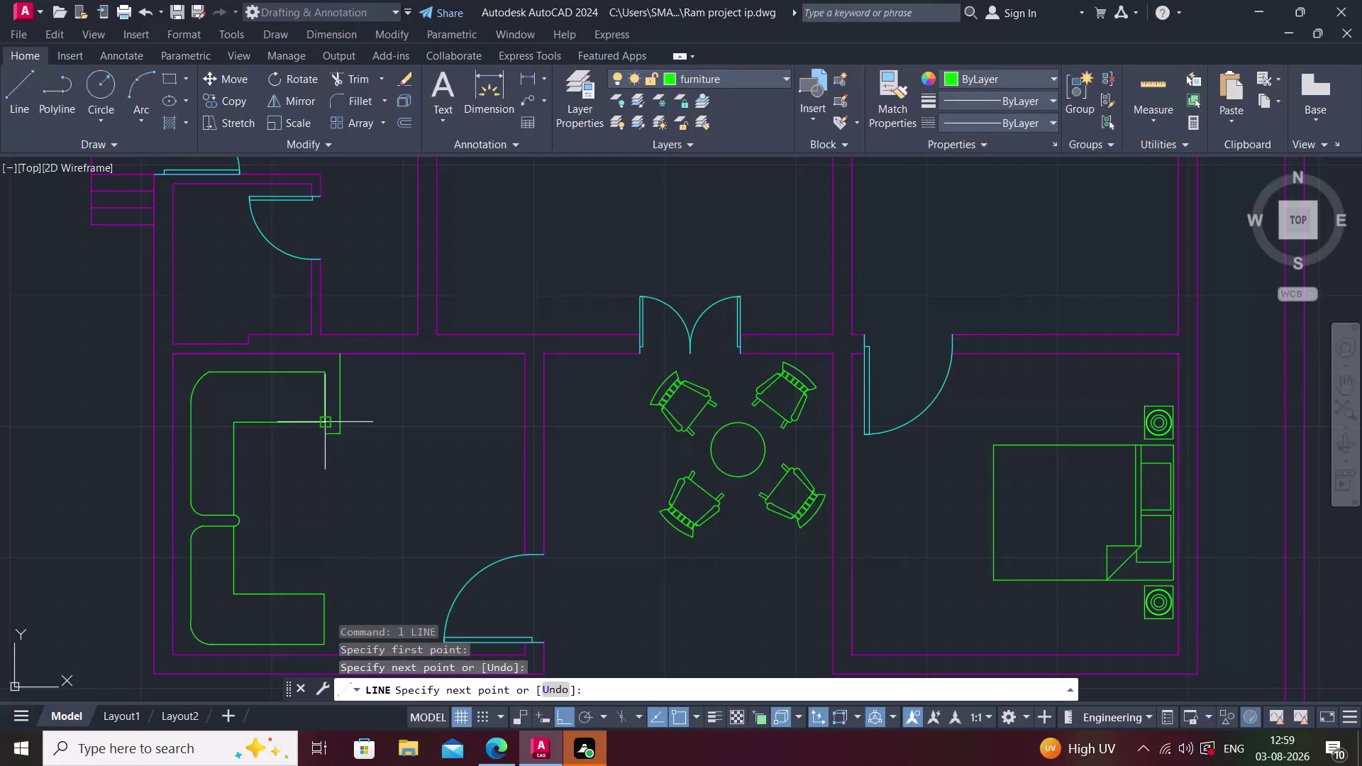
Draw a short line down from the outer end of the sofa's upper arm.
scroll(up, 3)
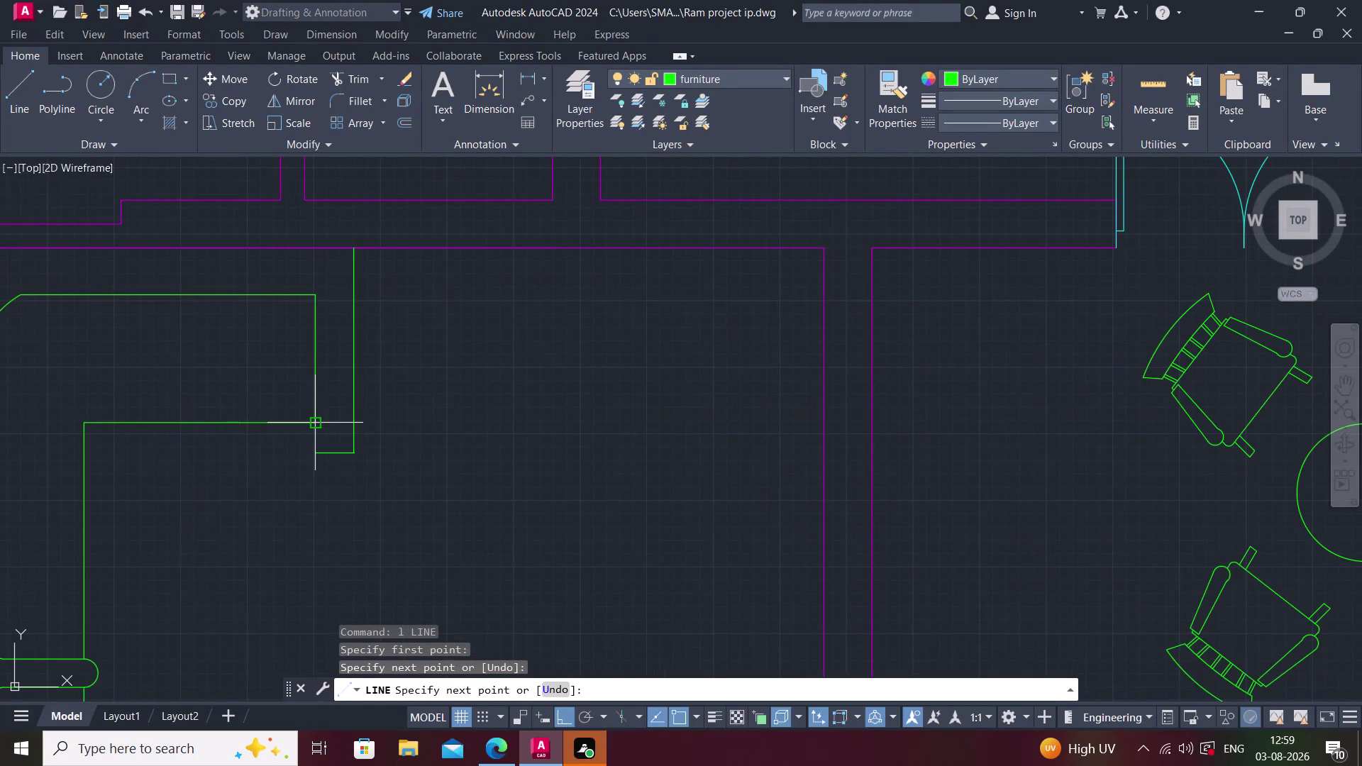
key(Escape)
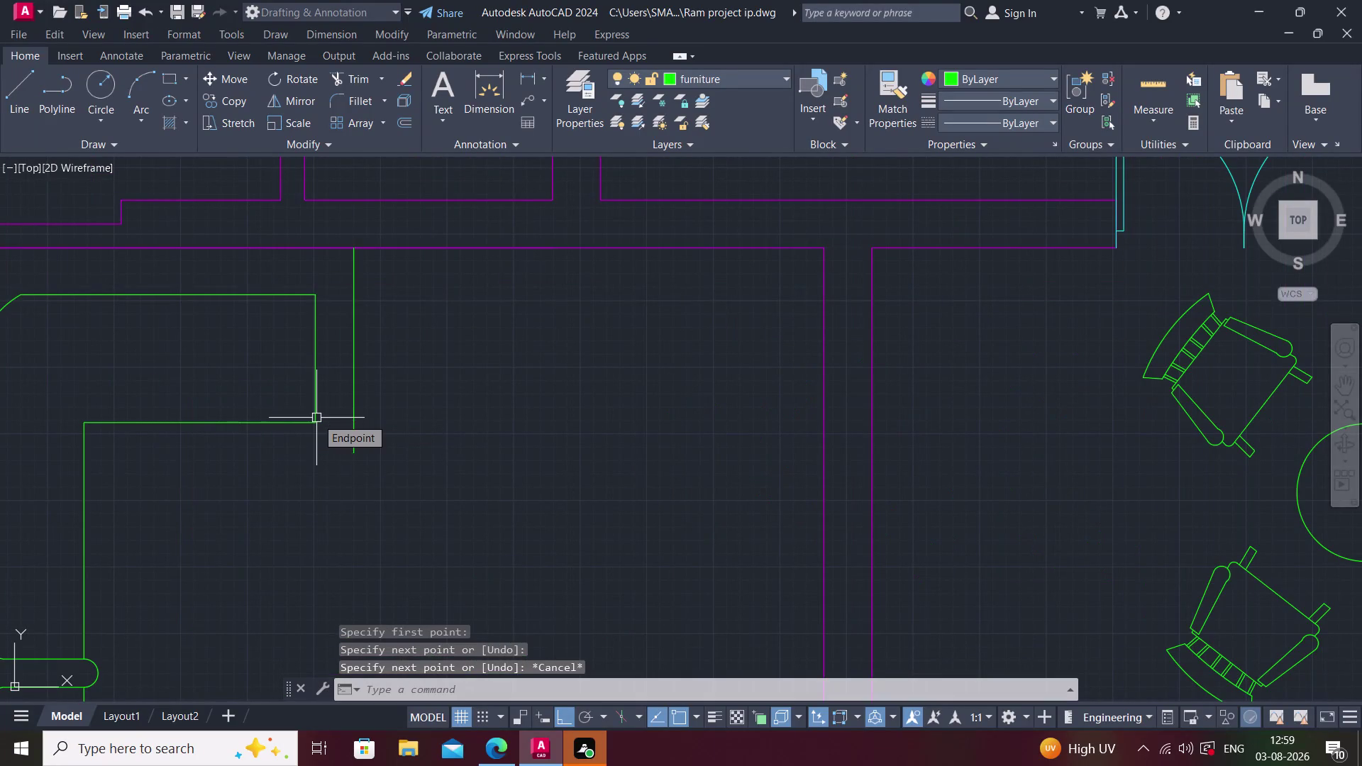
text(l)
key(space)
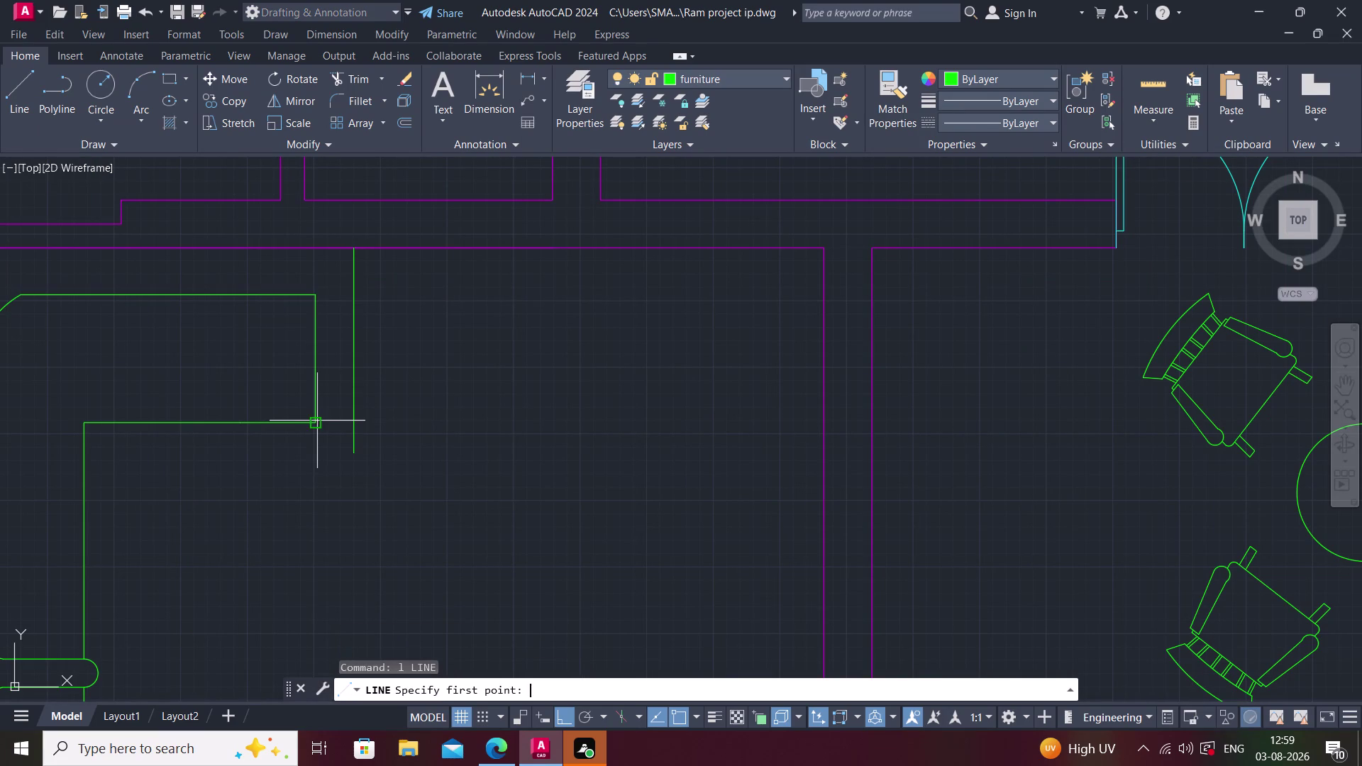
click(317, 421)
key(Escape)
text(l)
key(space)
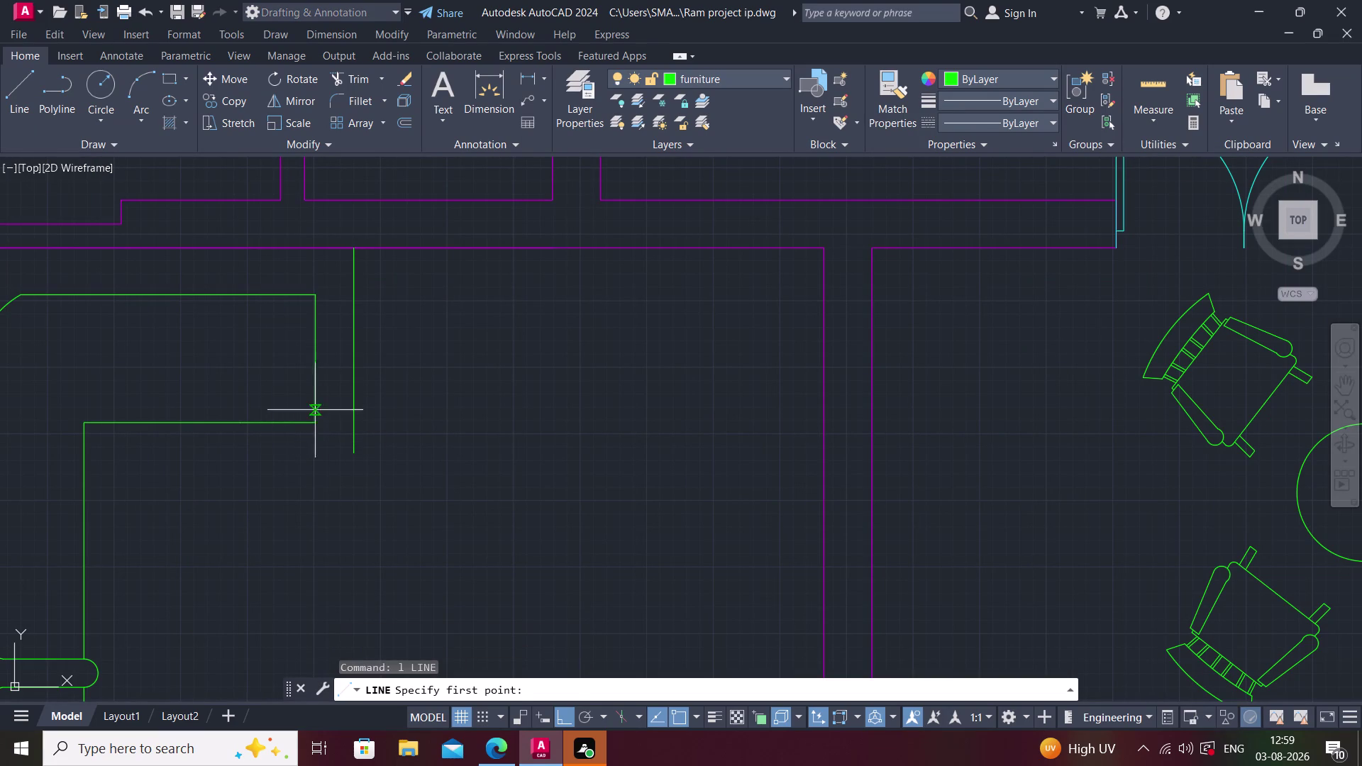
click(314, 422)
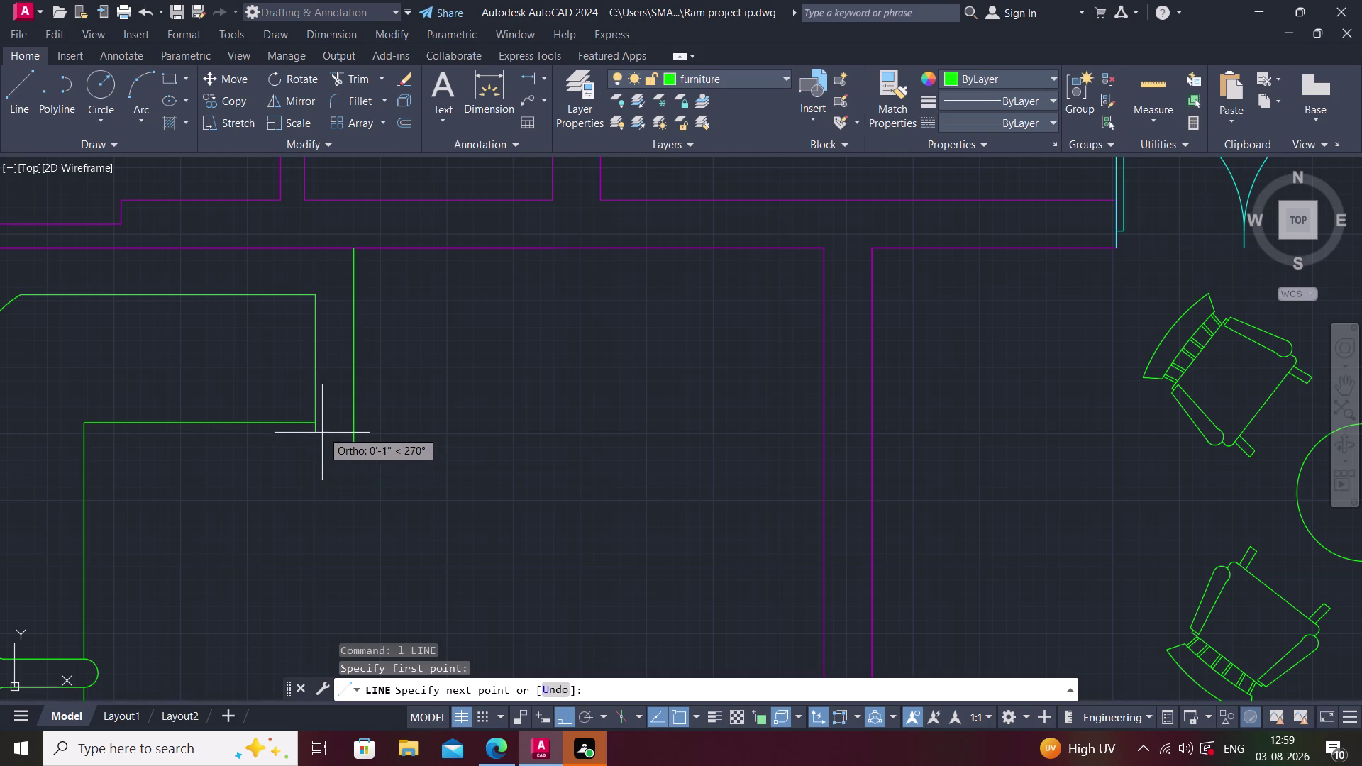
click(317, 444)
key(Escape)
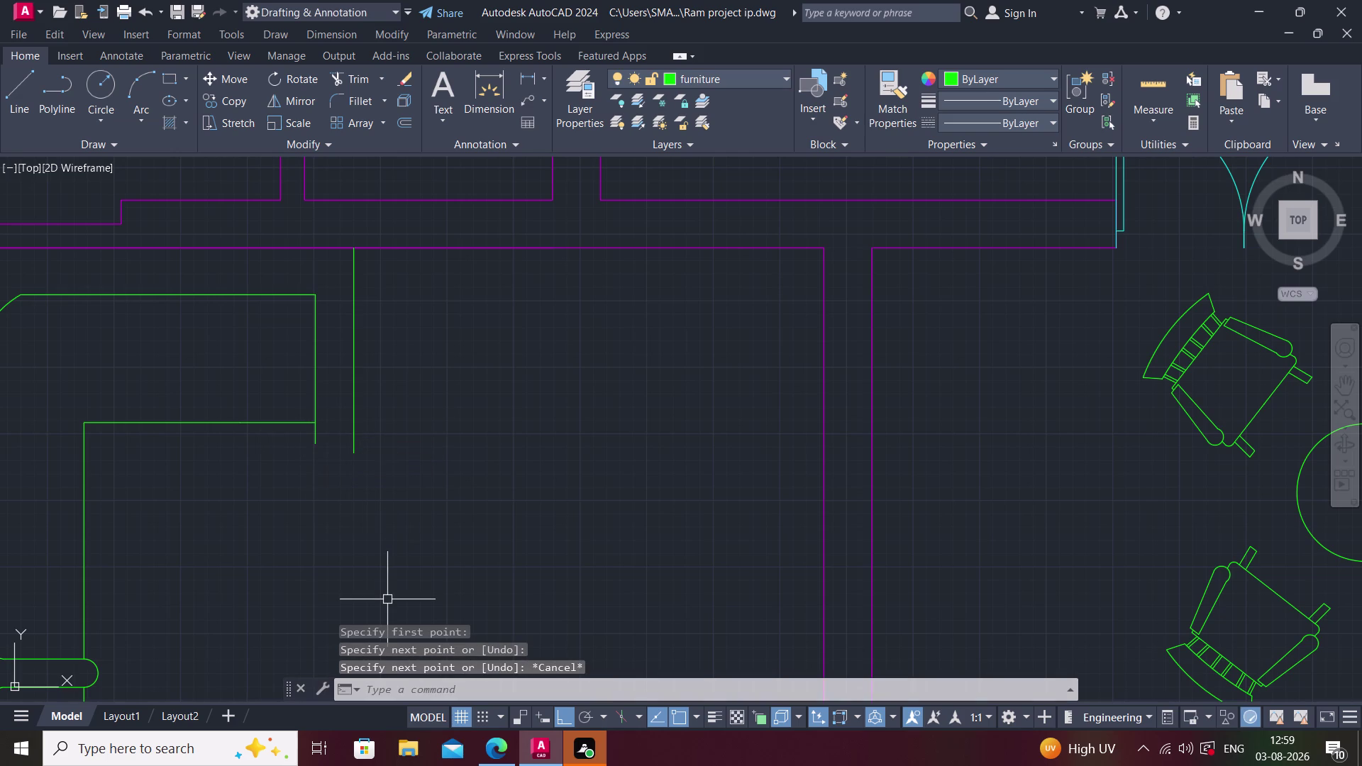
Fillet the inner and outer arm lines to cap the upper arm end with an arc.
text(f)
key(space)
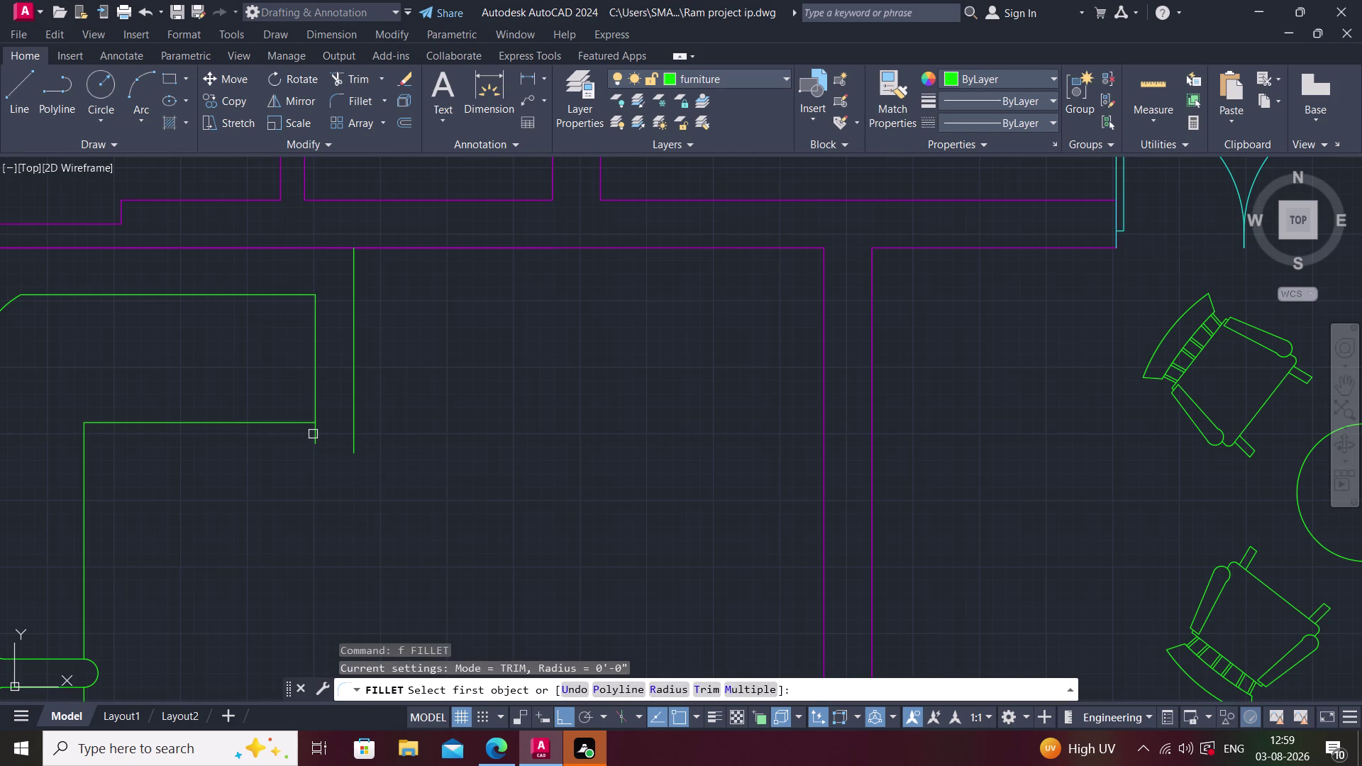
click(313, 434)
click(355, 430)
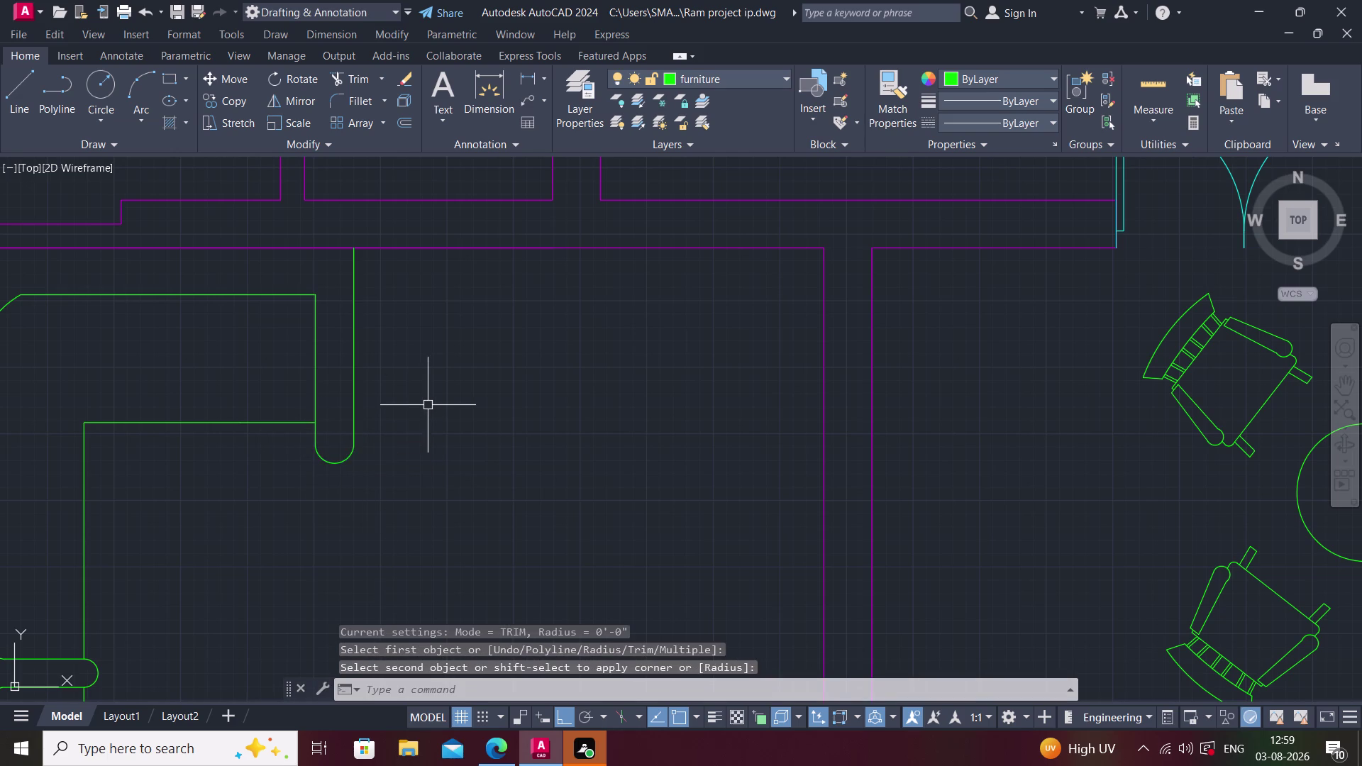
key(Escape)
Pan along the sofa and begin a new line near its top edge.
middle_drag(392, 398, 417, 449)
text(l)
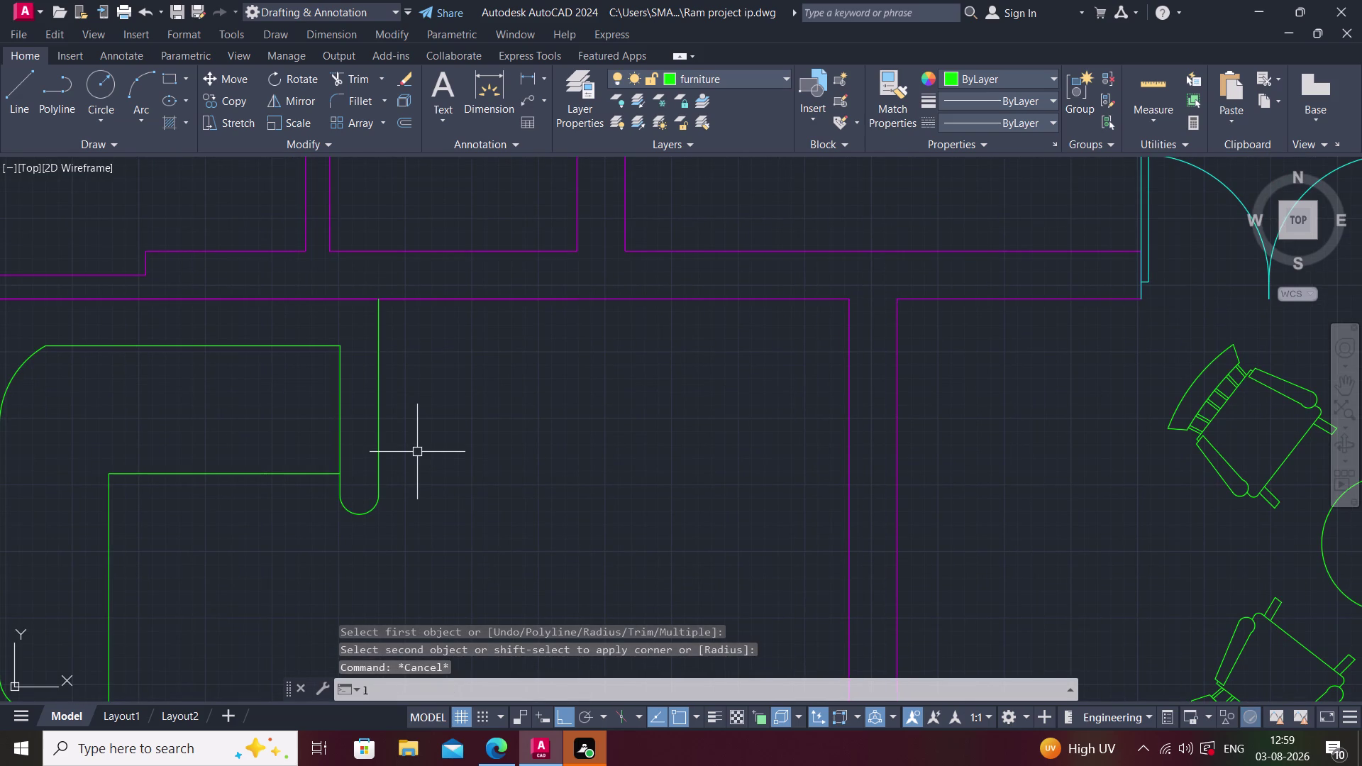
key(space)
middle_drag(391, 414, 445, 466)
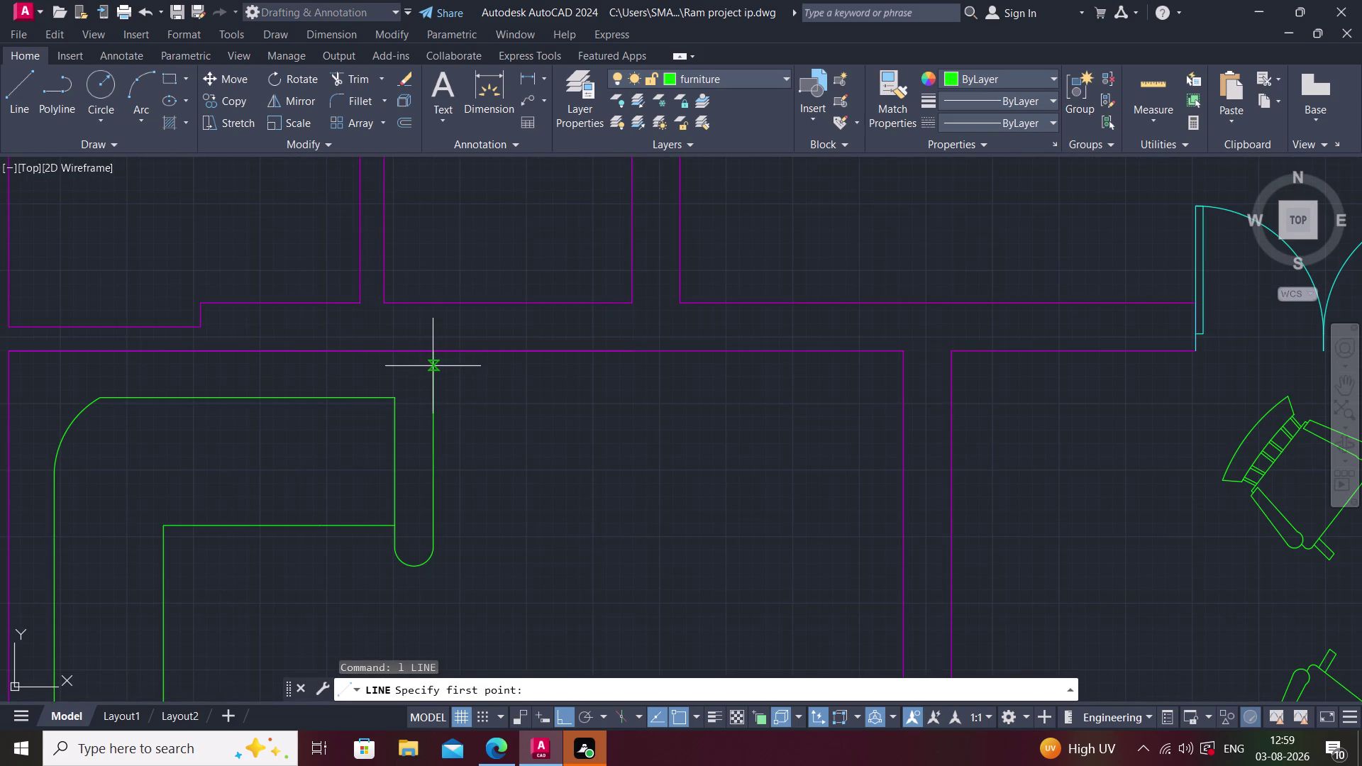
Outline the sofa's lower section with orthogonal lines running left, down, right and up.
click(435, 361)
scroll(down, 3)
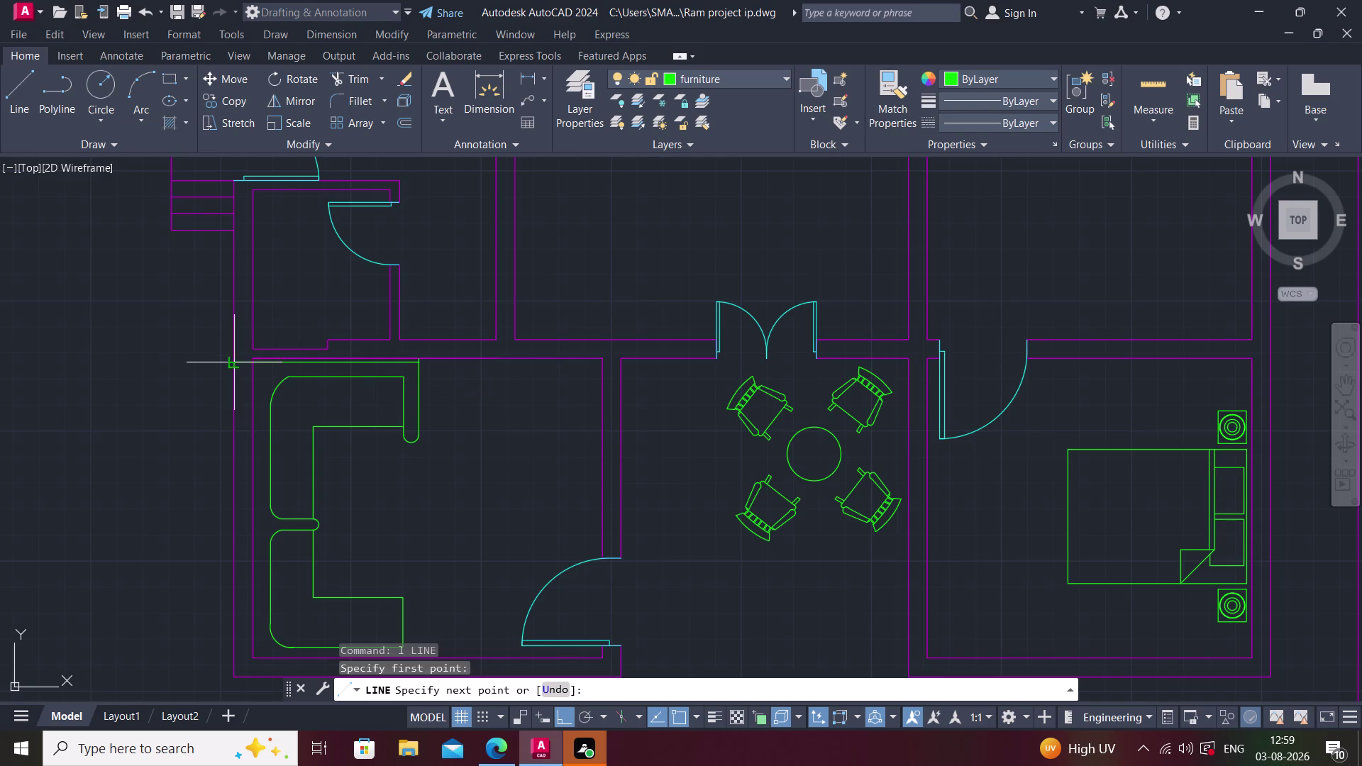
scroll(up, 3)
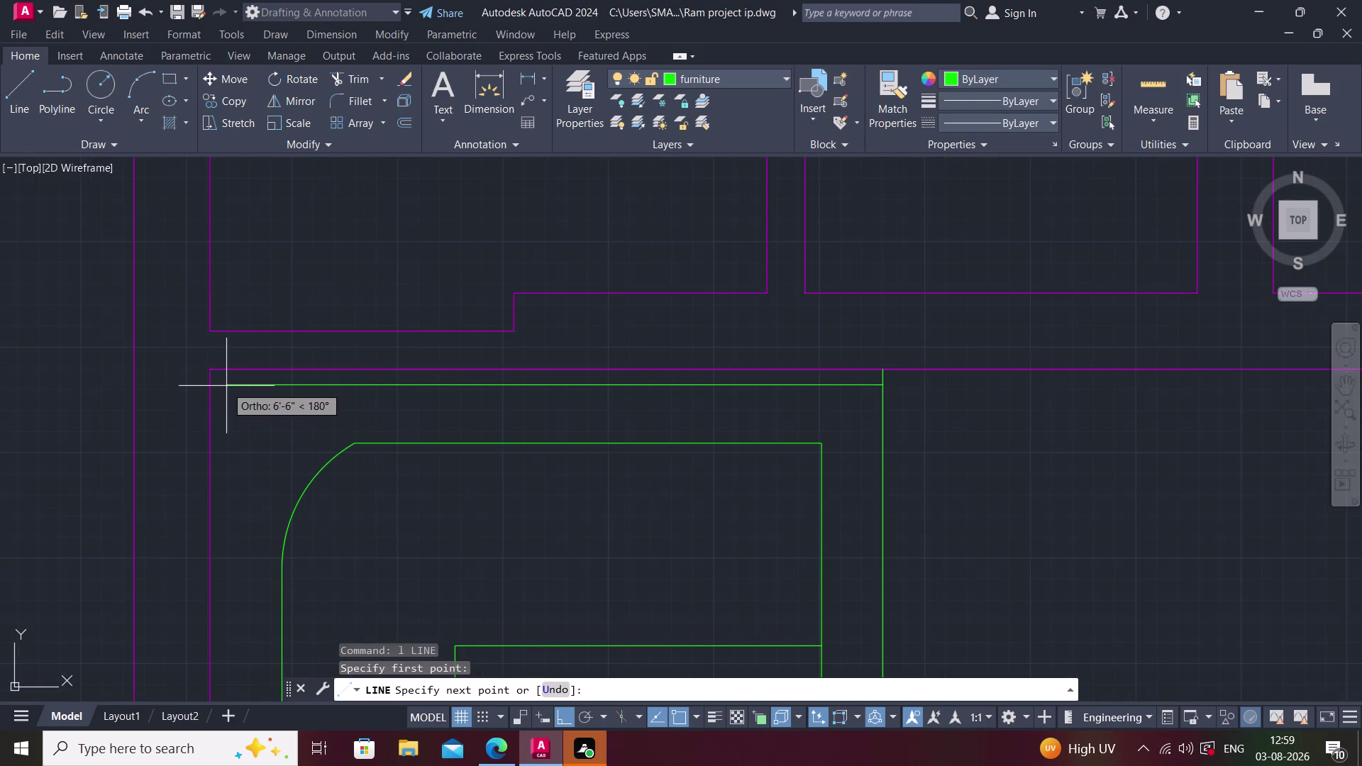
click(221, 385)
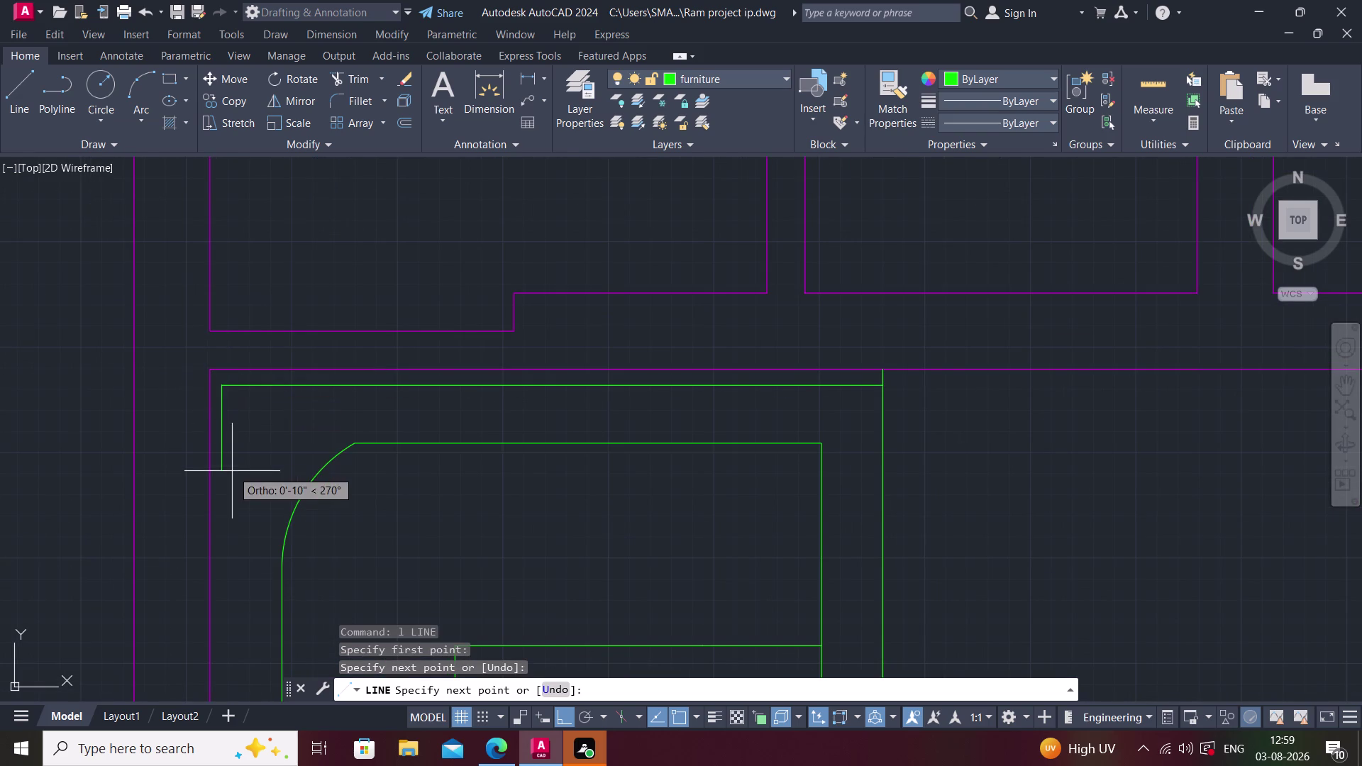
scroll(down, 3)
middle_drag(248, 592, 271, 239)
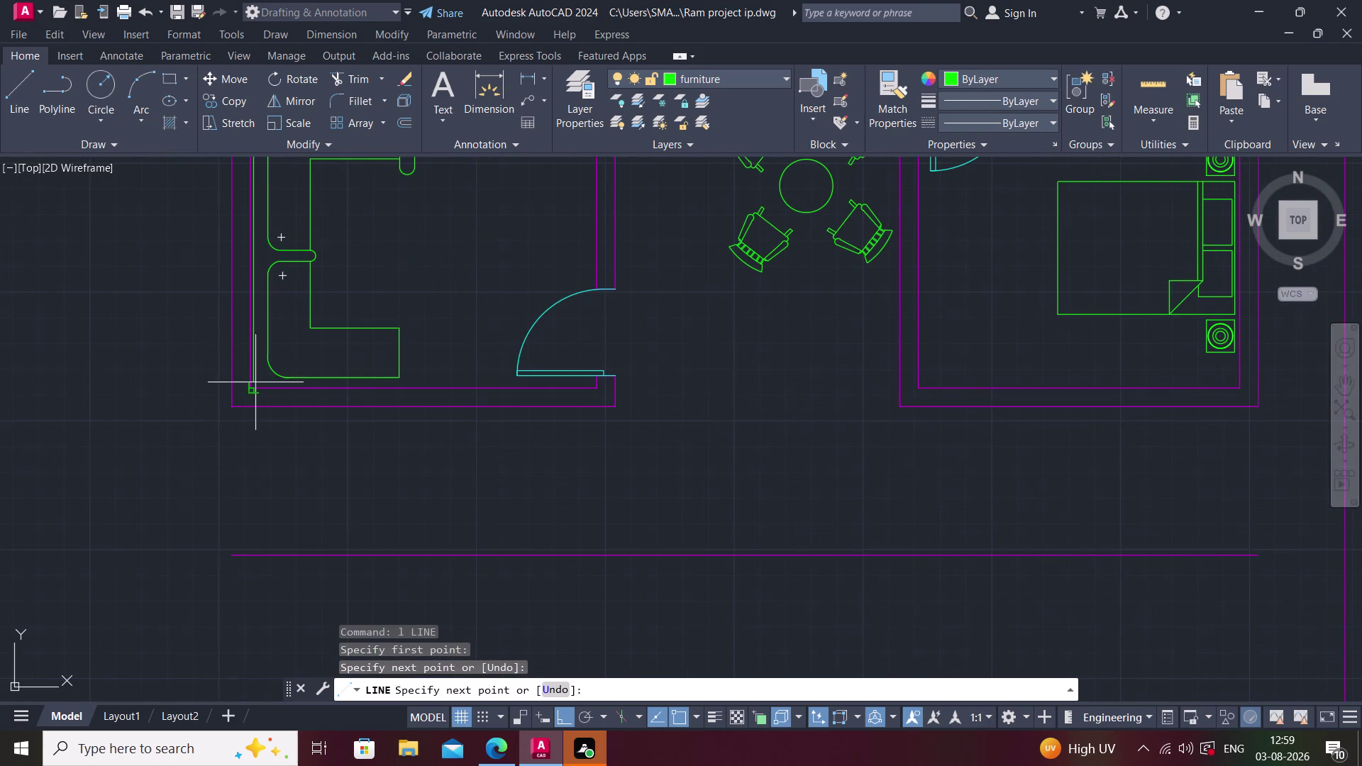
scroll(up, 3)
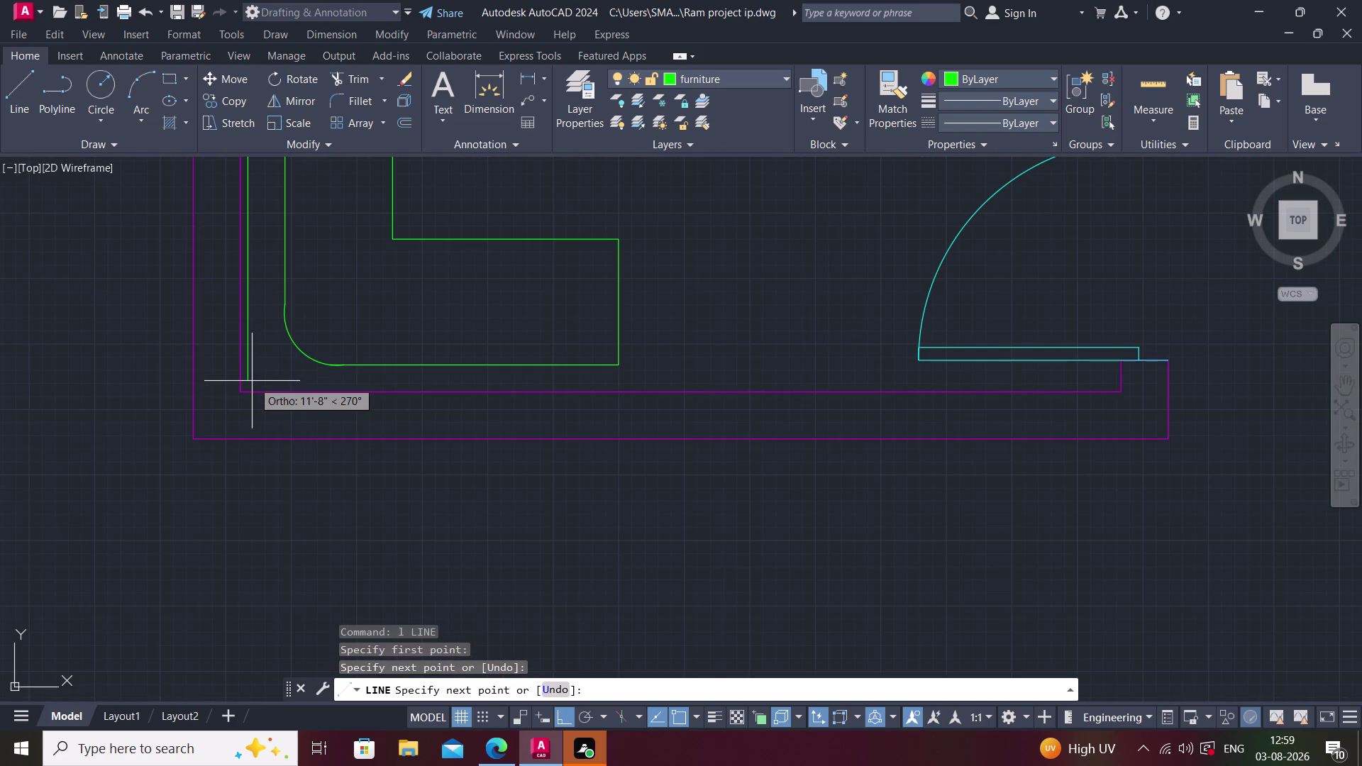
click(252, 381)
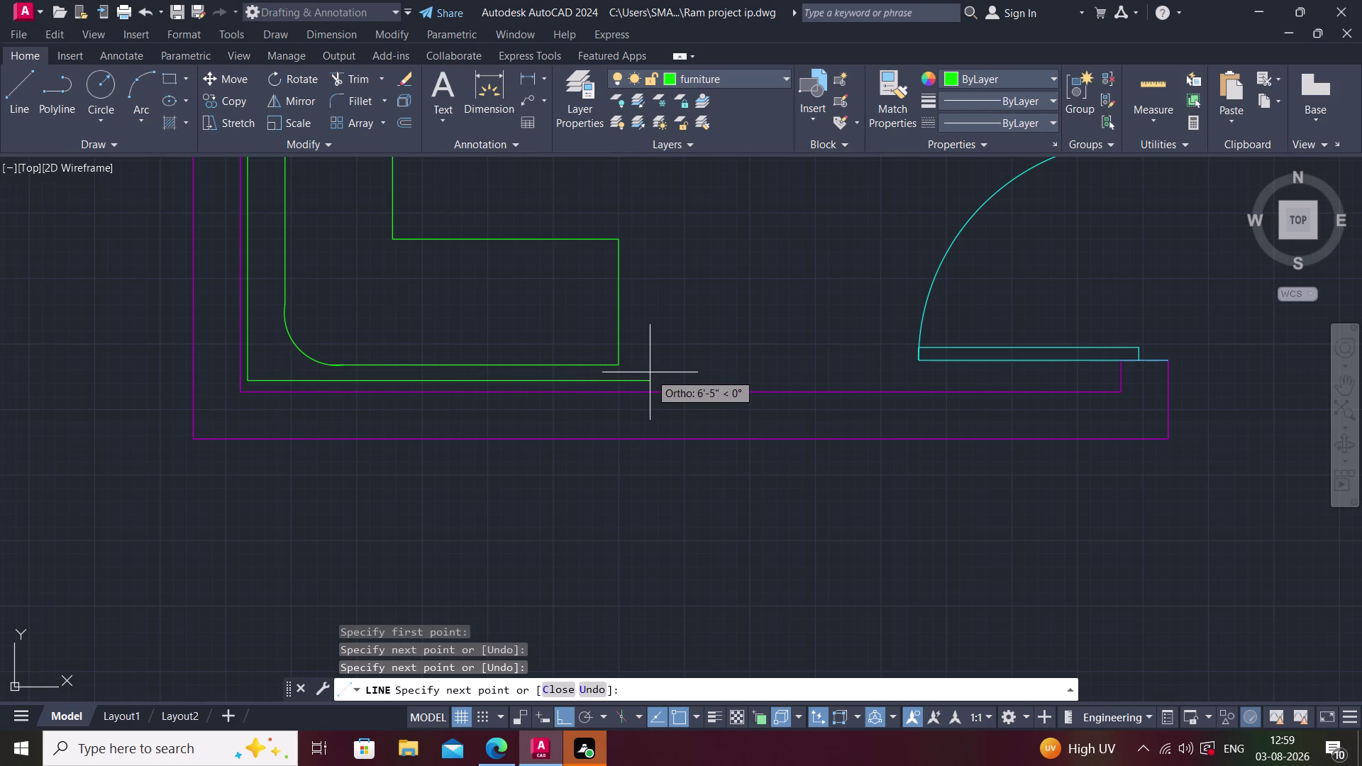
click(647, 376)
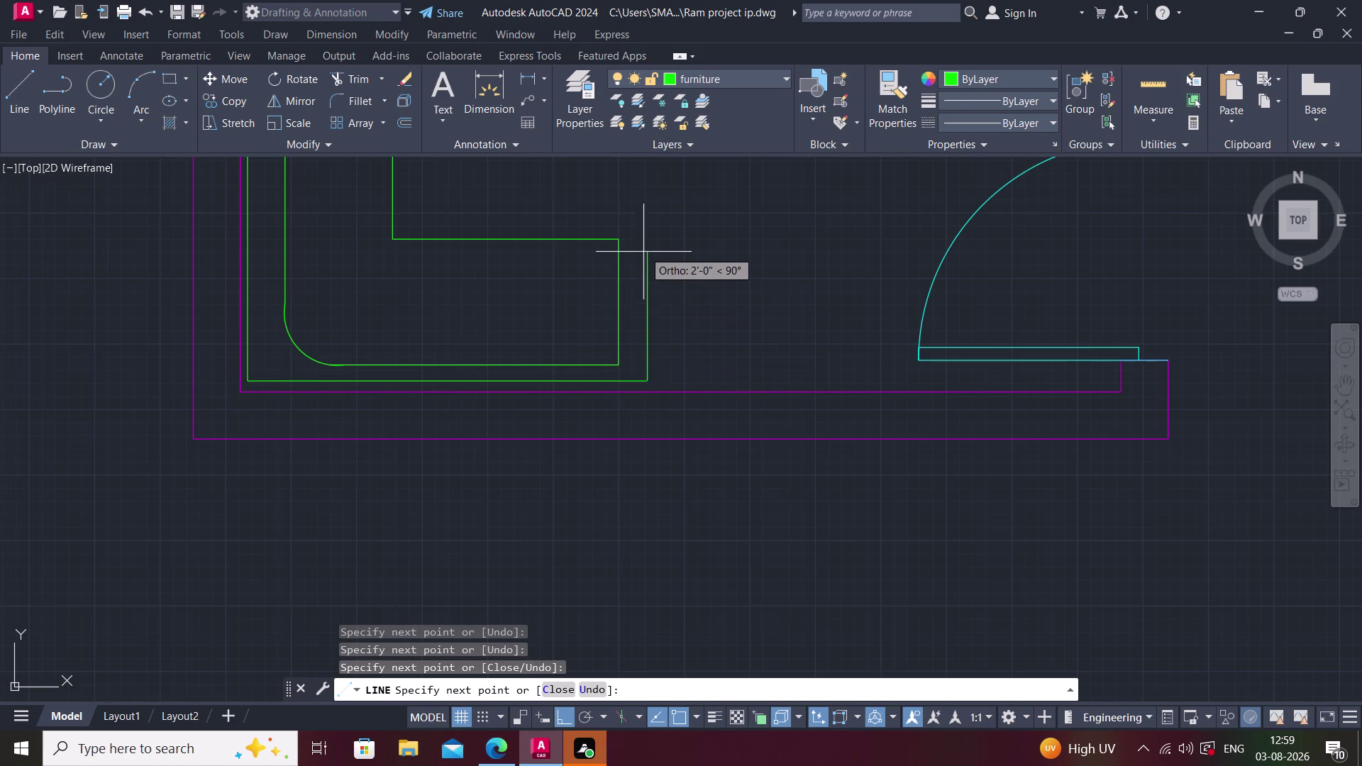
click(644, 228)
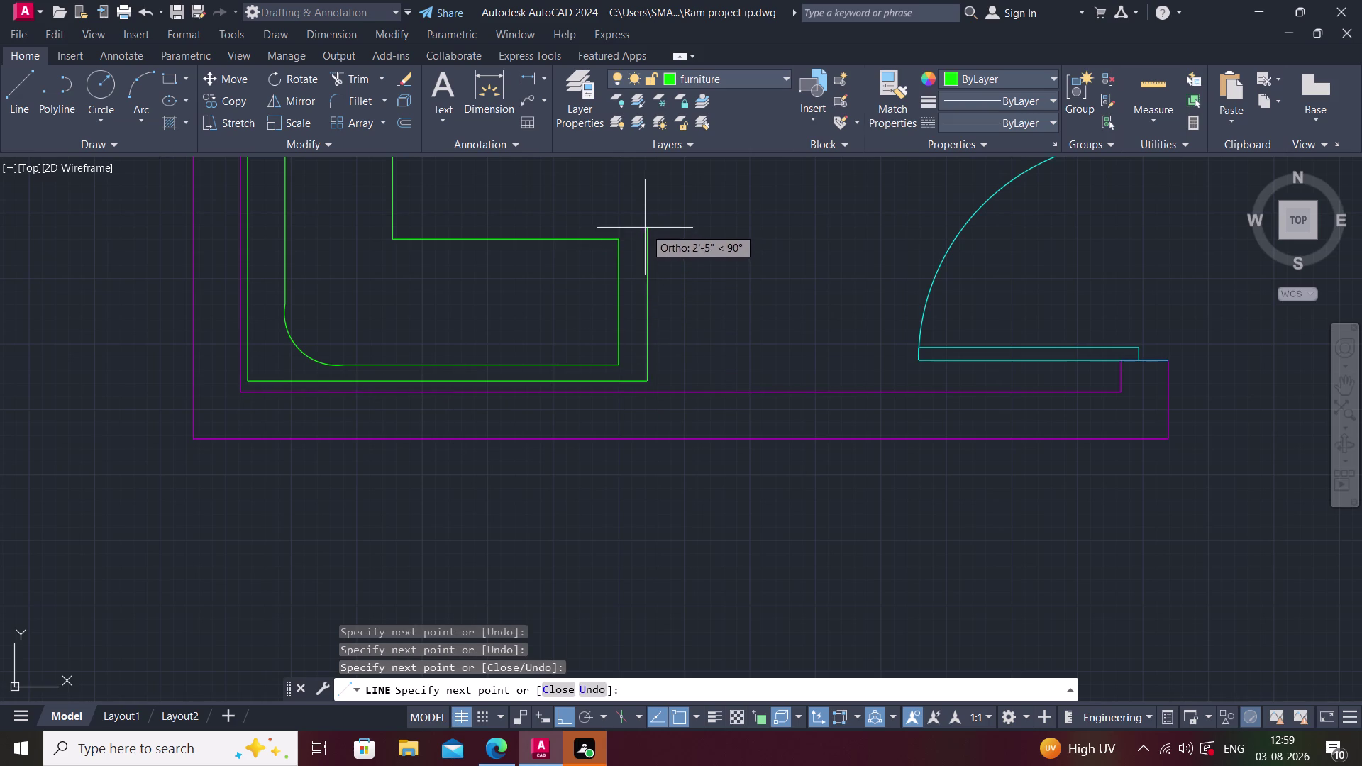
key(Escape)
Attempt a short line at the arm's inner corner, then cancel it.
key(l)
key(space)
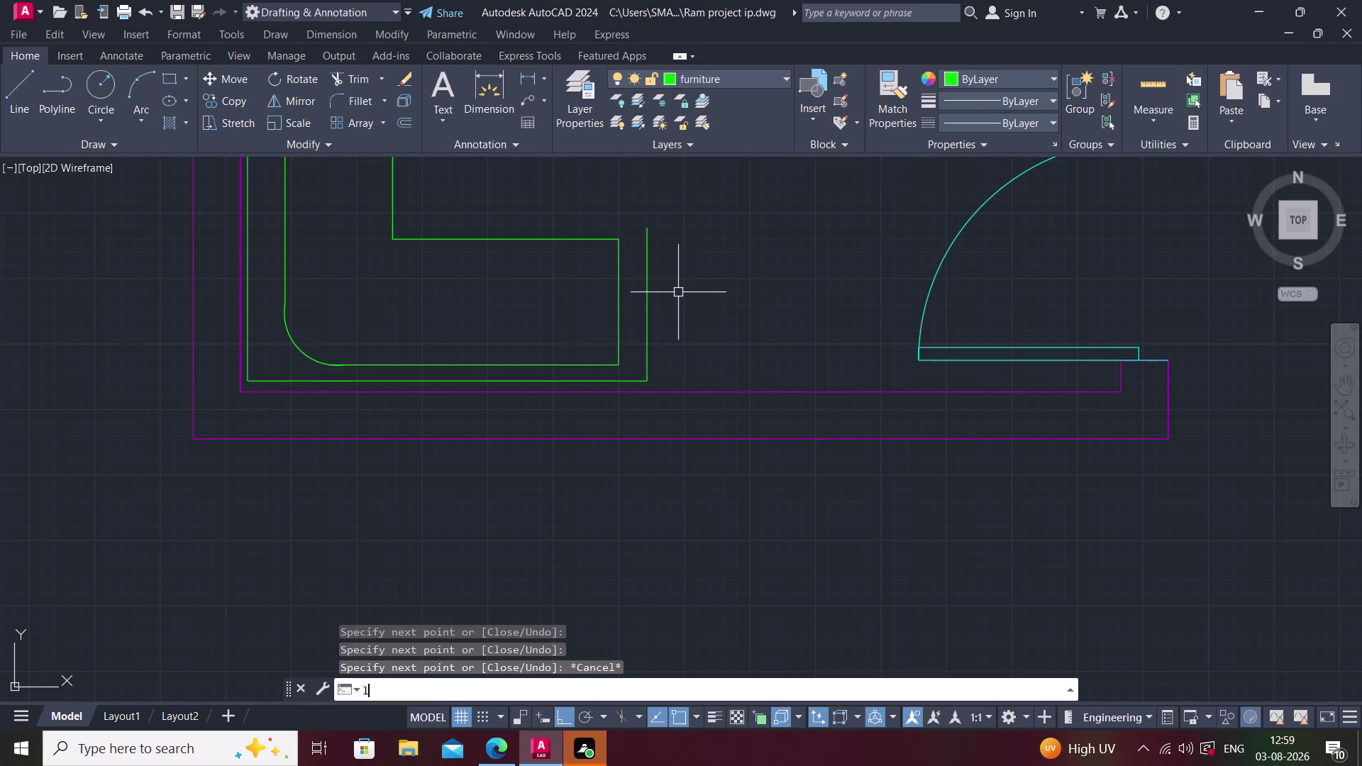
click(619, 240)
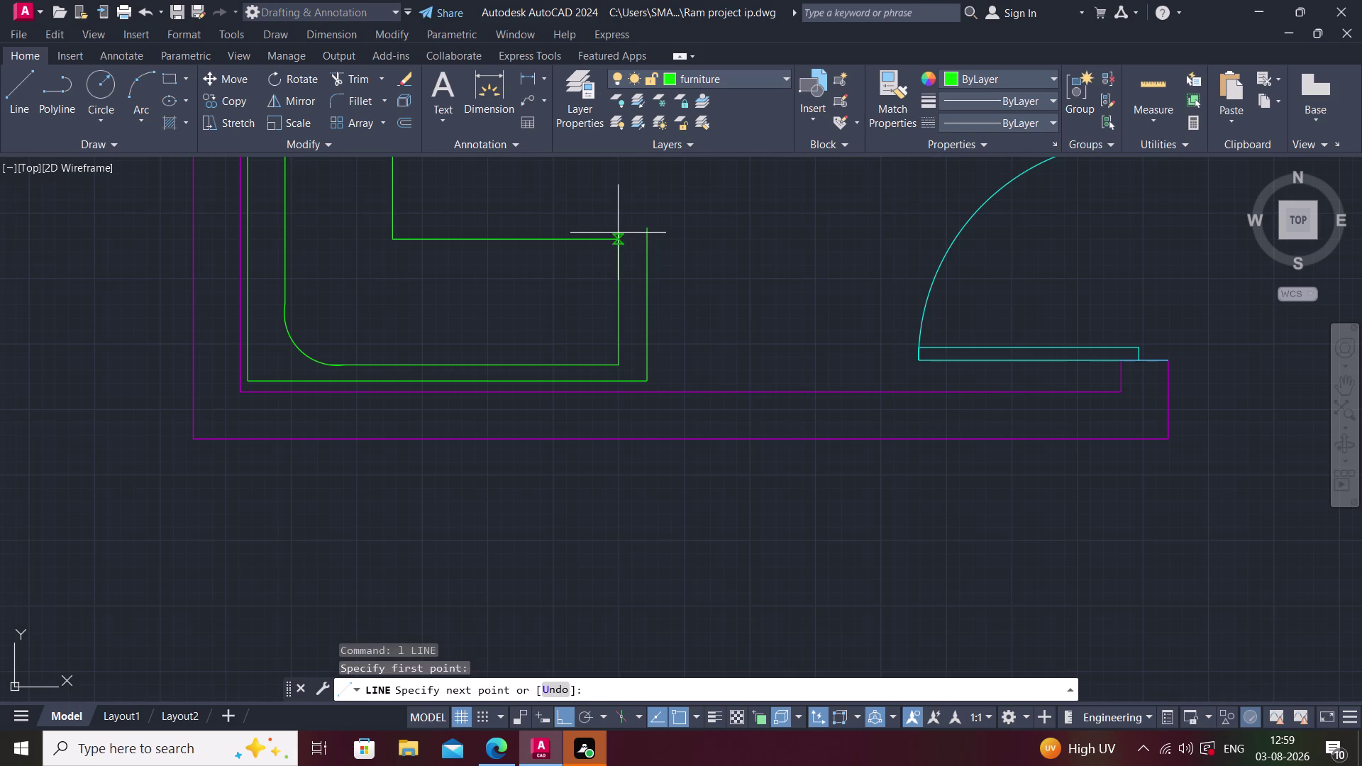
click(618, 232)
key(Escape)
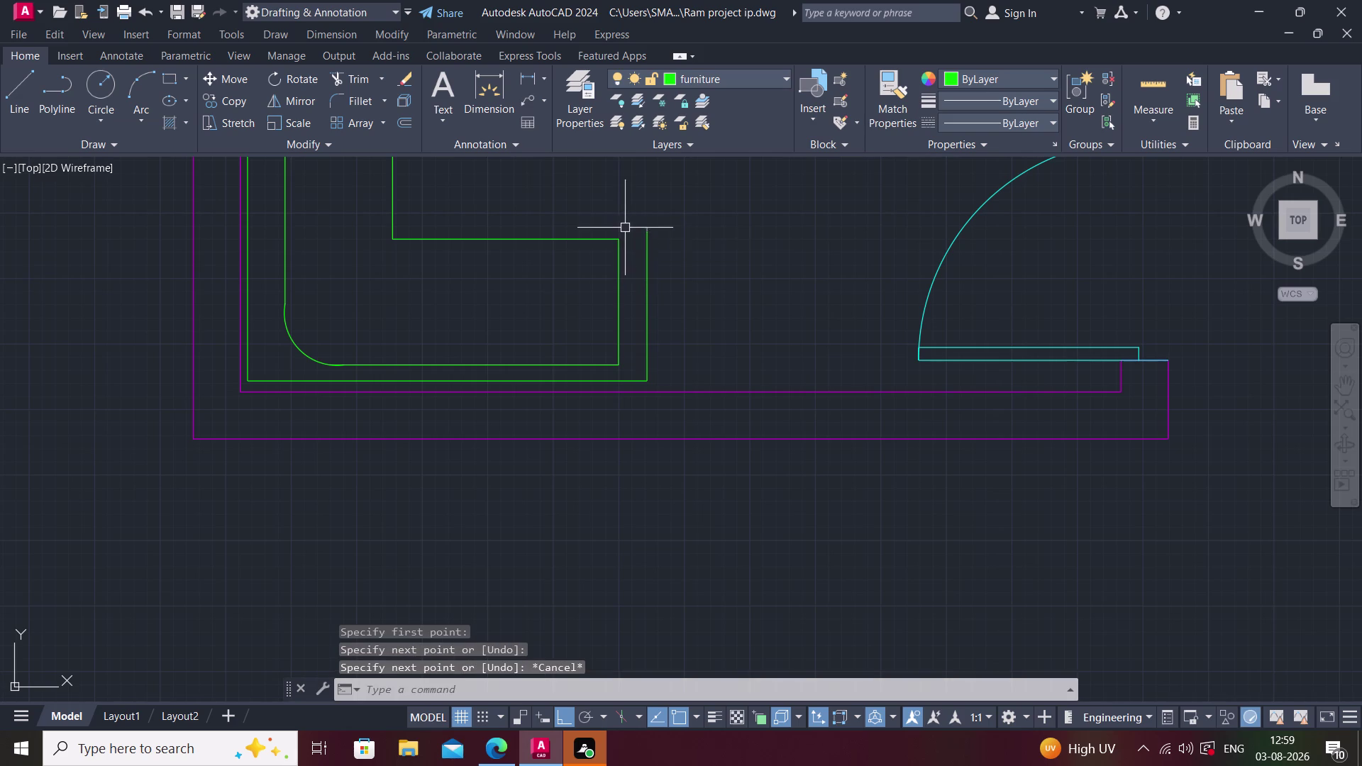
scroll(up, 3)
Draw a short line up from the corner of the sofa's lower arm.
text(l)
key(space)
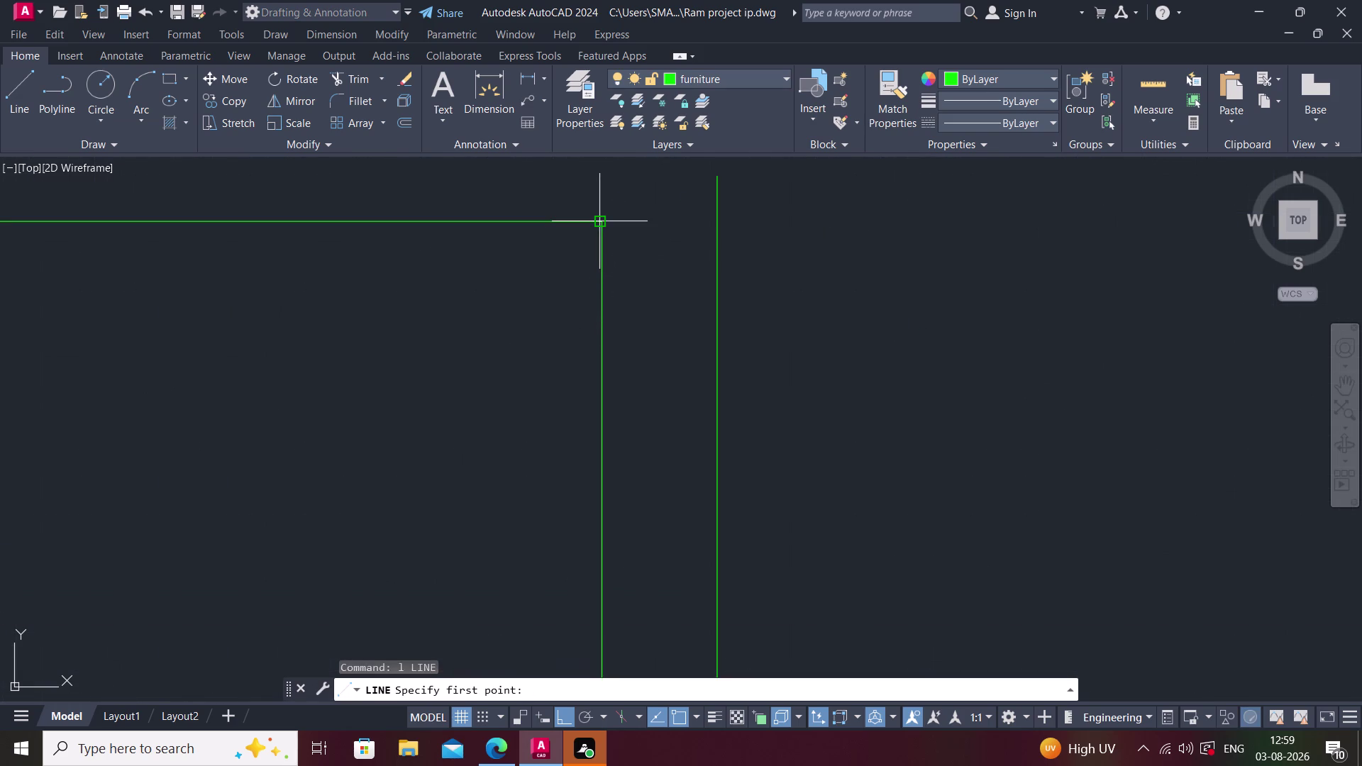
scroll(up, 3)
middle_drag(585, 220, 530, 527)
click(522, 502)
click(528, 442)
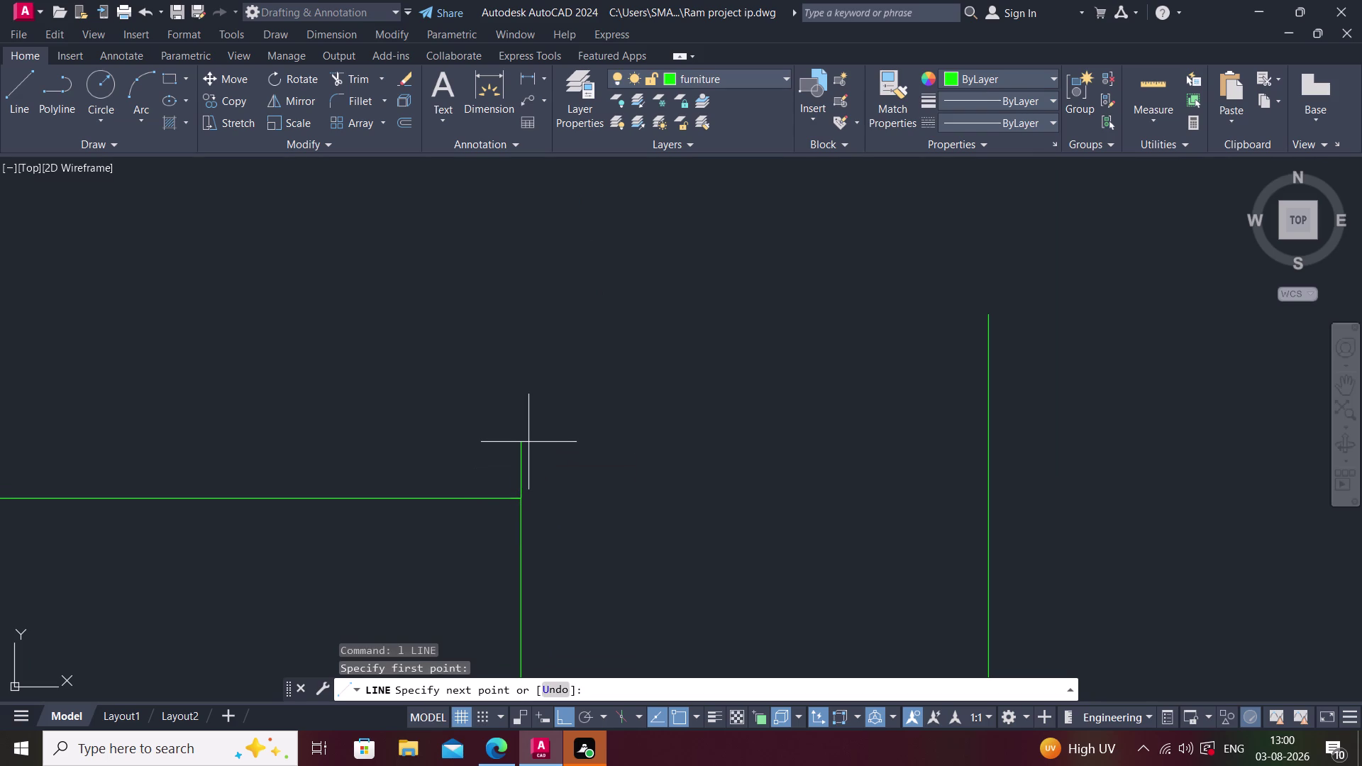
key(Escape)
Fillet the lower arm's inner and outer edges into a rounded end cap.
text(f)
key(space)
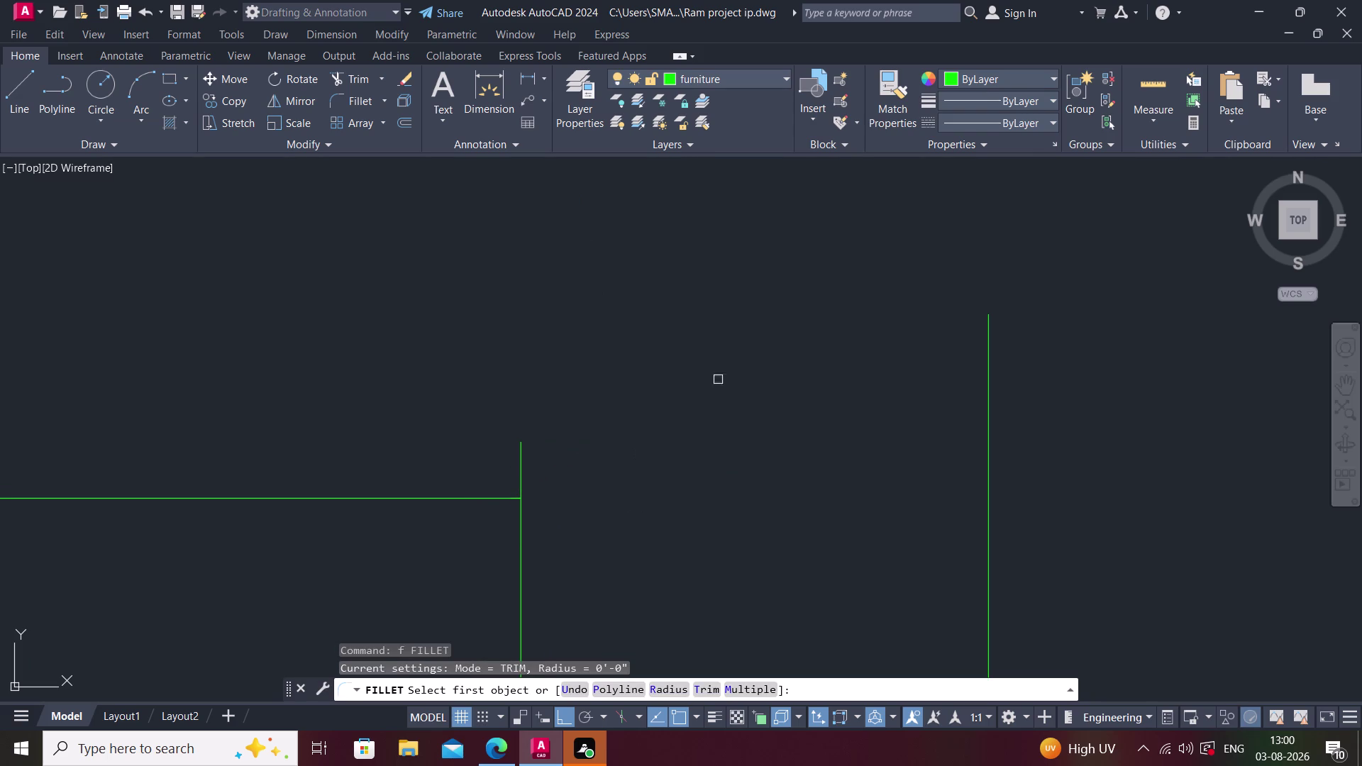
click(519, 468)
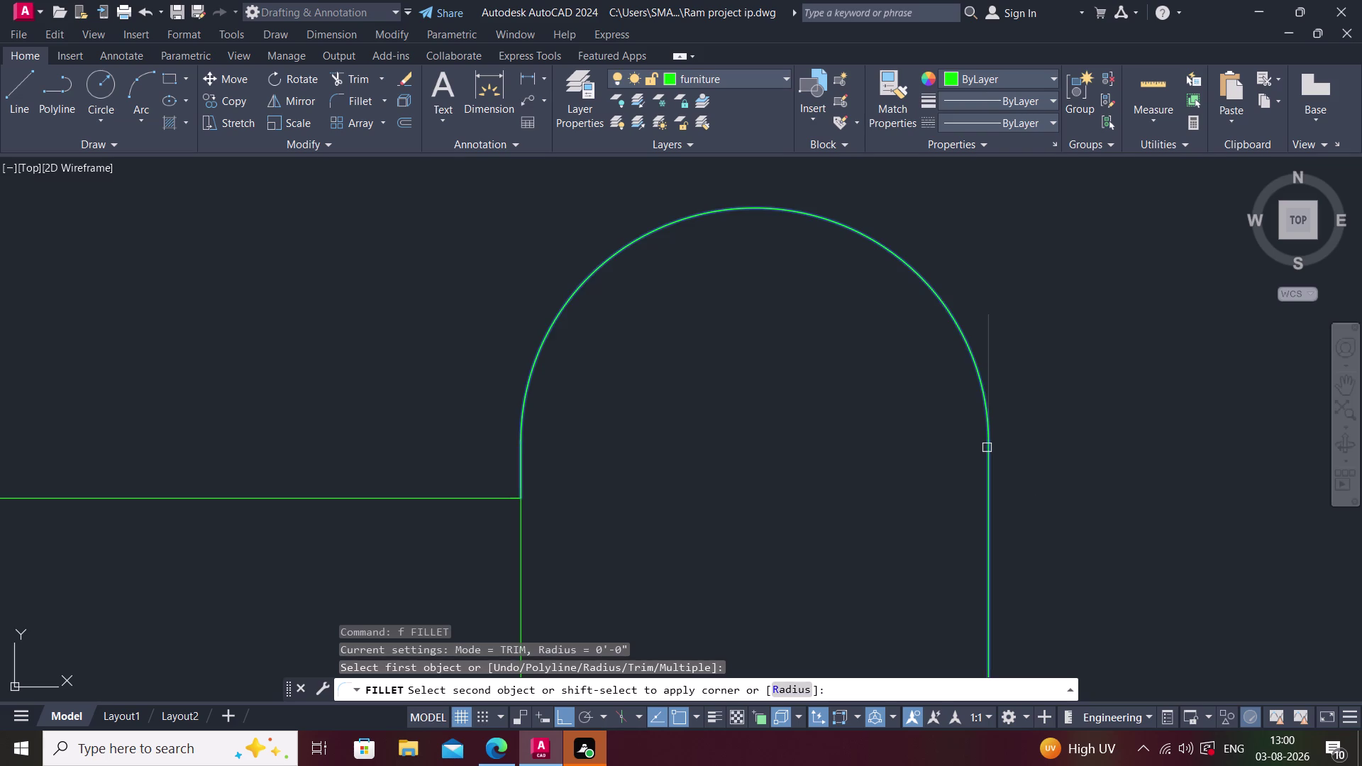
click(986, 447)
scroll(down, 3)
middle_drag(770, 458, 640, 532)
scroll(down, 3)
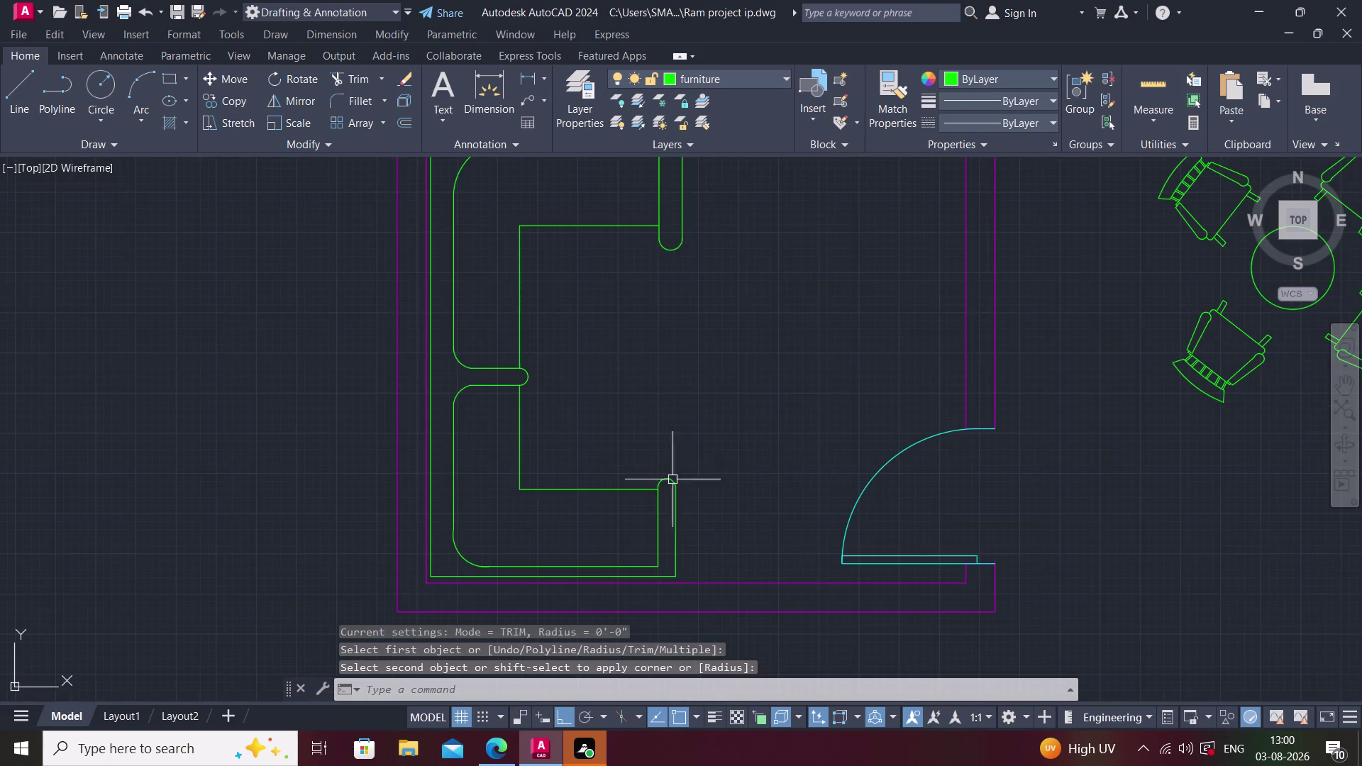
middle_drag(688, 462, 654, 476)
key(Escape)
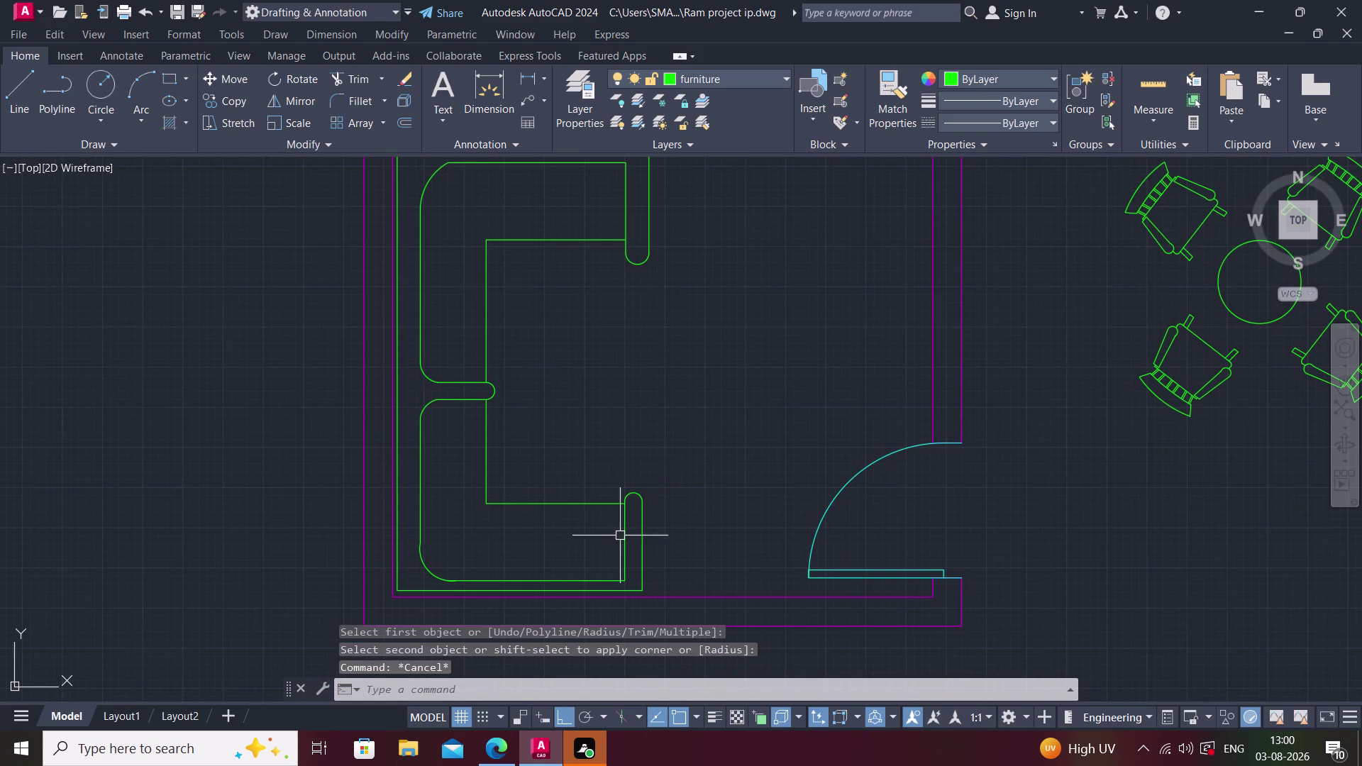
scroll(up, 3)
middle_click(622, 532)
Delete the selected arm end and draw a line up from the arm's inner corner.
click(640, 437)
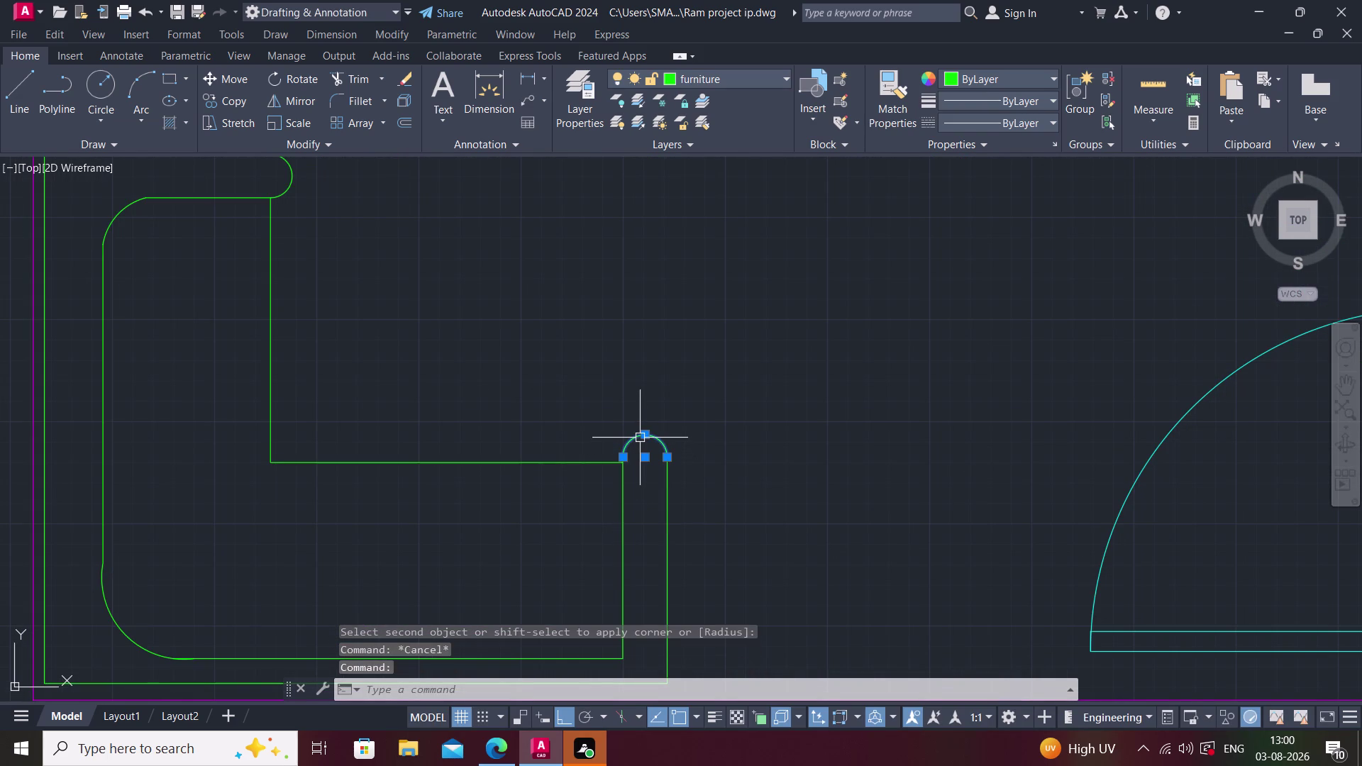
key(Delete)
scroll(up, 3)
text(l)
key(space)
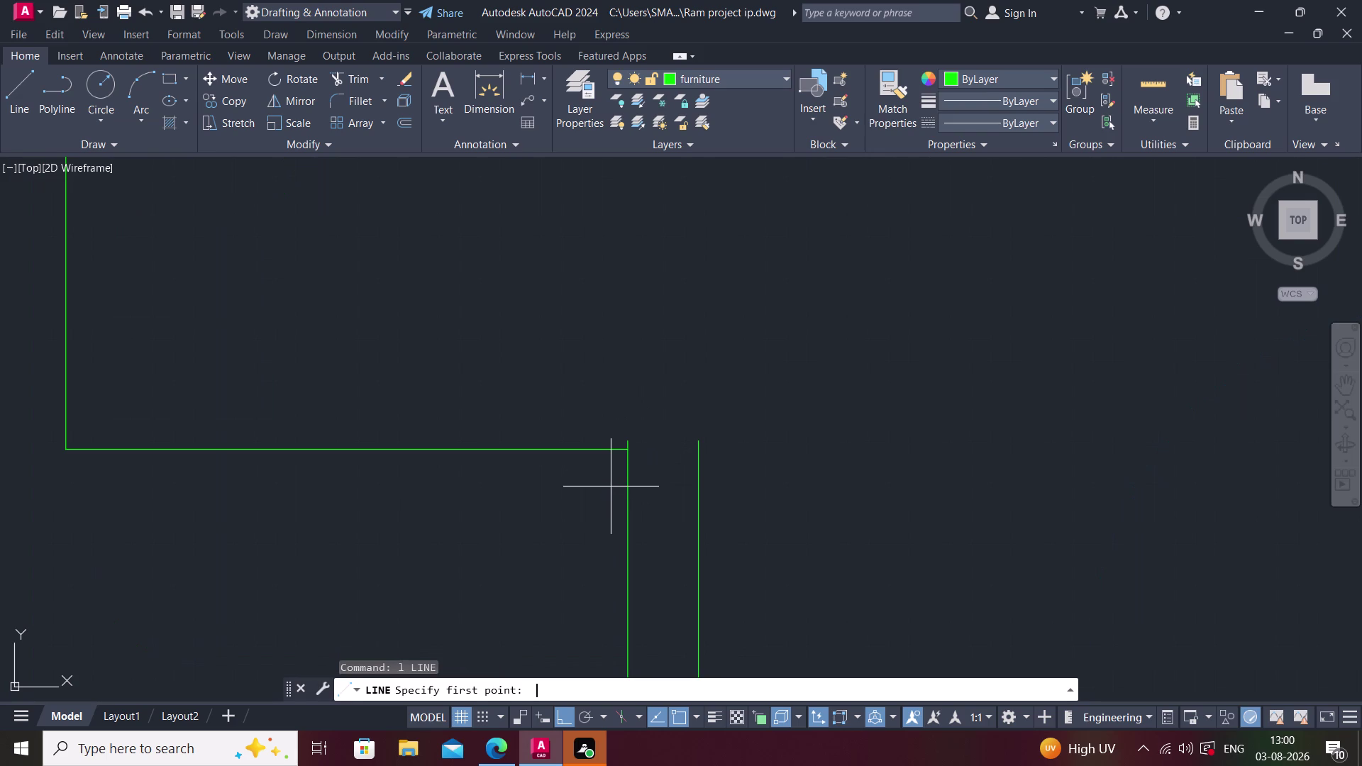
scroll(up, 3)
click(623, 439)
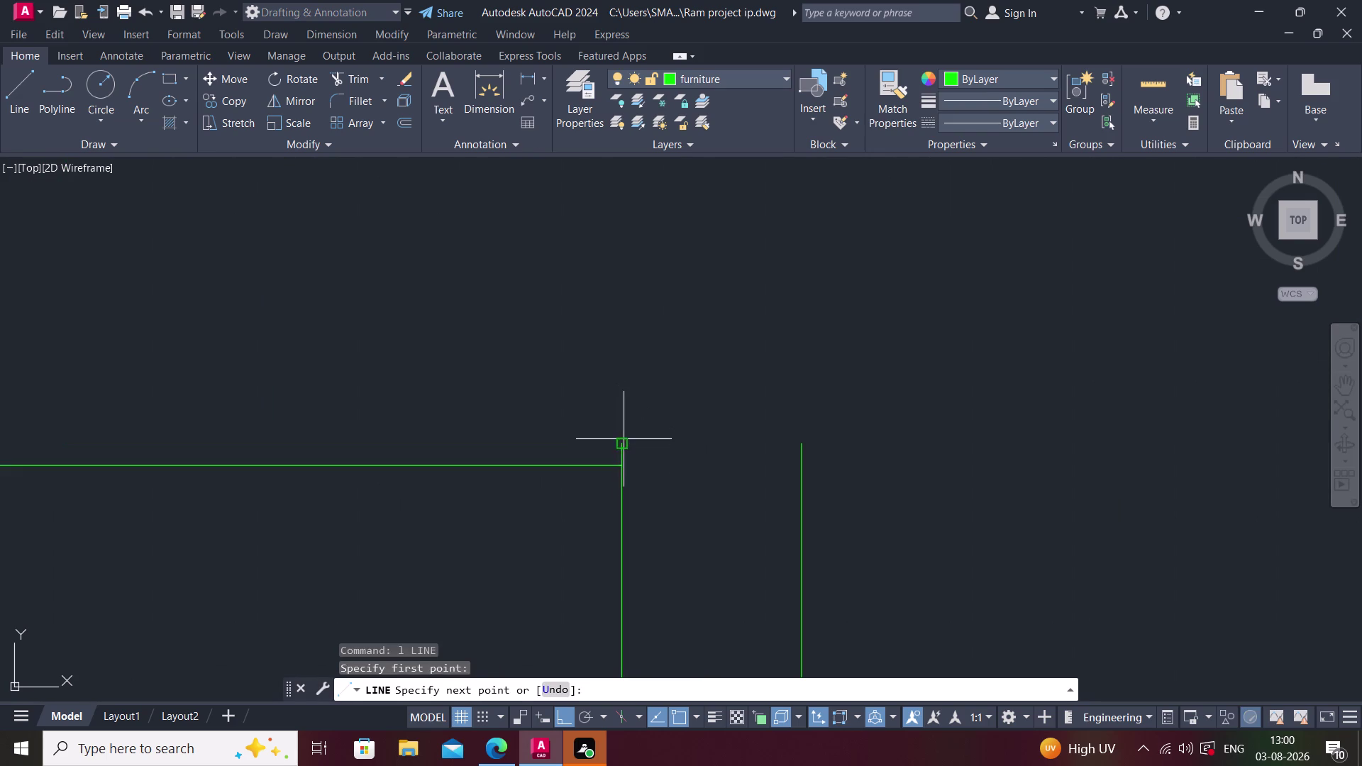
click(625, 406)
key(Escape)
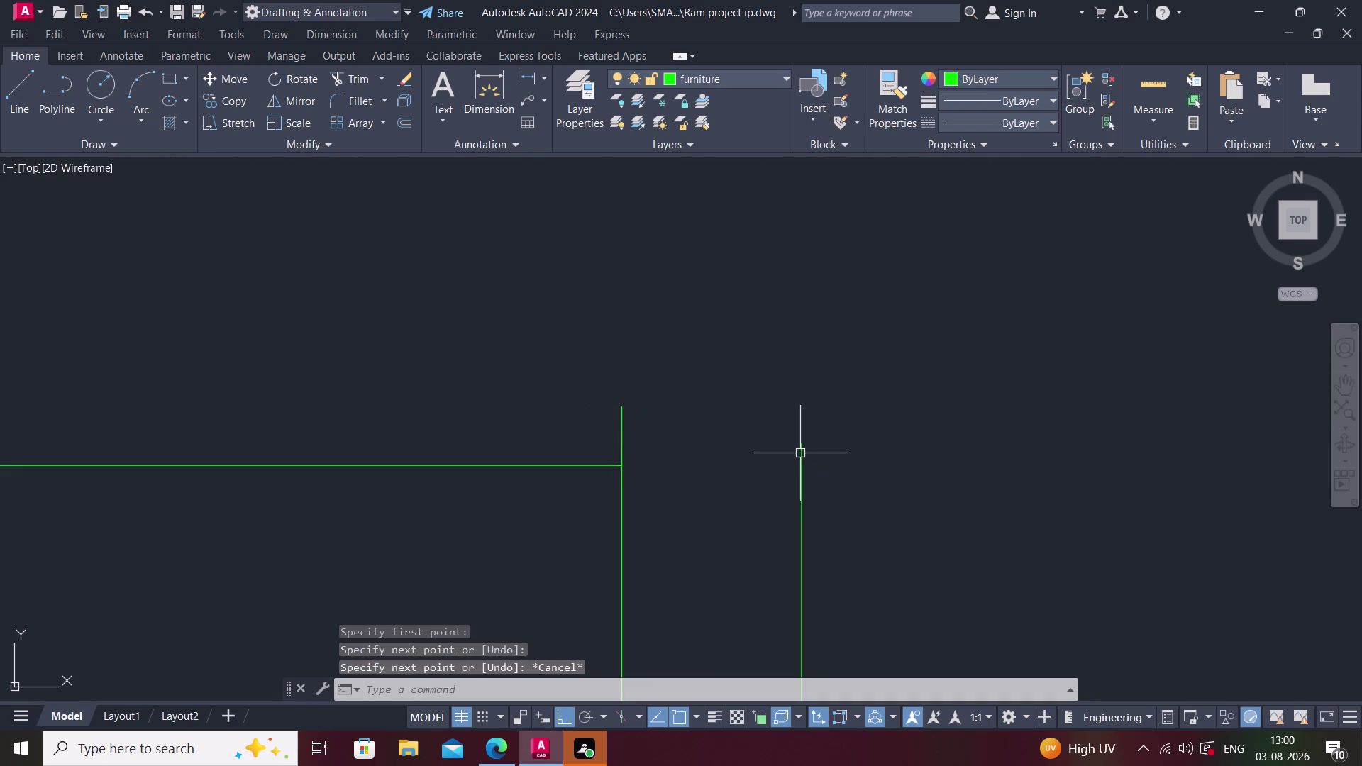
Grip-stretch the vertical sofa edge upward, then try a corner fillet and cancel it.
click(802, 461)
click(800, 445)
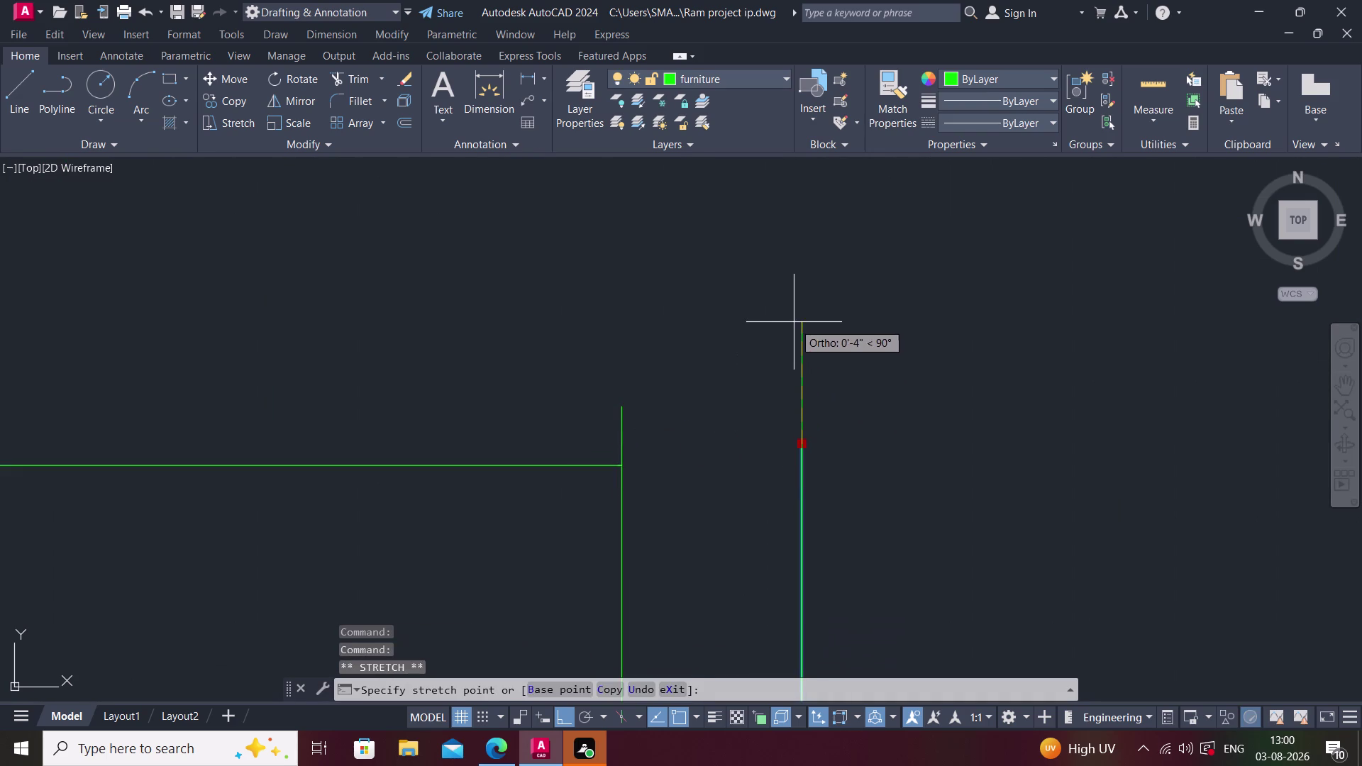
click(794, 322)
key(Escape)
text(f)
key(space)
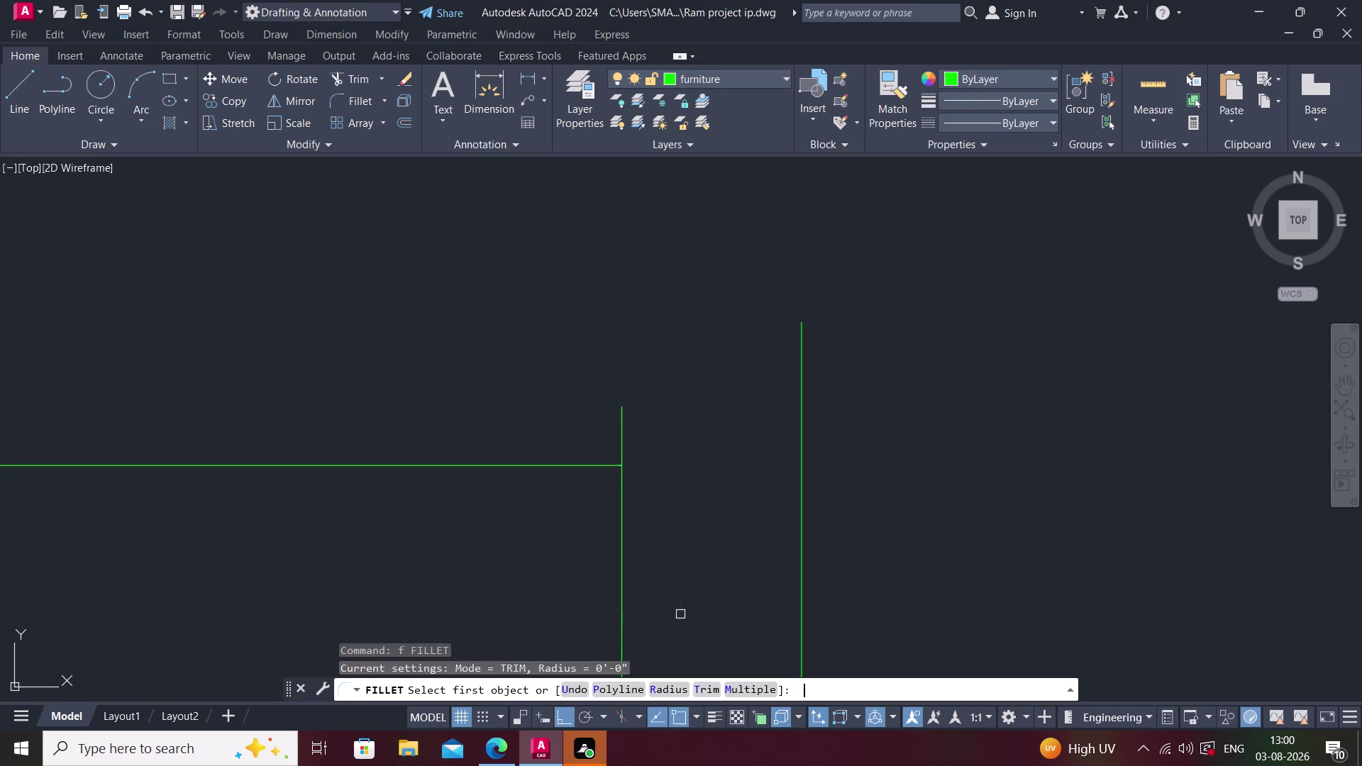
click(621, 411)
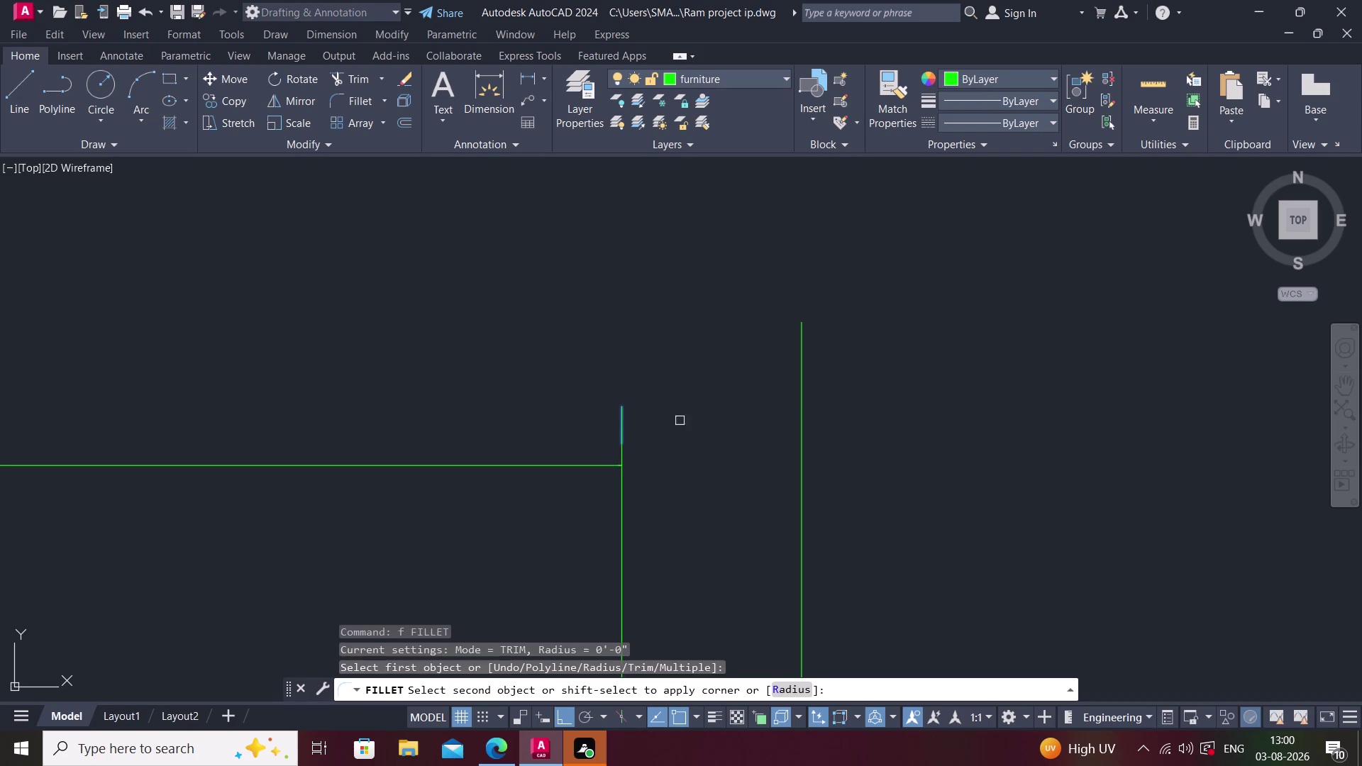
click(801, 392)
key(Escape)
Erase the stray short lines at the sofa arm.
scroll(down, 3)
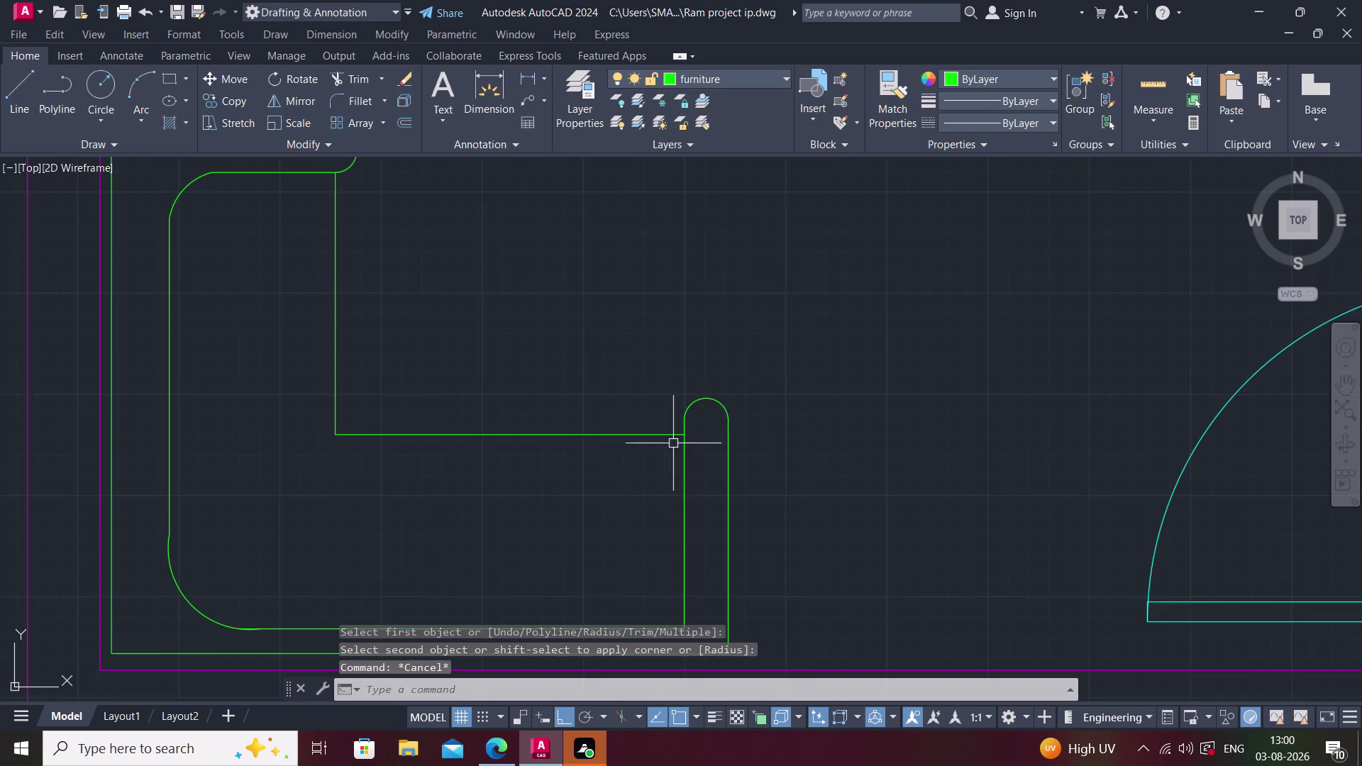
middle_drag(684, 451, 531, 536)
scroll(down, 3)
scroll(down, 3)
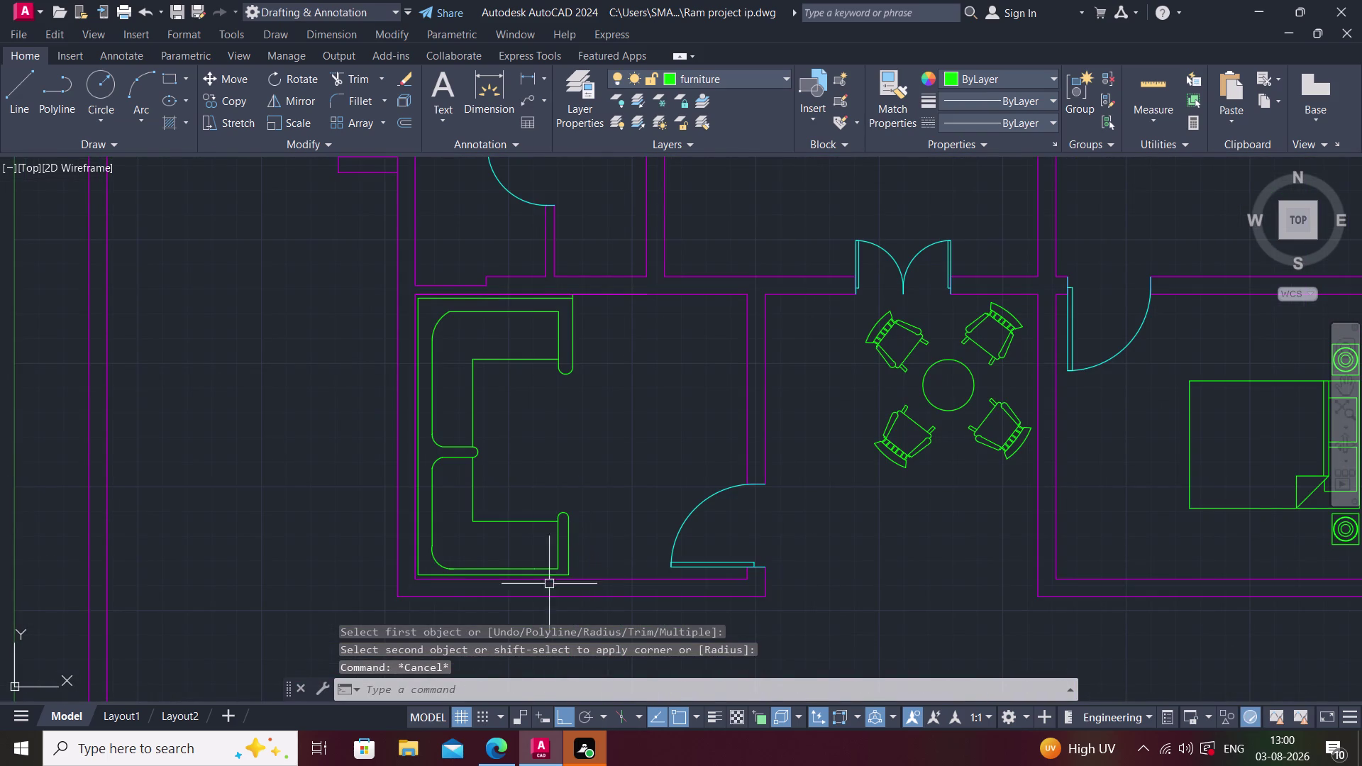
scroll(up, 3)
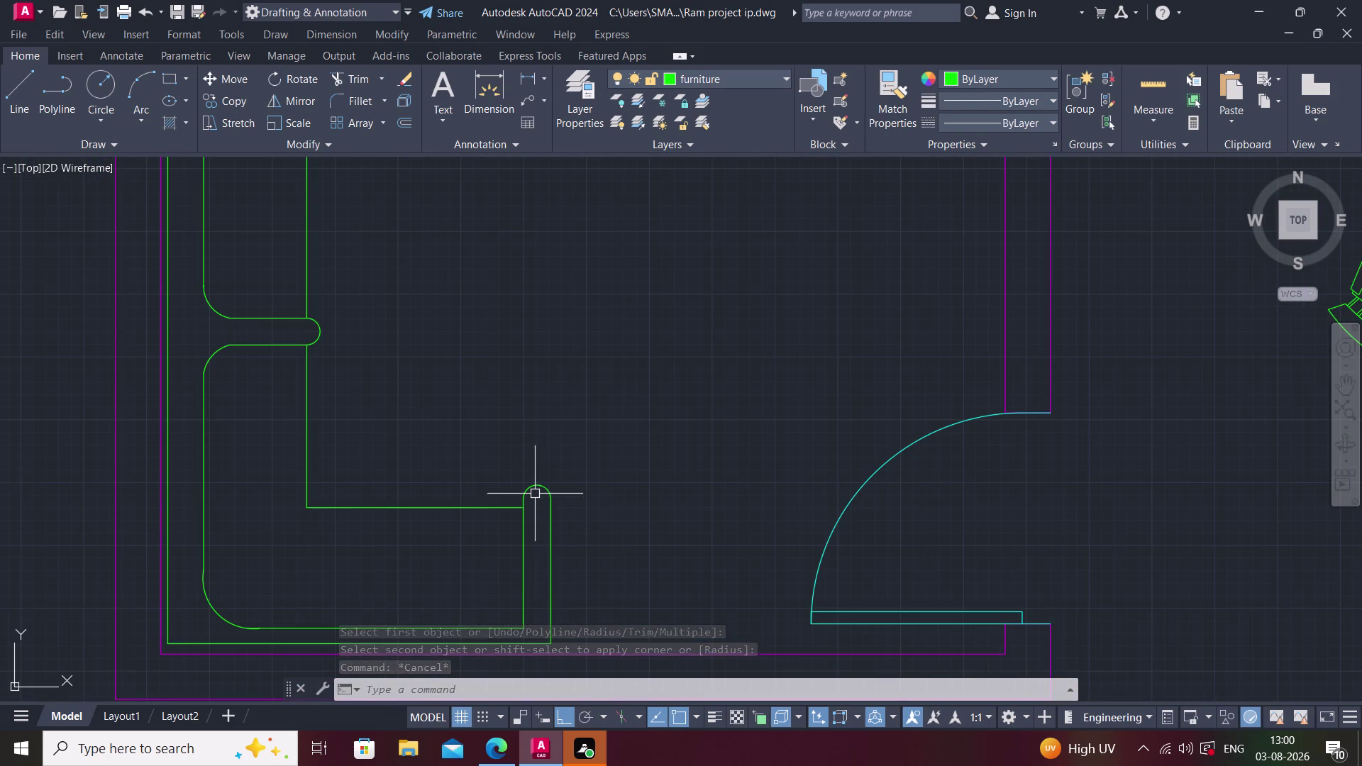
click(531, 489)
key(Delete)
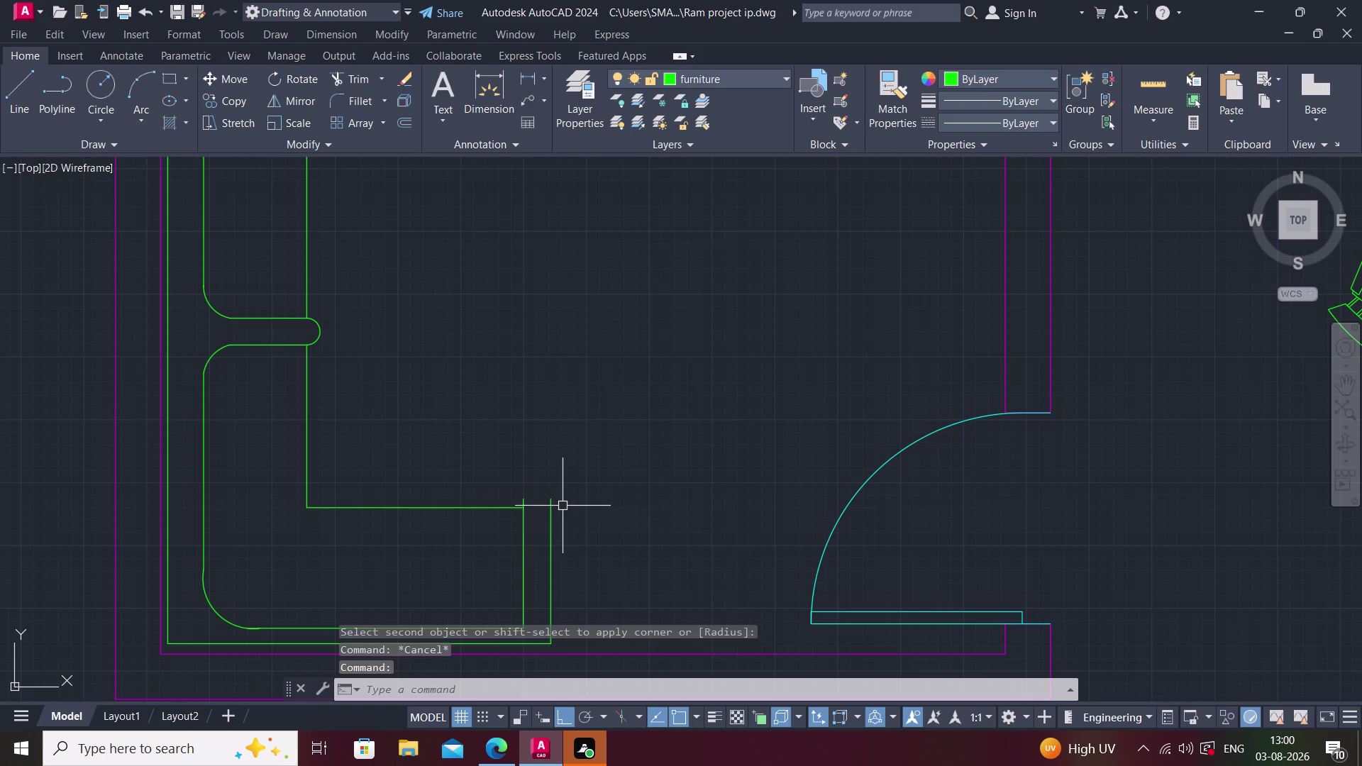
scroll(up, 3)
click(462, 496)
key(Delete)
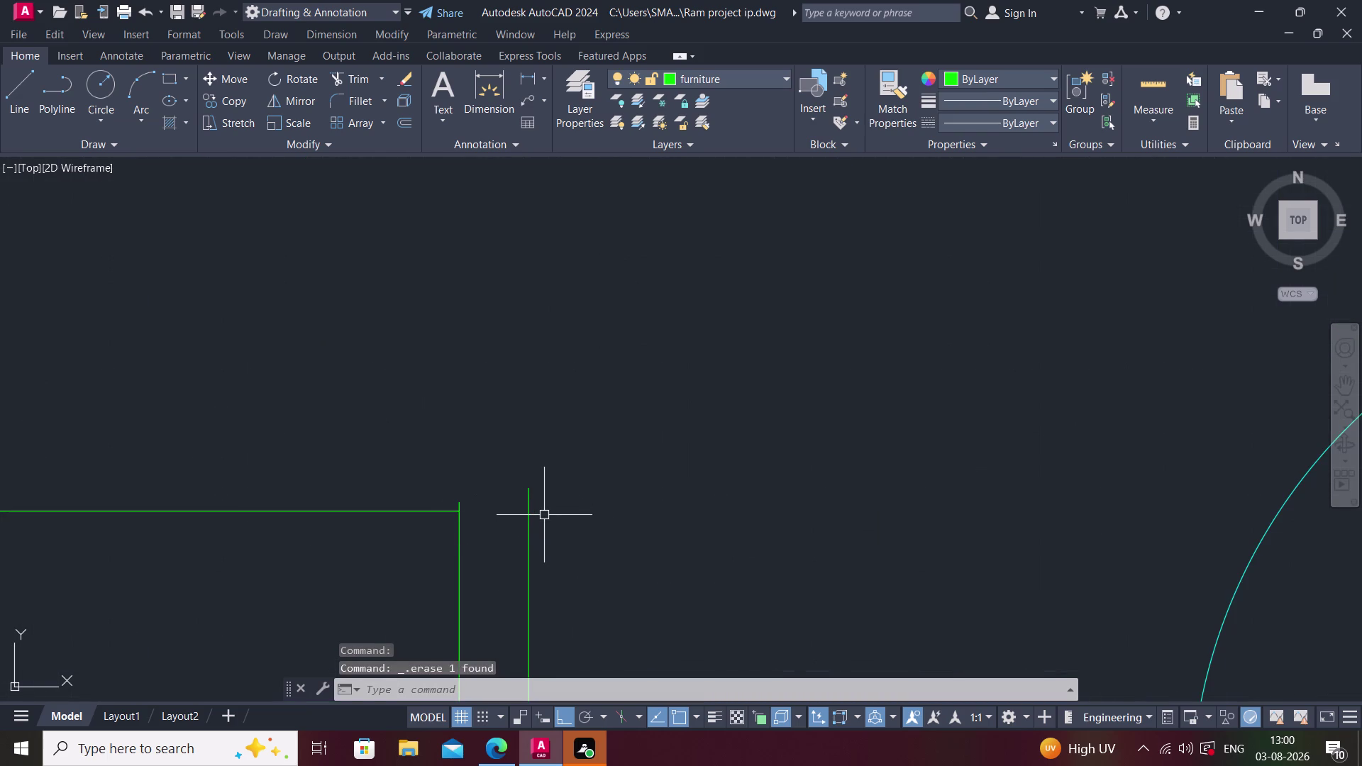
Grip-stretch the left and right vertical edge lines upward.
scroll(up, 3)
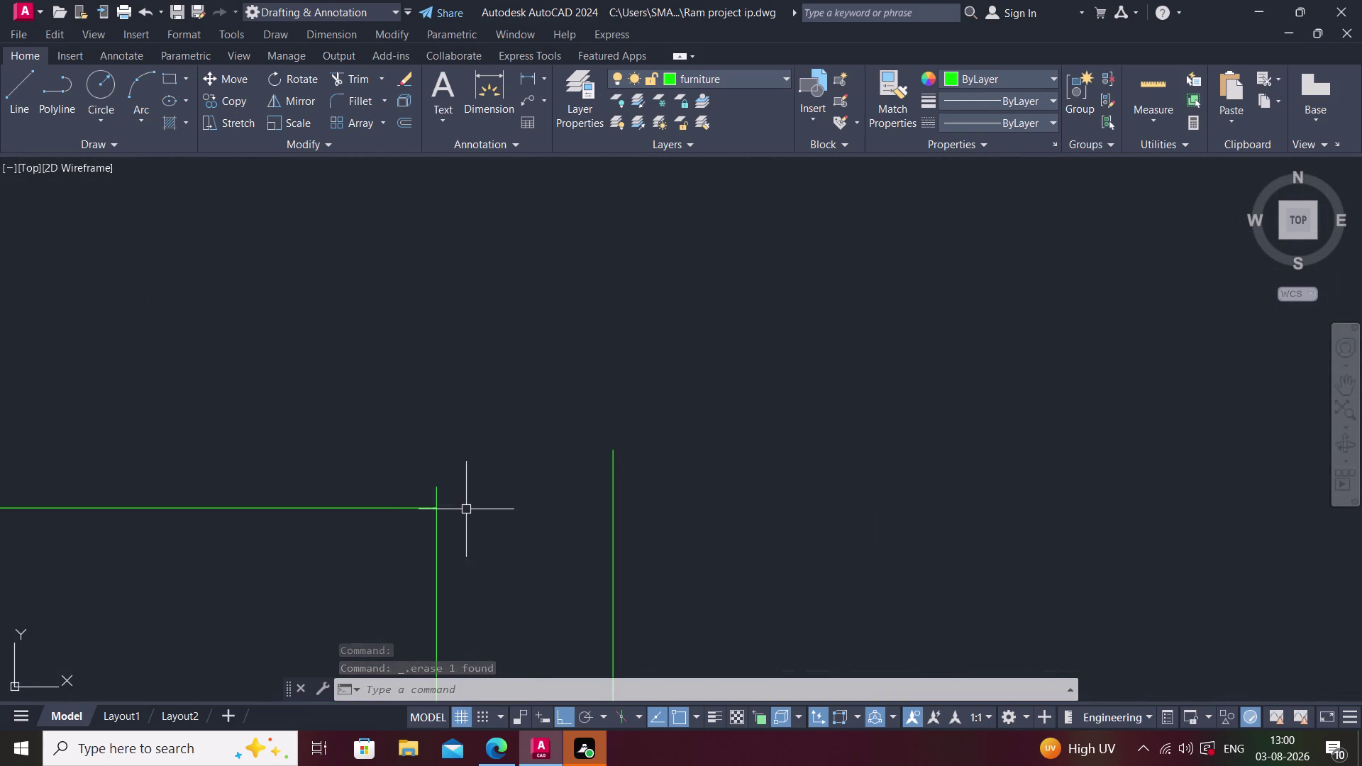
click(435, 499)
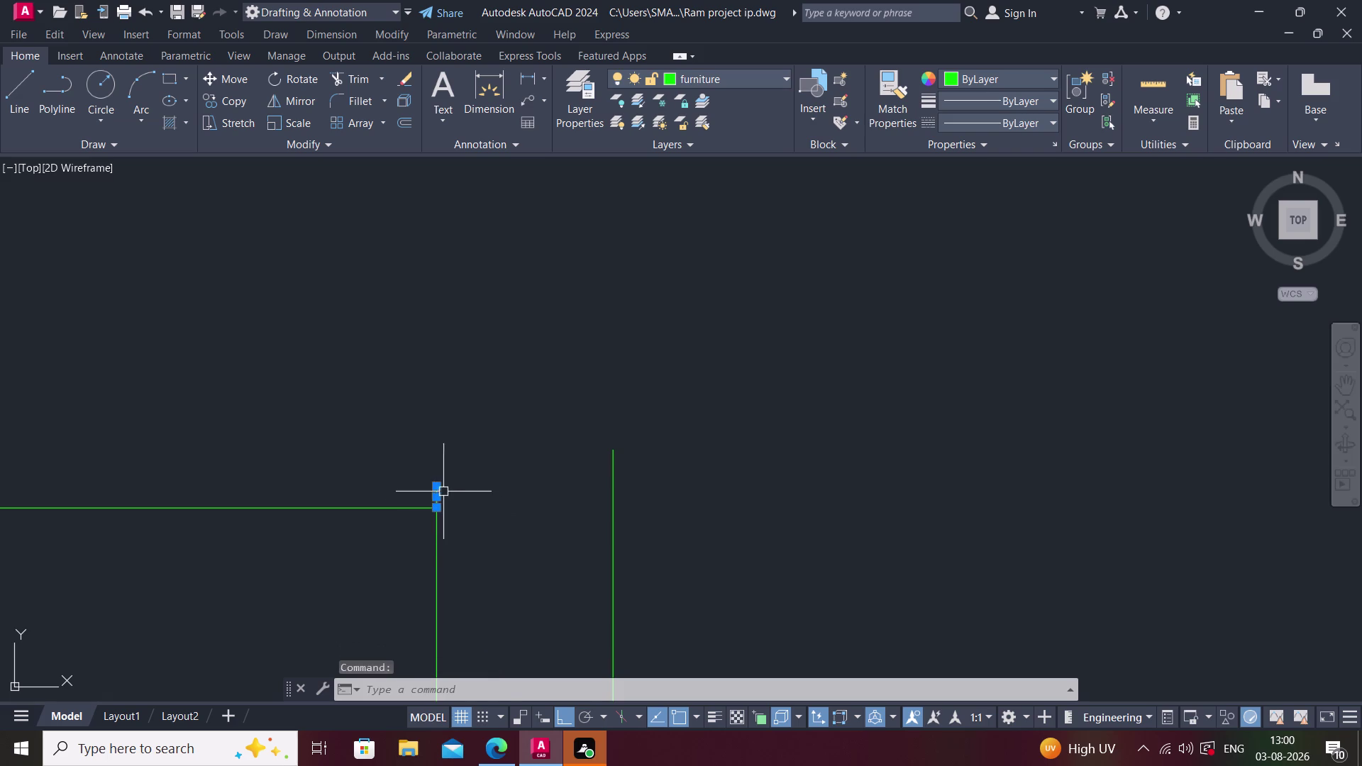
click(438, 487)
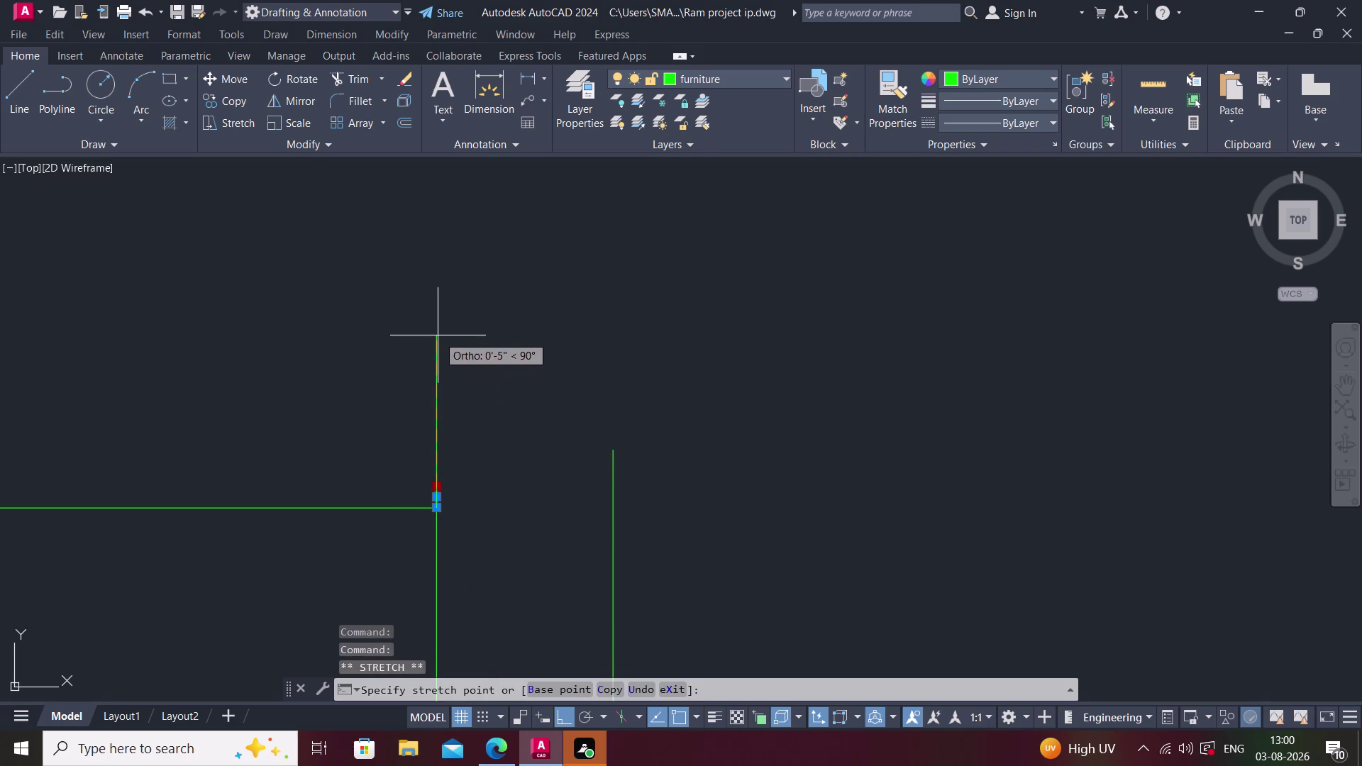
click(436, 311)
key(Escape)
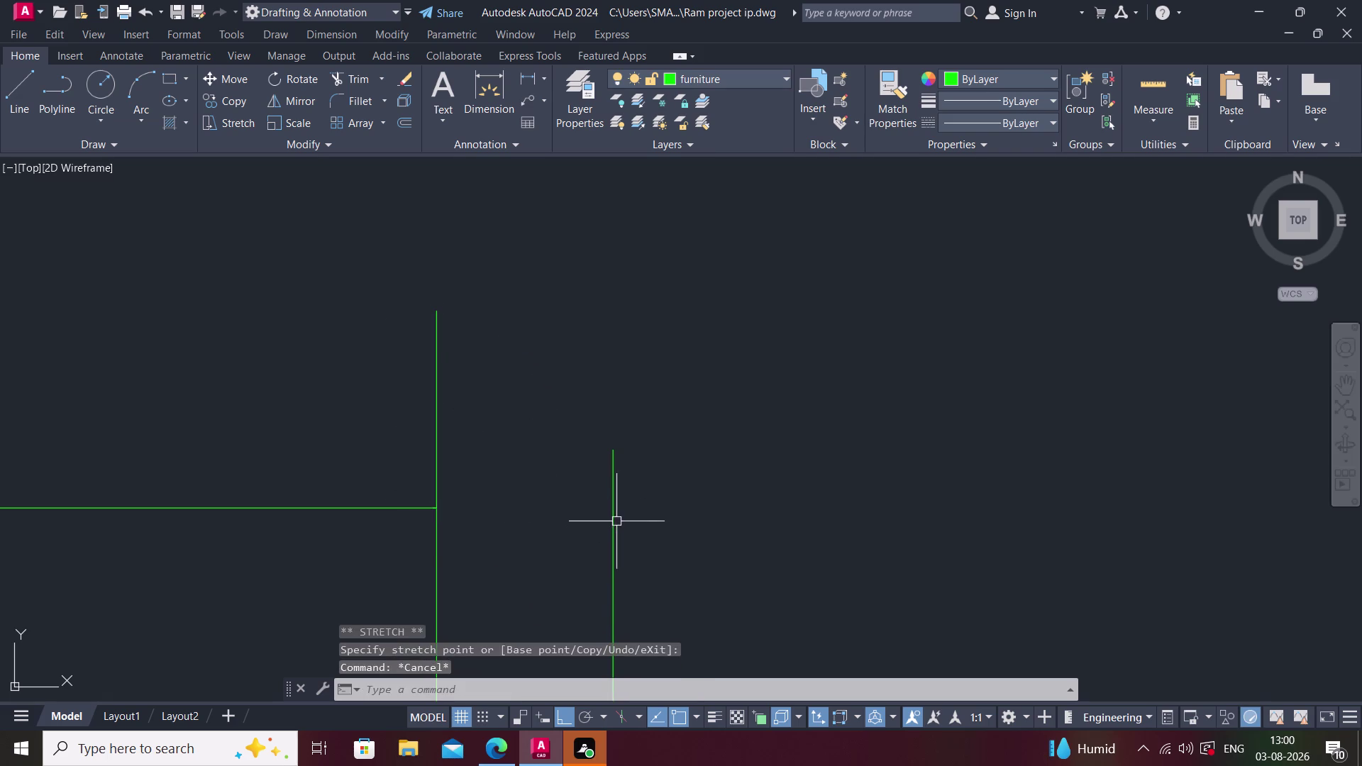
click(617, 518)
click(615, 447)
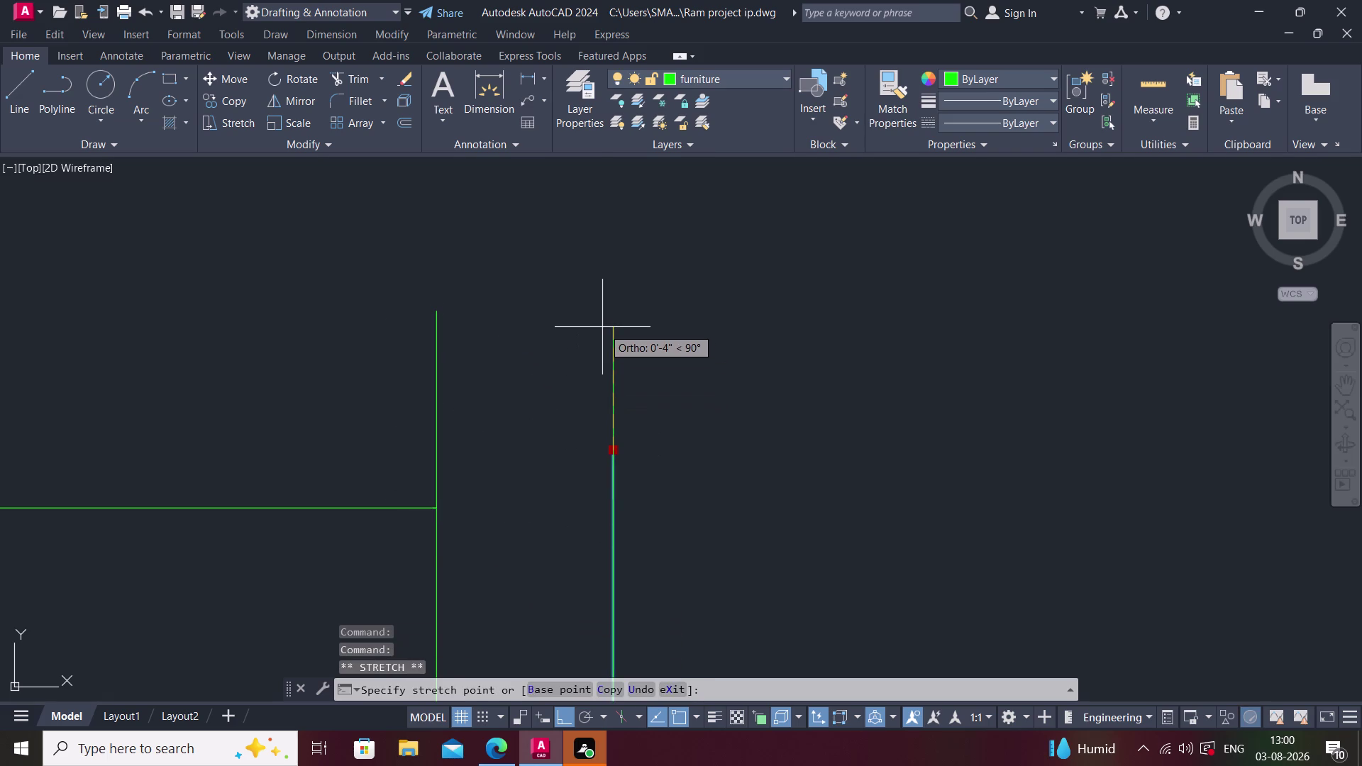
click(600, 324)
key(Escape)
Fillet the left and right lines with radius 0 into a closed corner.
middle_drag(628, 437, 580, 485)
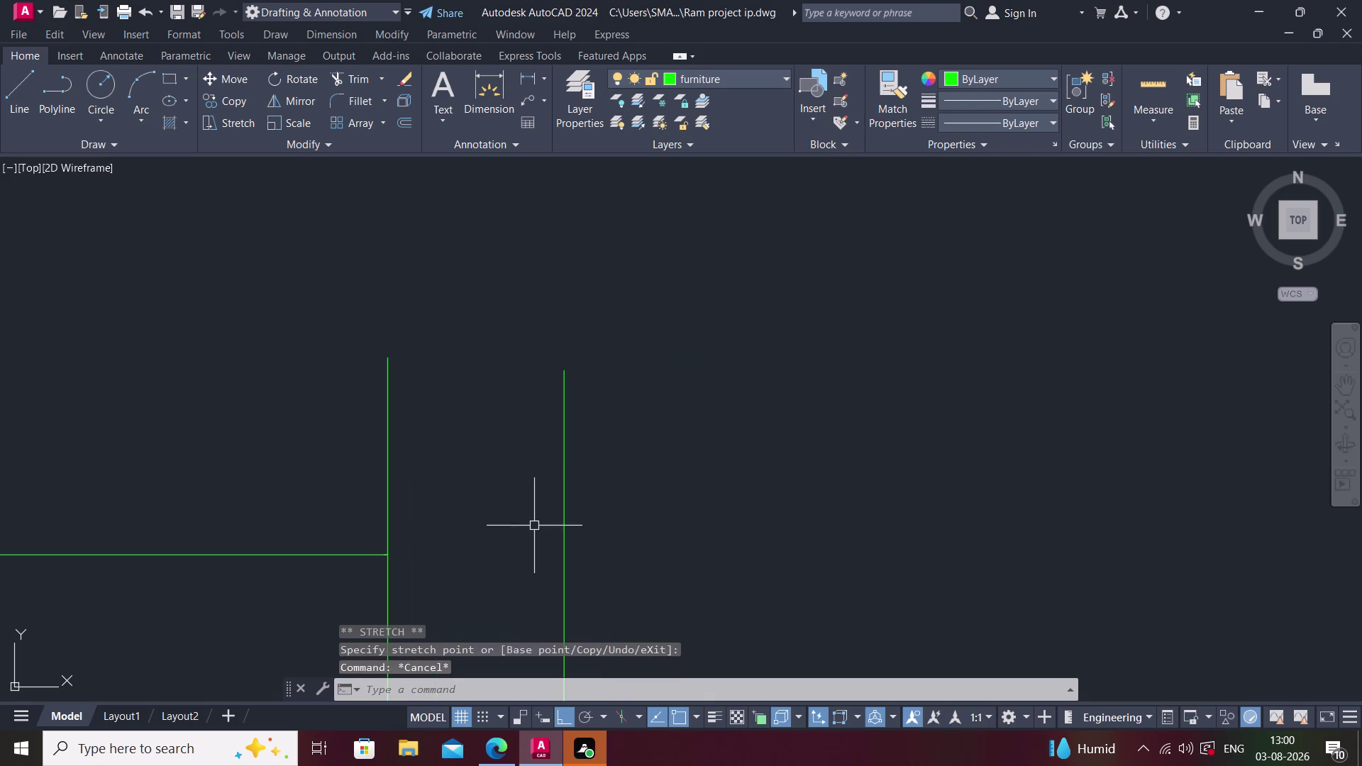
key(f)
click(461, 505)
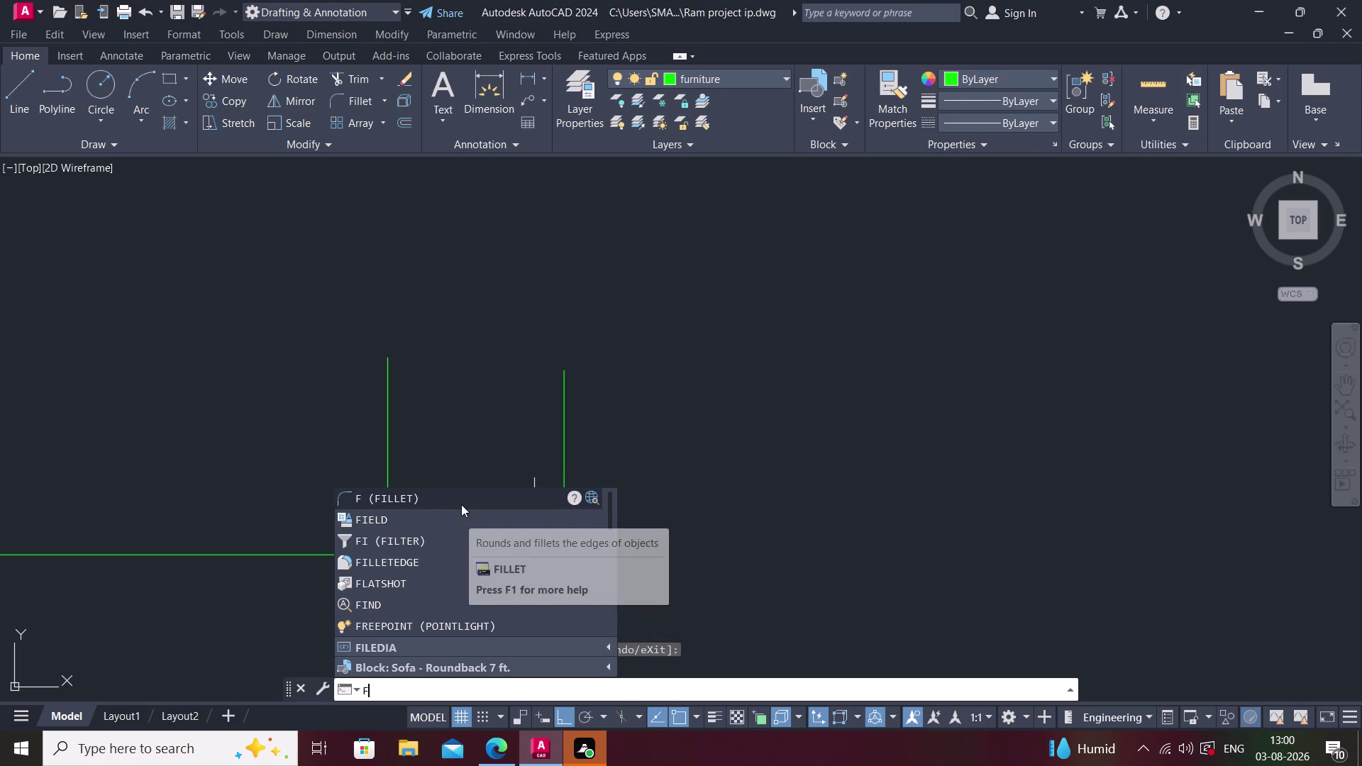
click(390, 402)
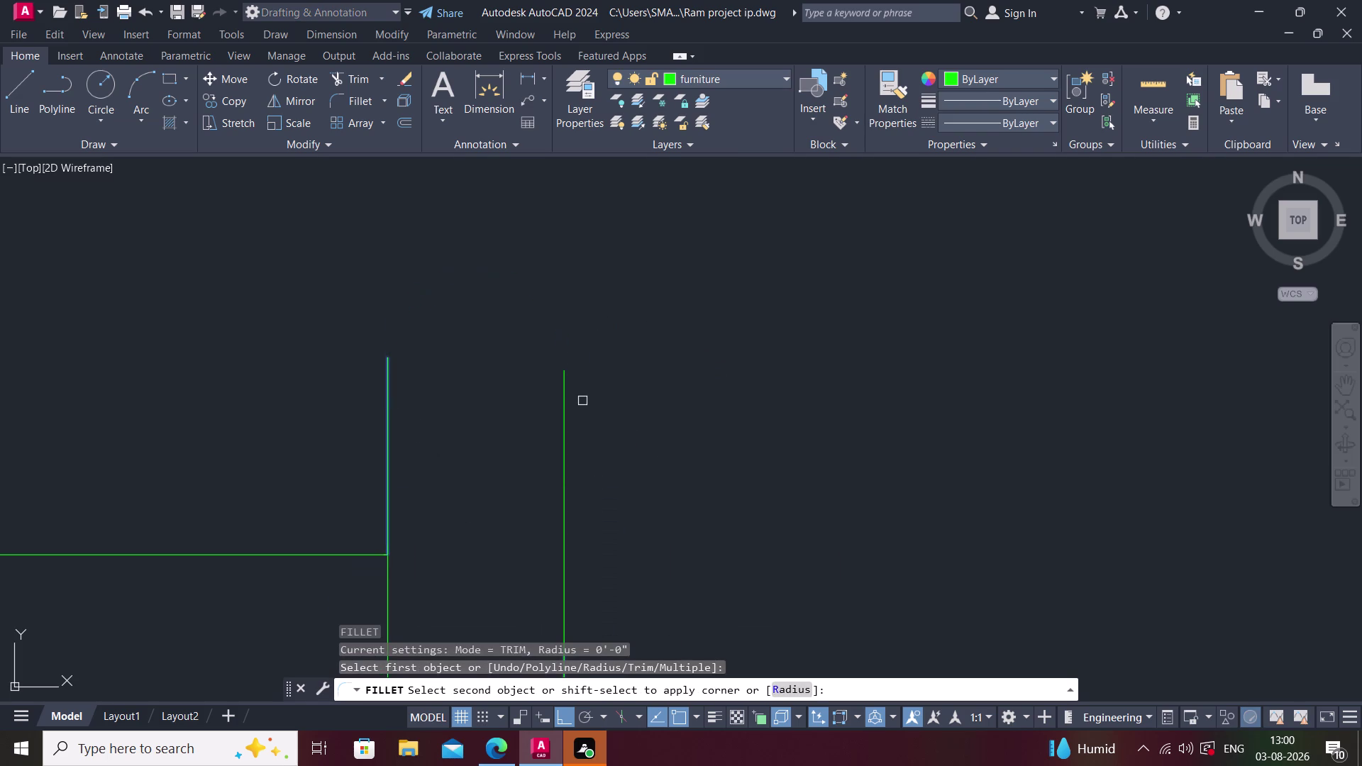
click(568, 394)
middle_drag(611, 381, 604, 451)
key(Escape)
scroll(down, 3)
middle_drag(533, 493, 481, 529)
scroll(down, 3)
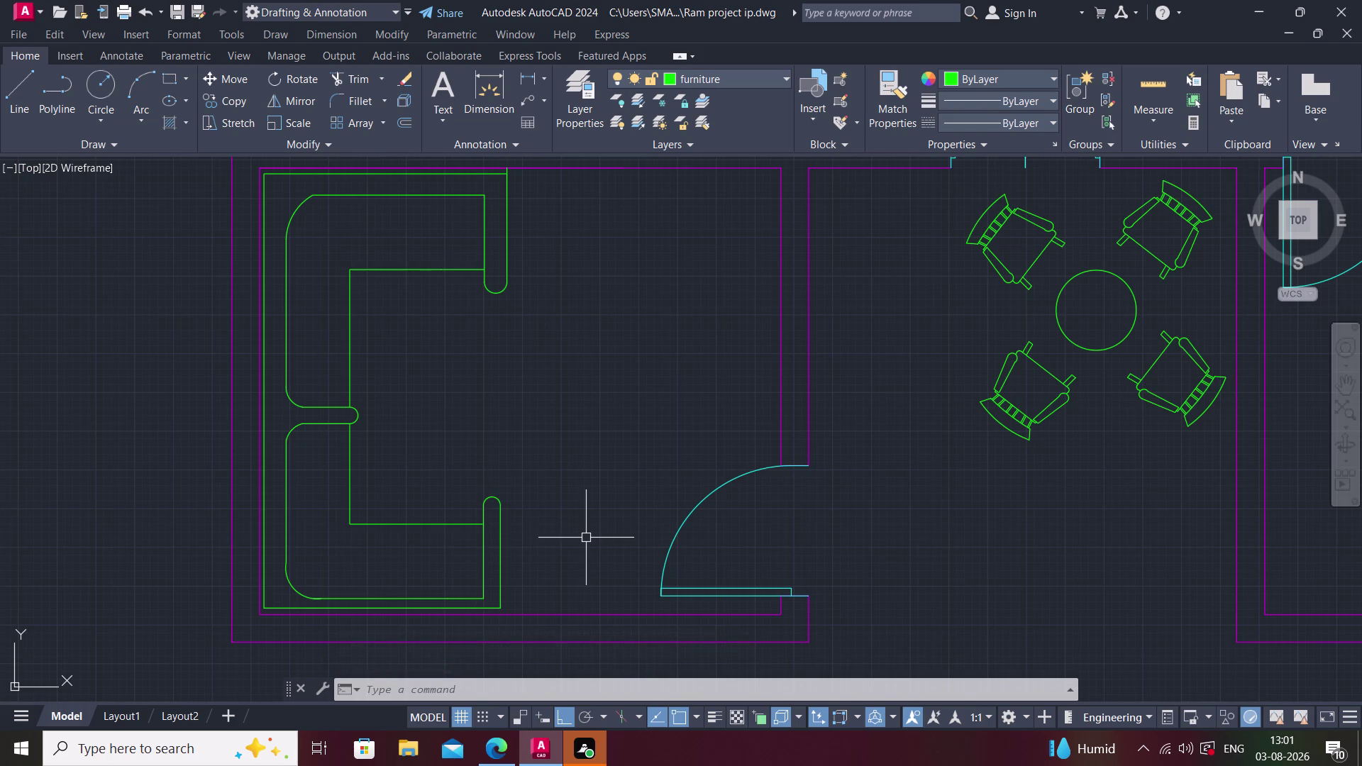
Trim the line end overshooting the sofa's upper corner.
scroll(down, 3)
middle_drag(573, 481, 515, 522)
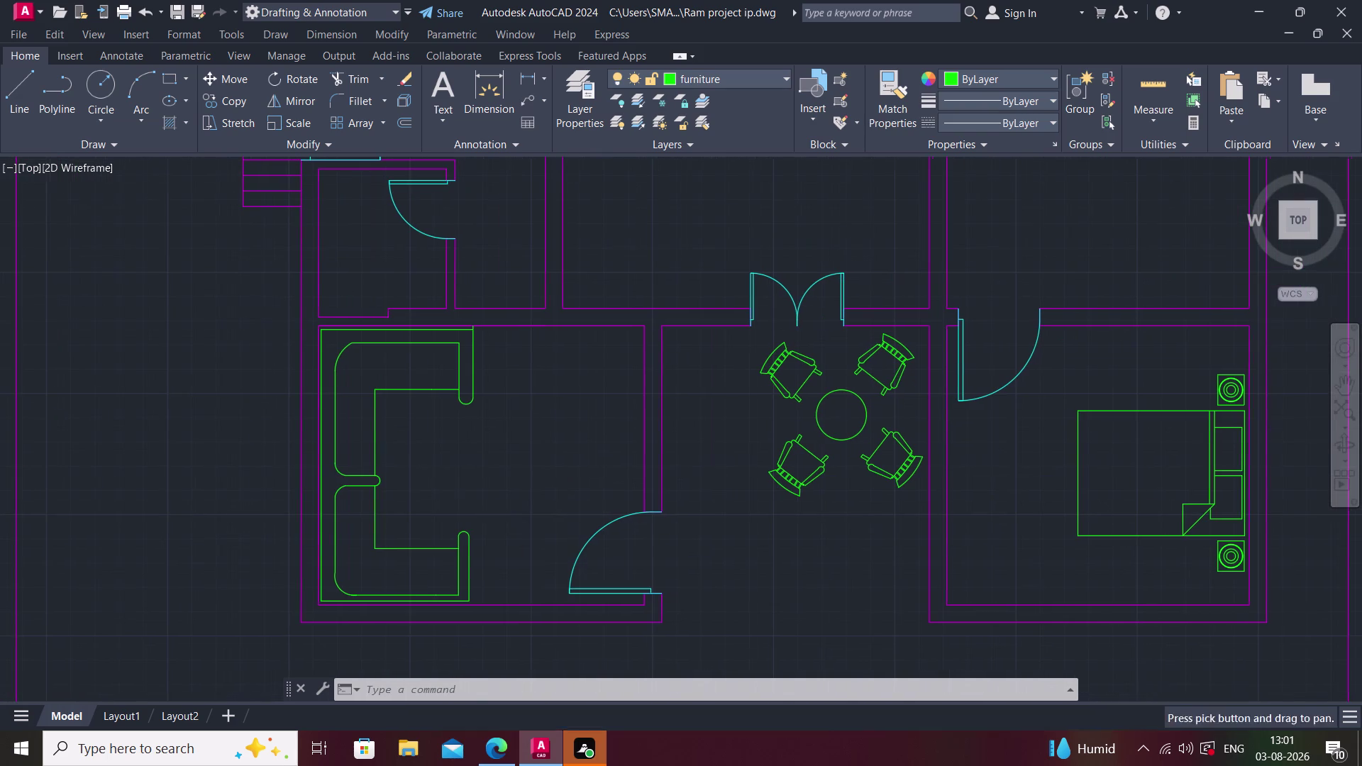
scroll(up, 3)
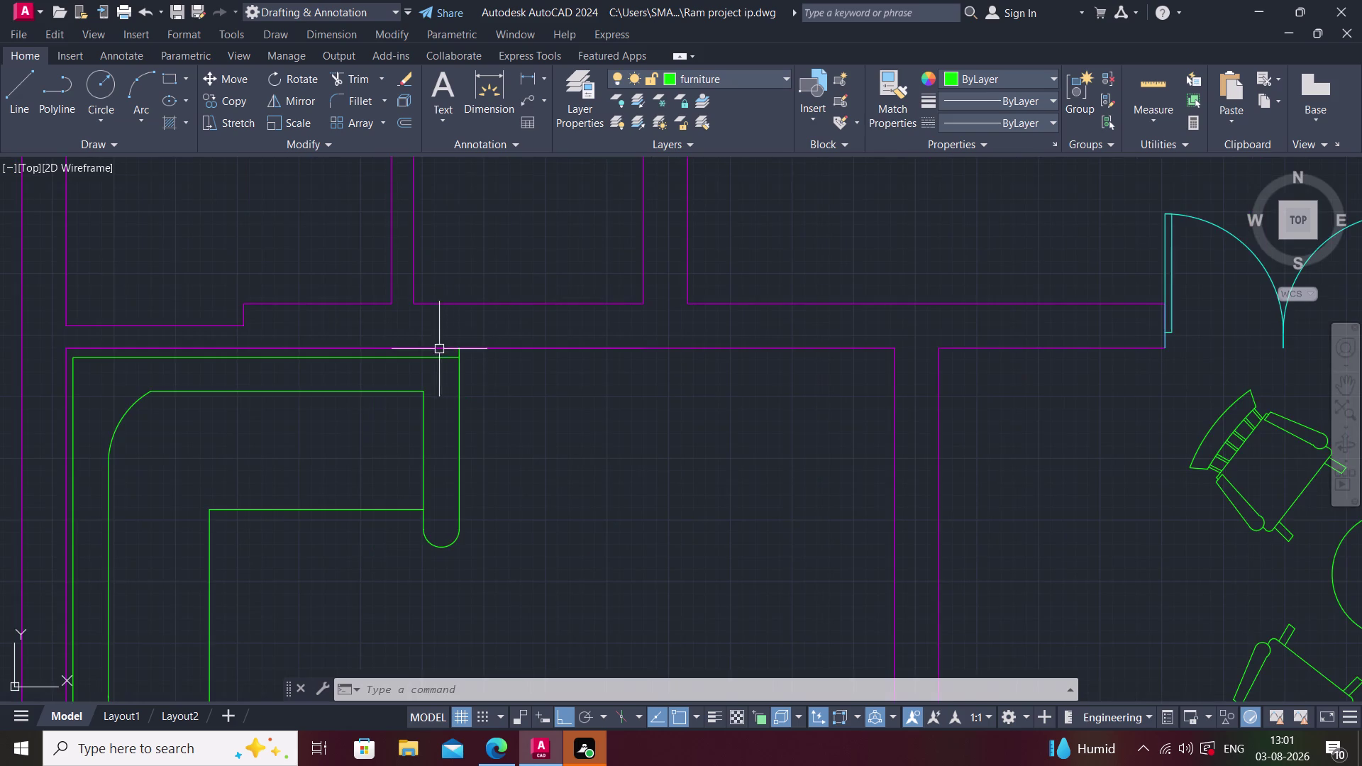
scroll(up, 3)
key(t)
text(r)
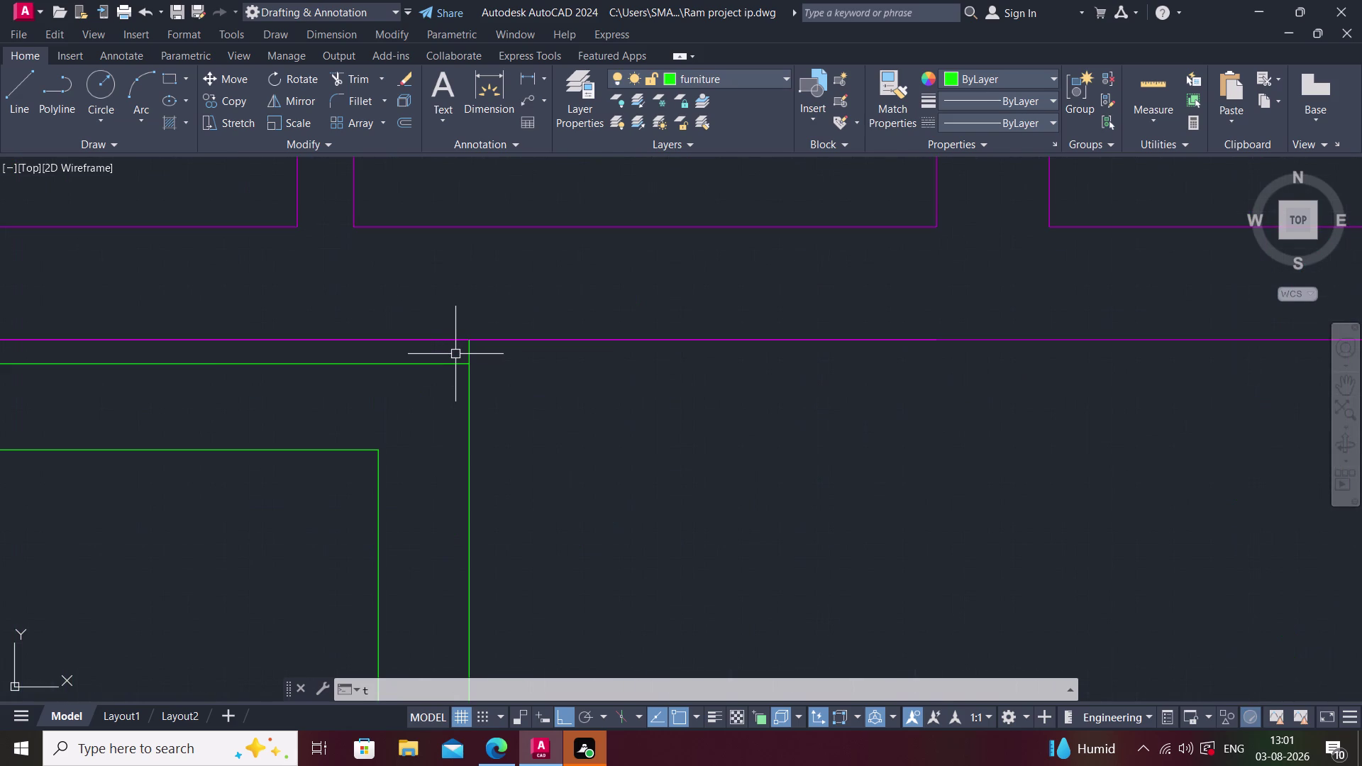
key(space)
scroll(up, 3)
click(483, 348)
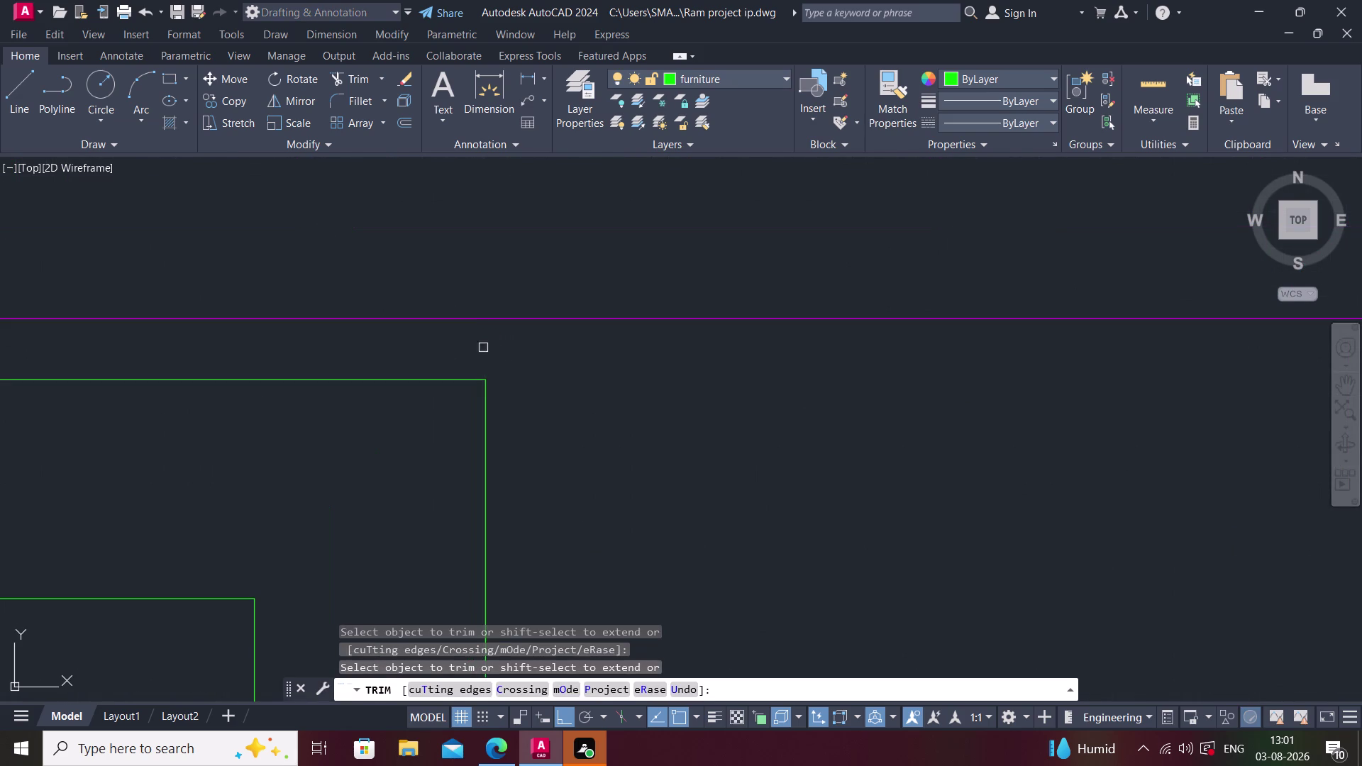
Pan out over the room, clear the mistyped command and end the trim.
scroll(down, 3)
middle_drag(557, 386, 534, 396)
scroll(down, 3)
scroll(down, 3)
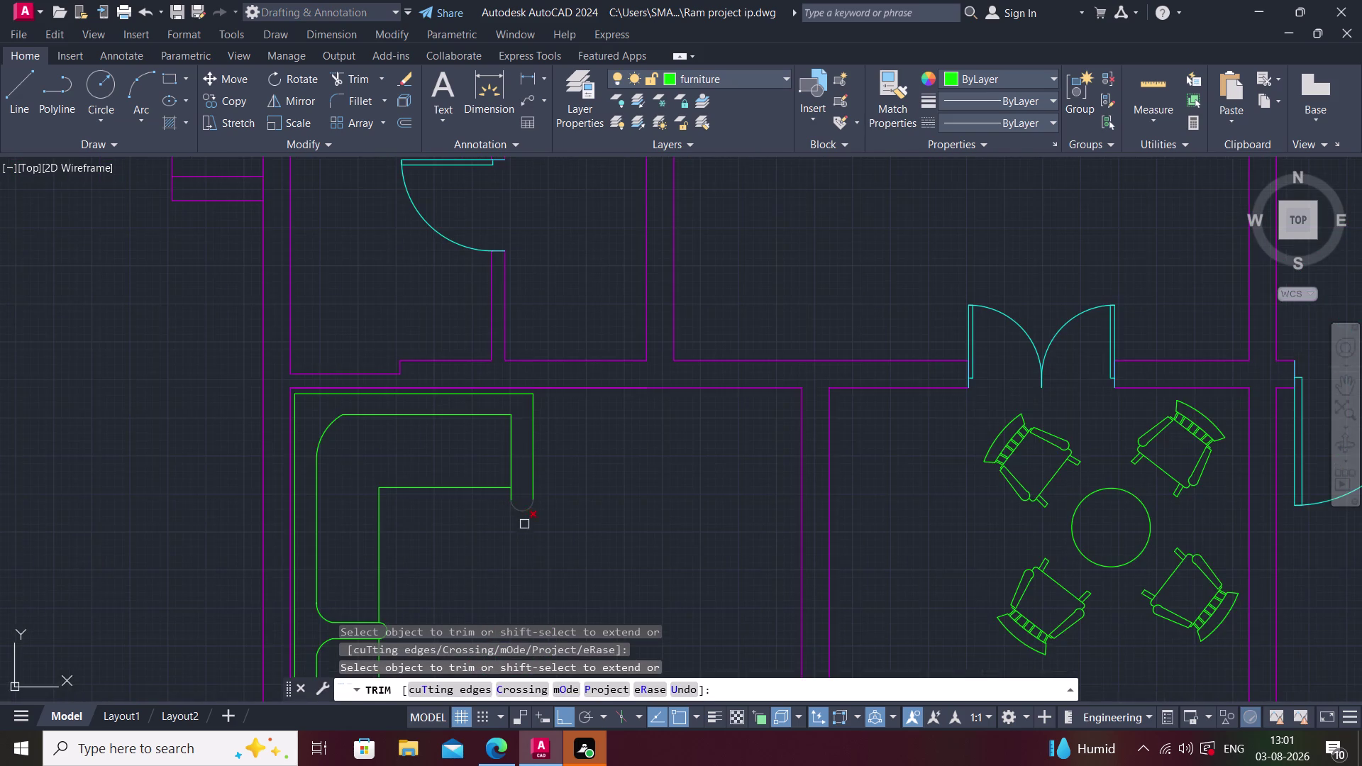
middle_drag(525, 524, 472, 407)
scroll(down, 3)
middle_drag(468, 504, 341, 502)
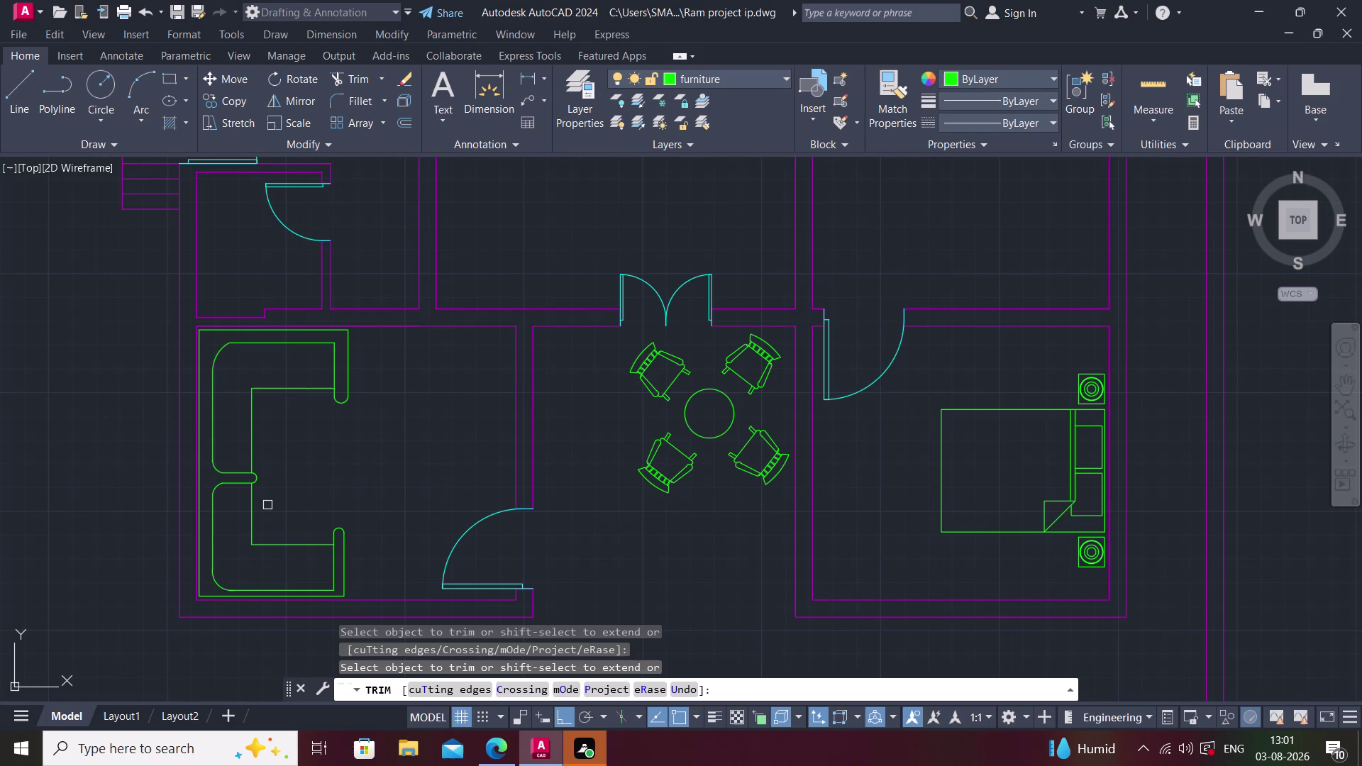
text(po)
text(l)
key(Escape)
key(Escape)
key(Escape)
key(Escape)
key(Escape)
key(Escape)
key(Escape)
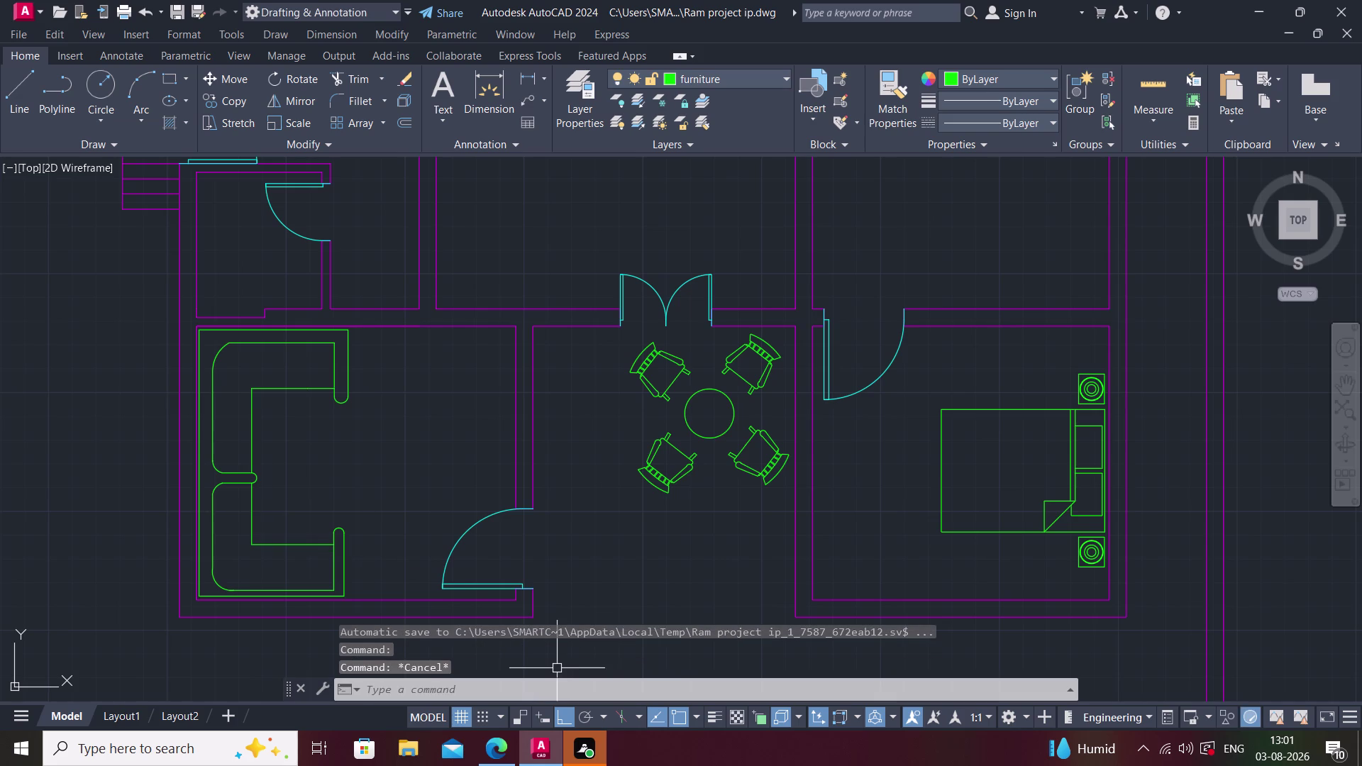
Draw a 4-sided circumscribed polygon, about 4 inches in radius, on the sofa's upper corner seat.
key(p)
text(ol)
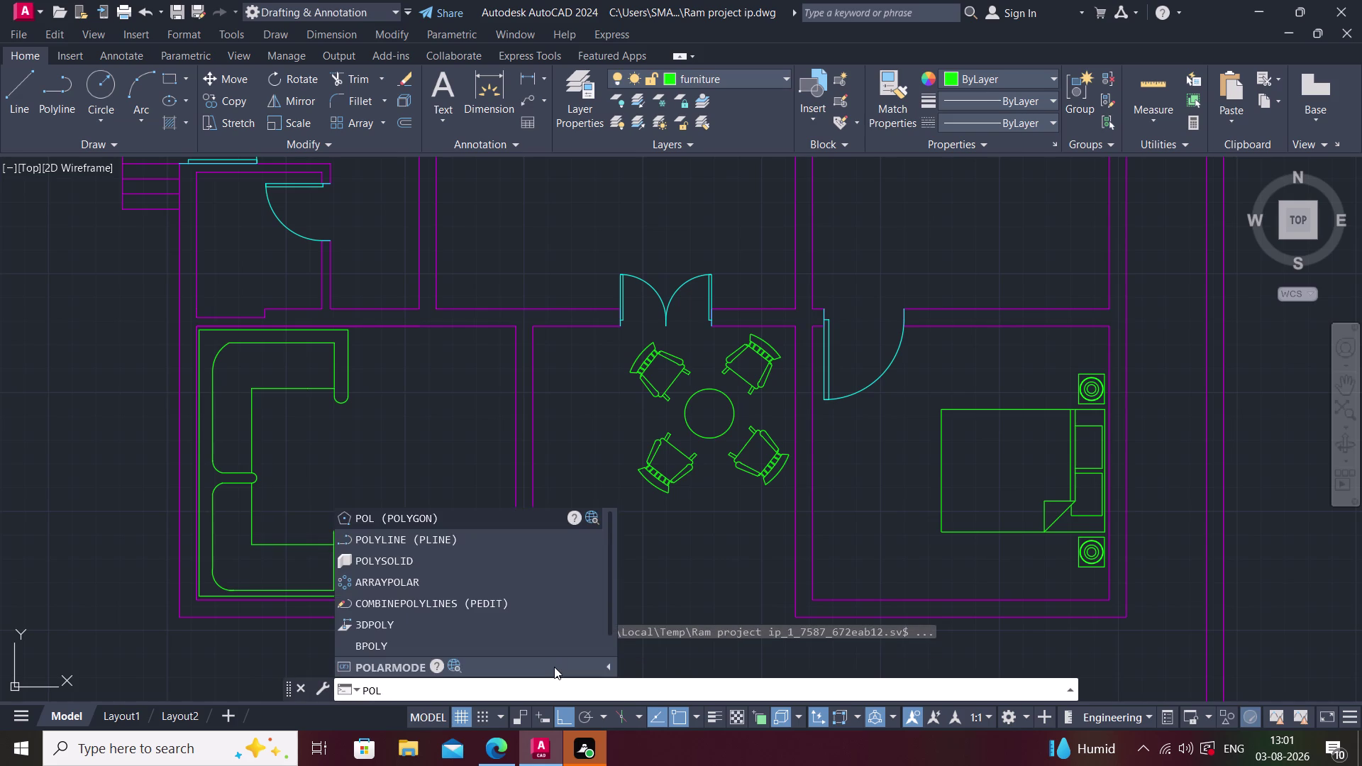
key(space)
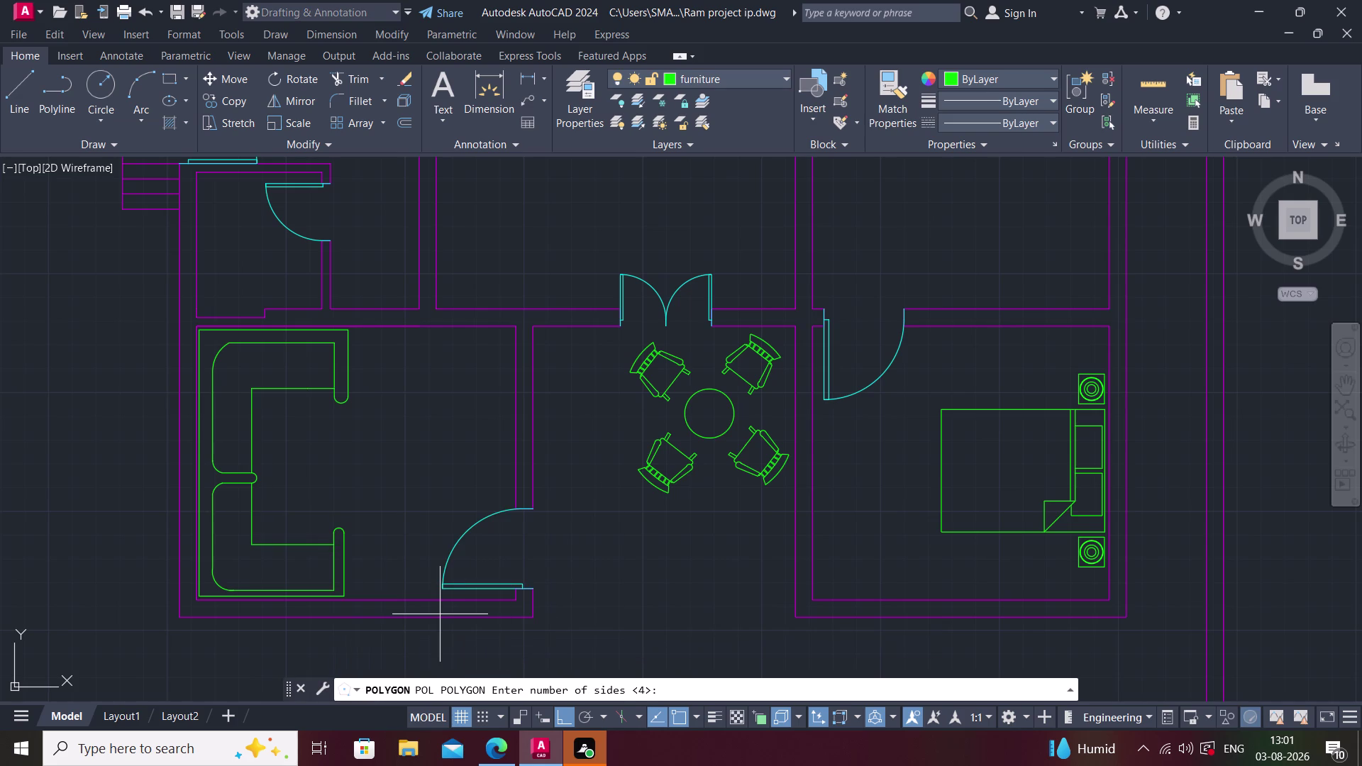
key(Return)
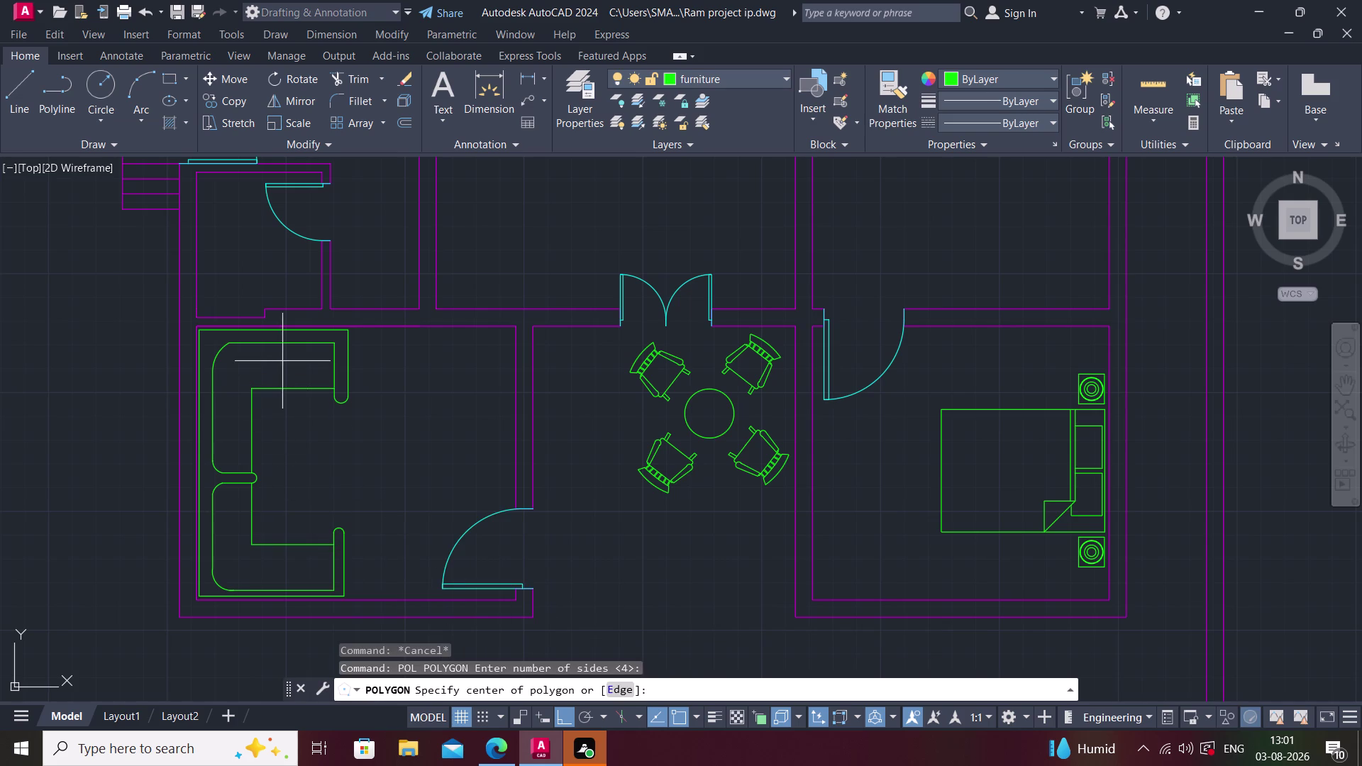
click(283, 361)
click(282, 365)
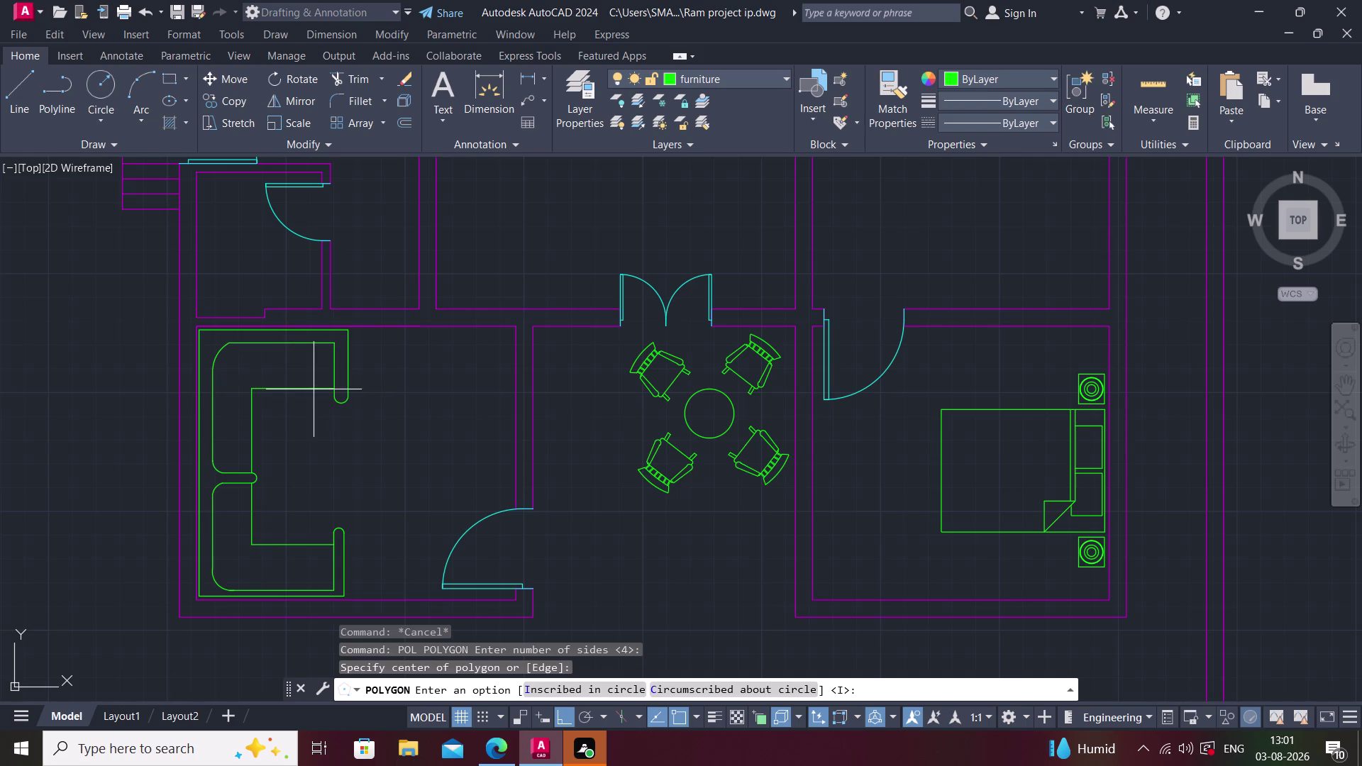
click(667, 693)
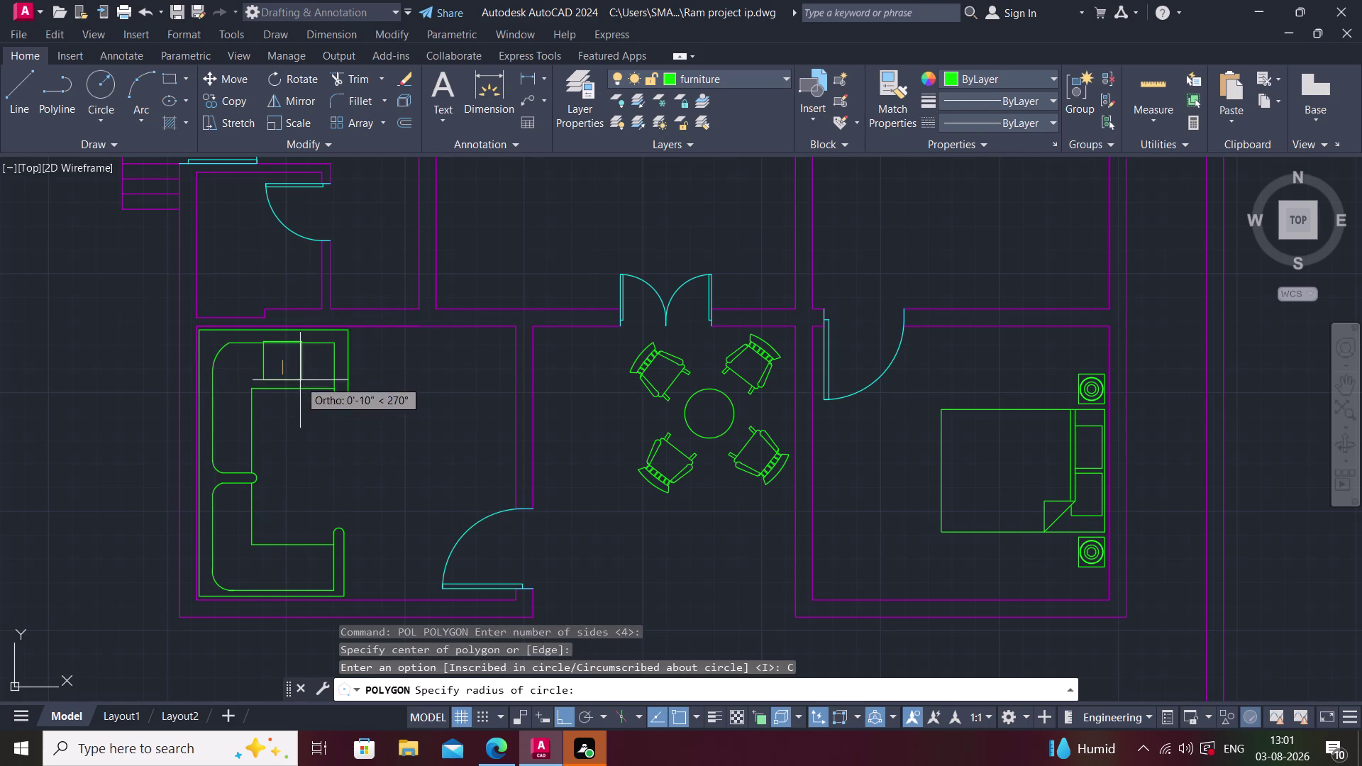
scroll(up, 3)
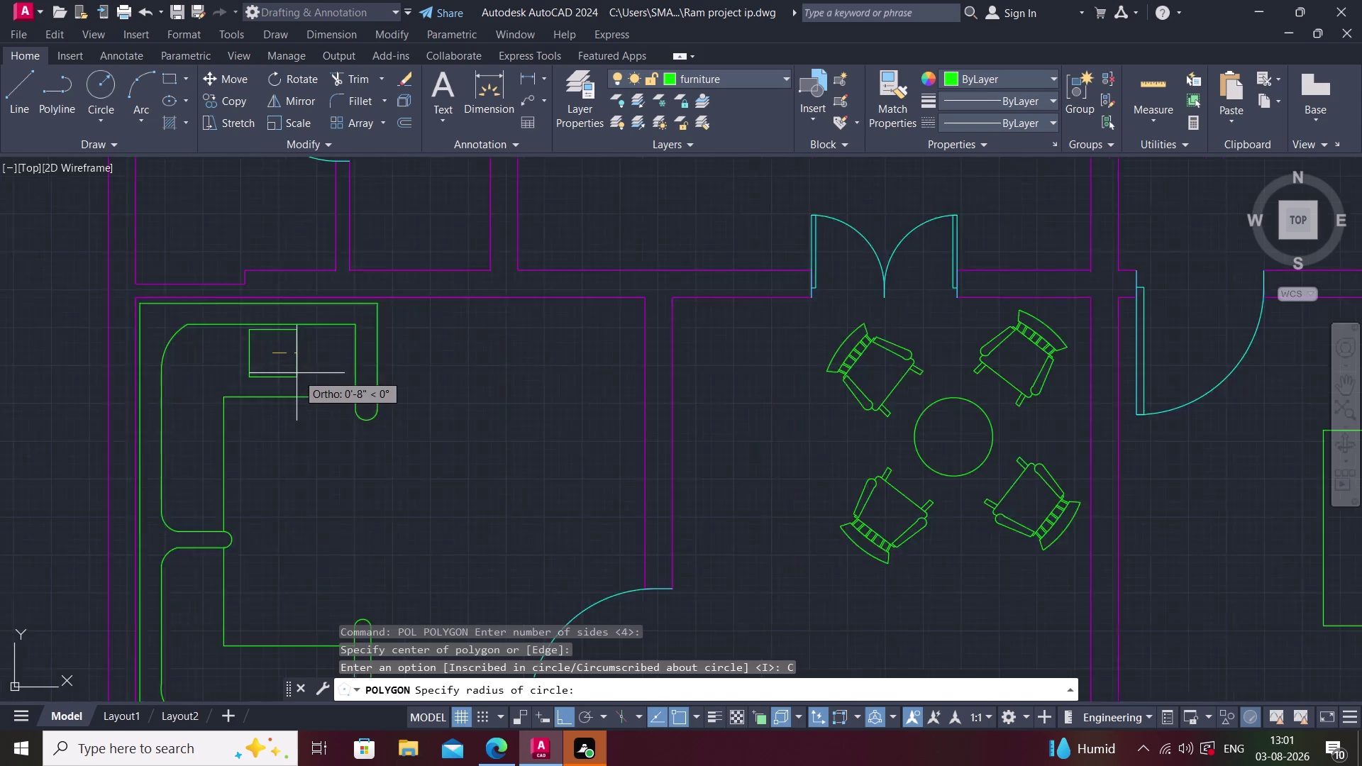
scroll(up, 3)
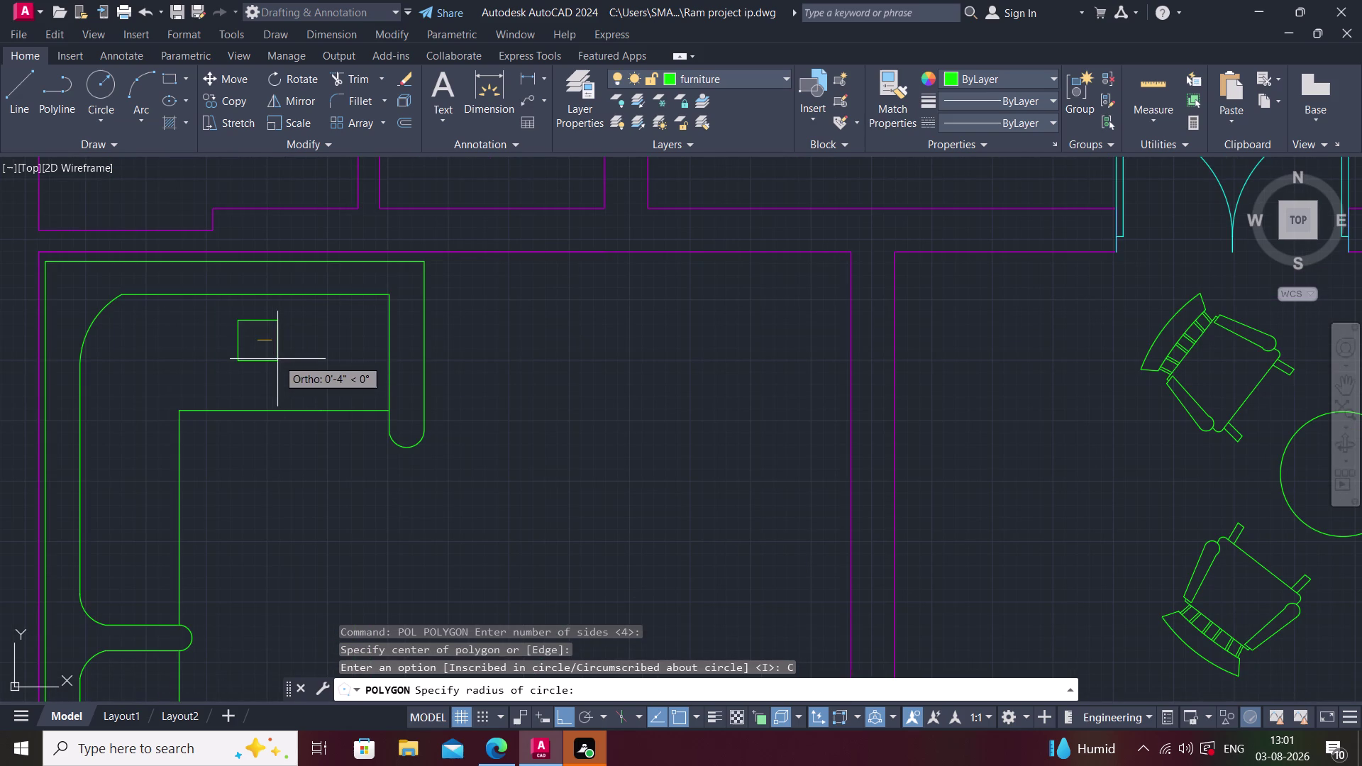
click(277, 360)
key(Escape)
key(a)
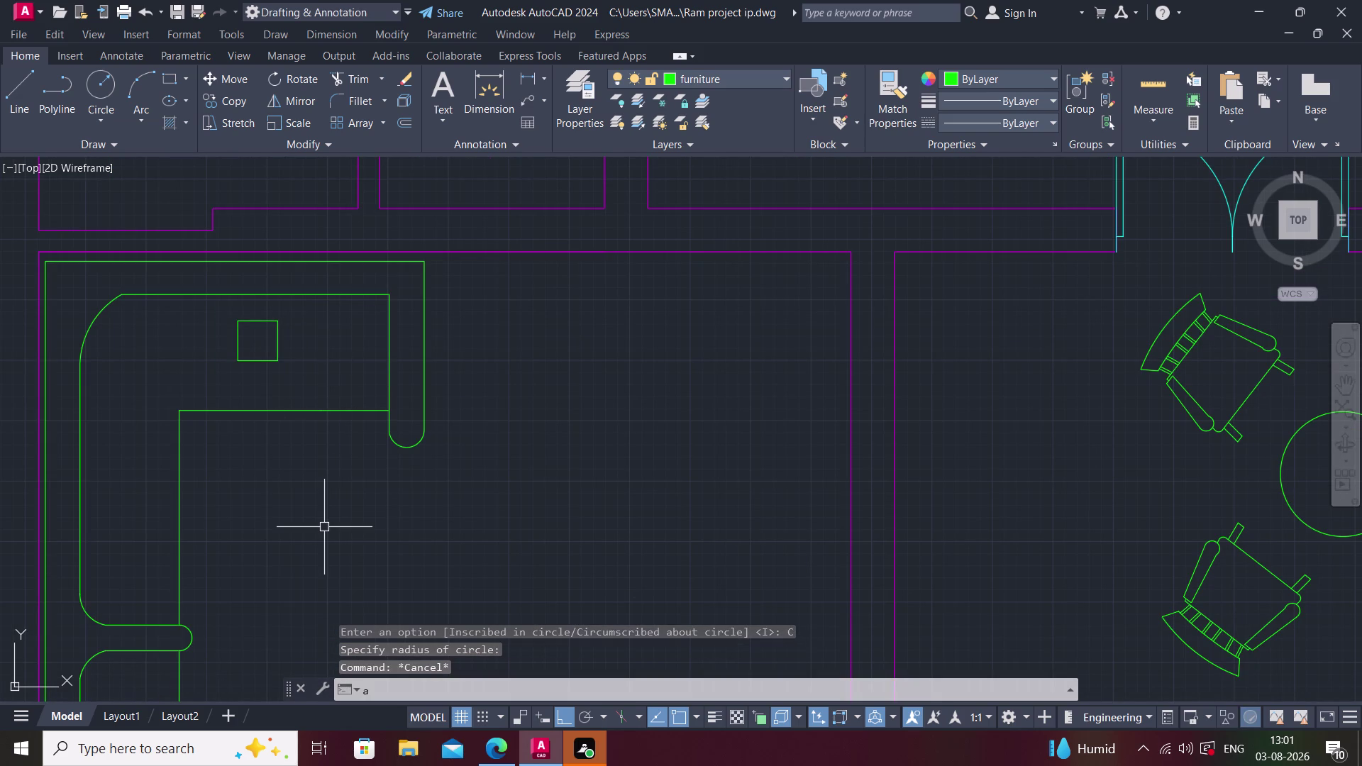
key(space)
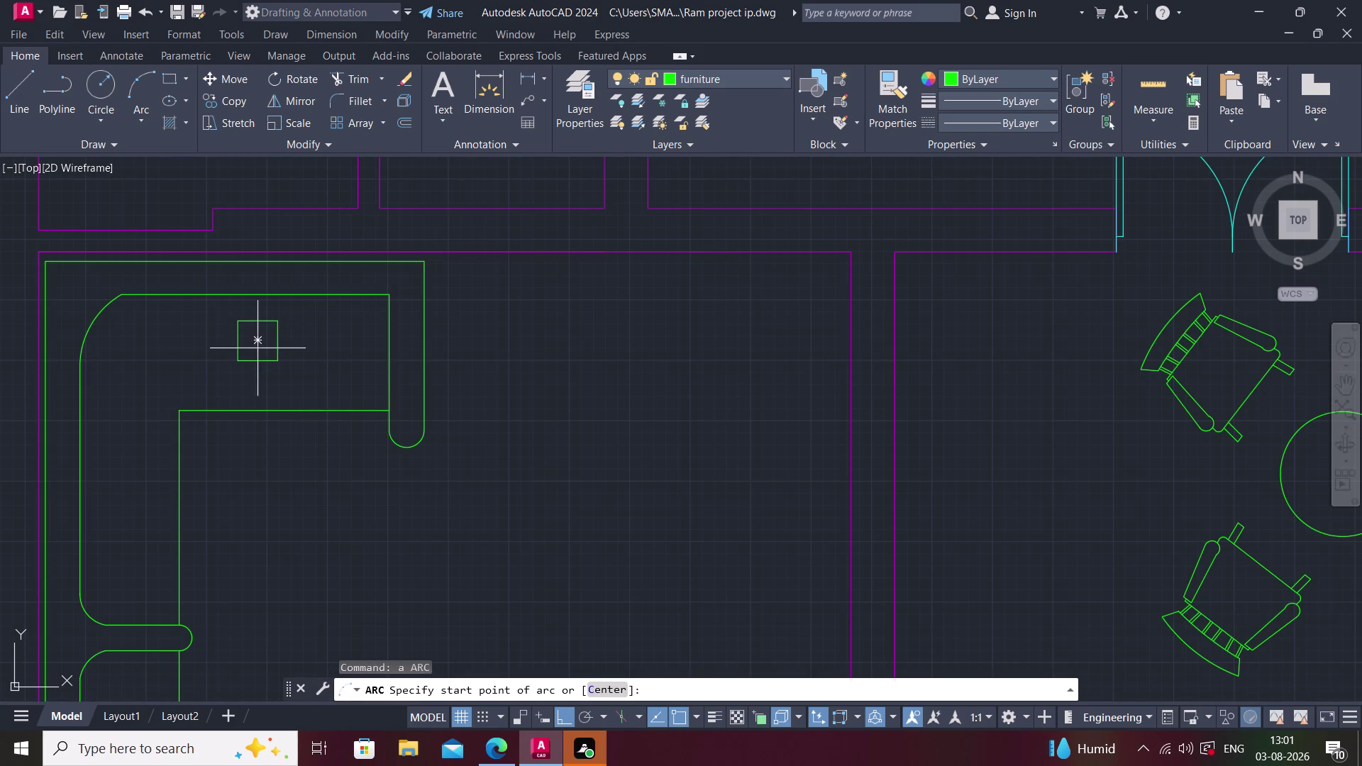
click(256, 339)
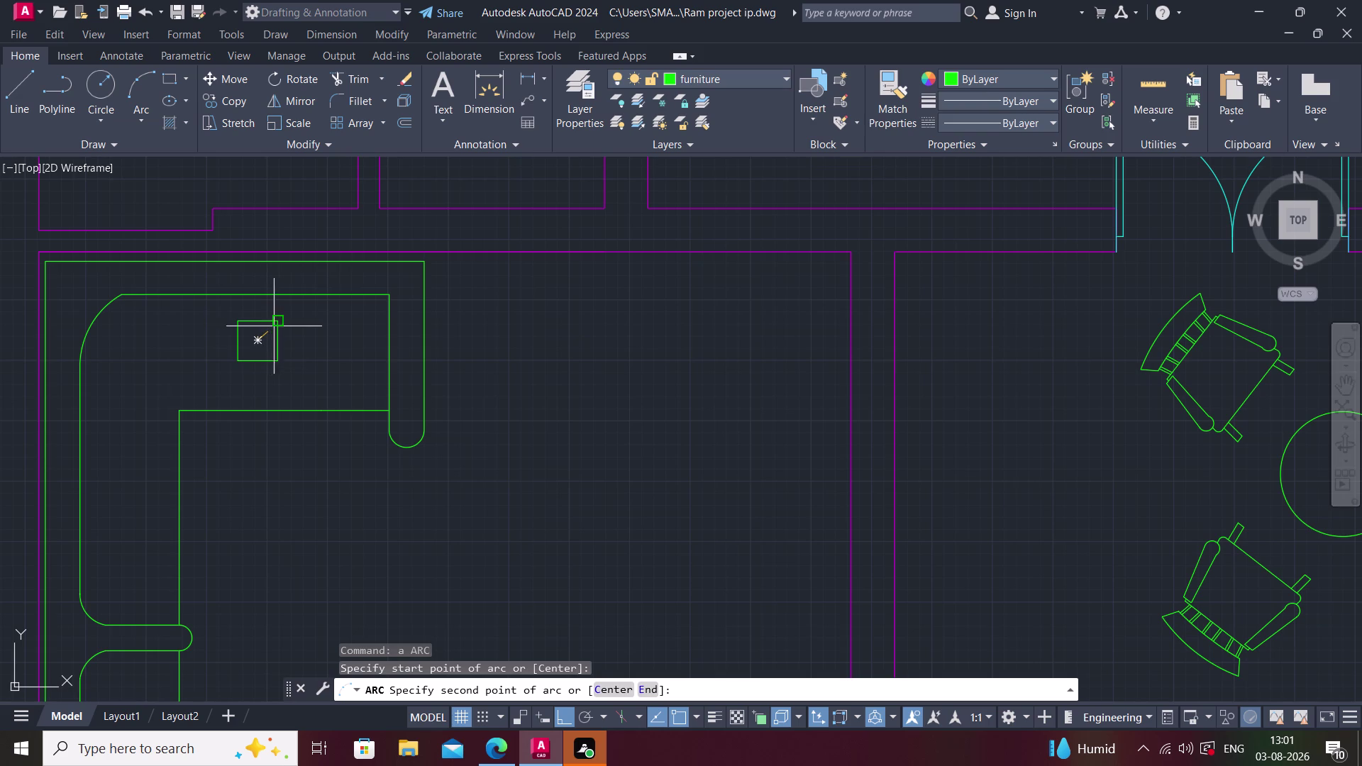
click(274, 320)
middle_drag(292, 314, 353, 294)
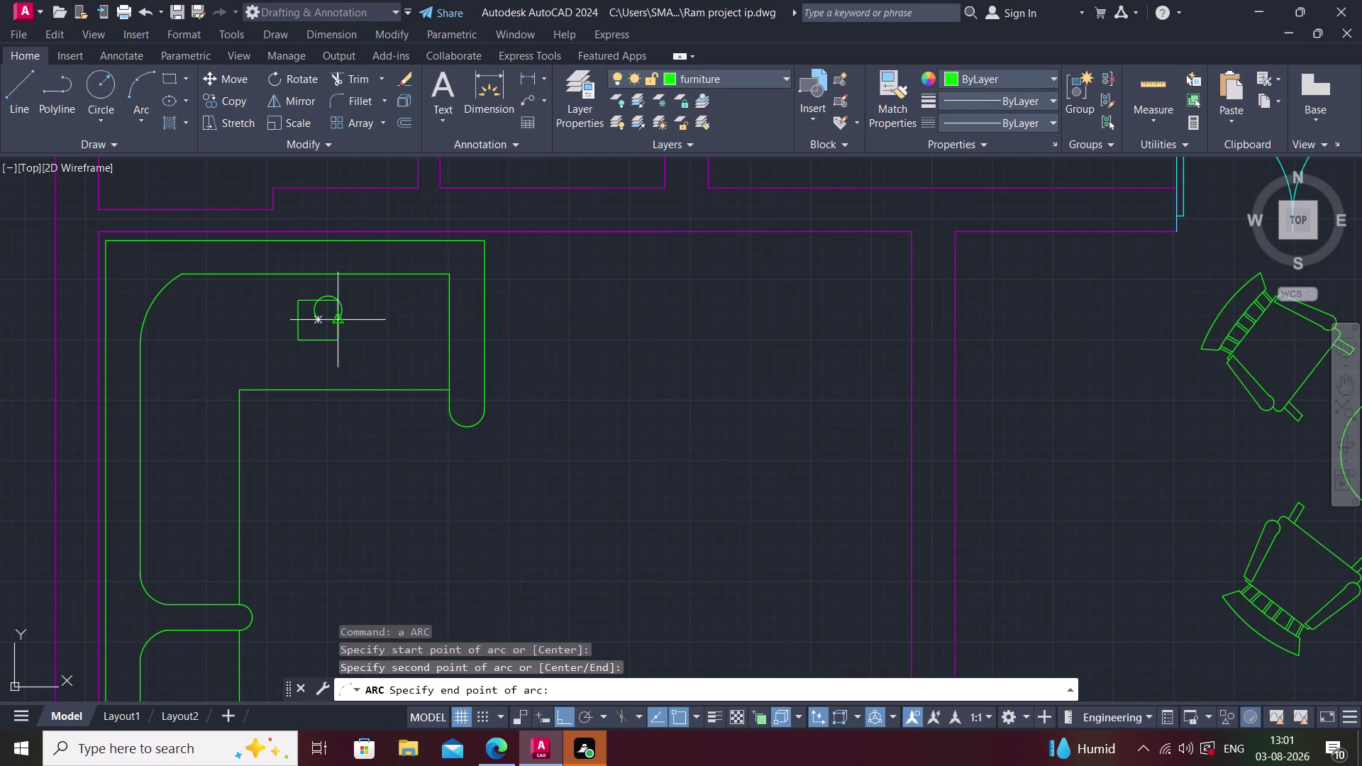
click(296, 296)
key(Escape)
middle_drag(359, 336, 362, 437)
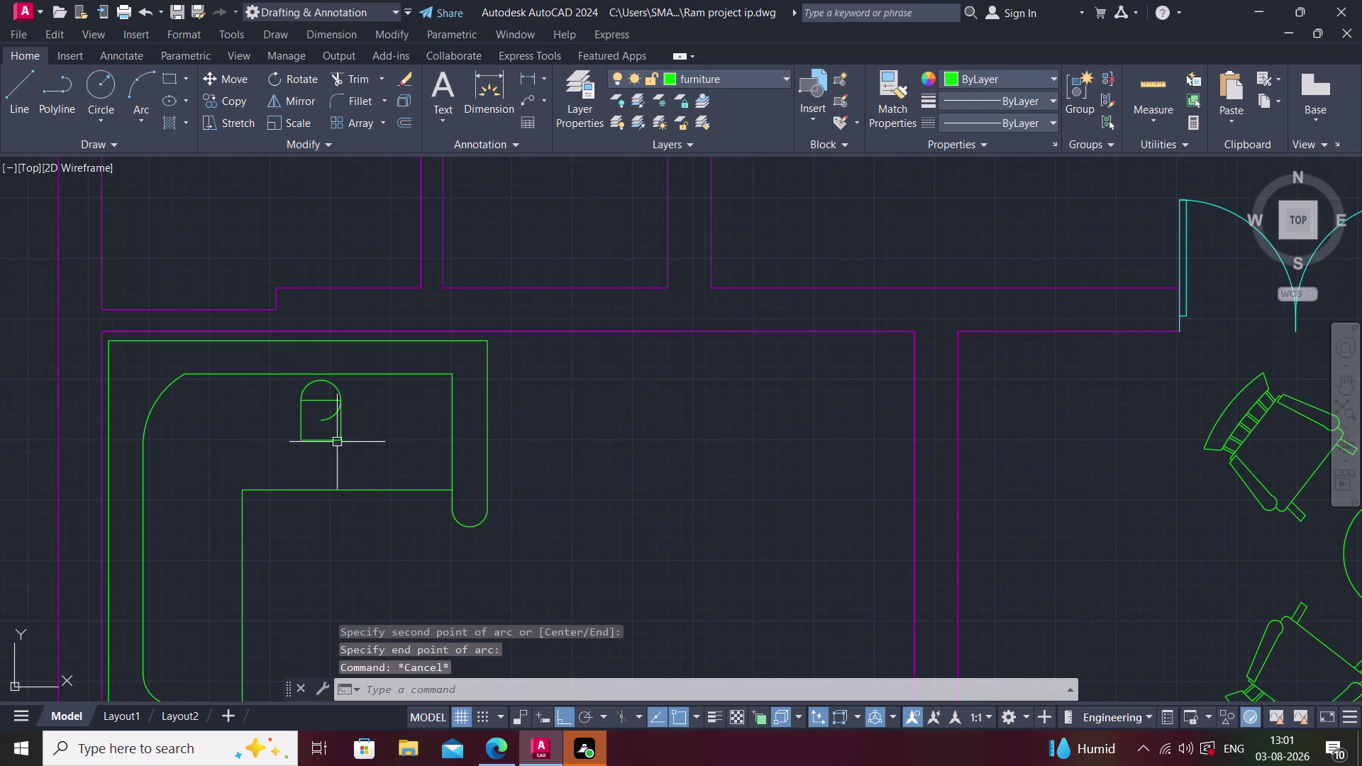
scroll(up, 3)
click(300, 296)
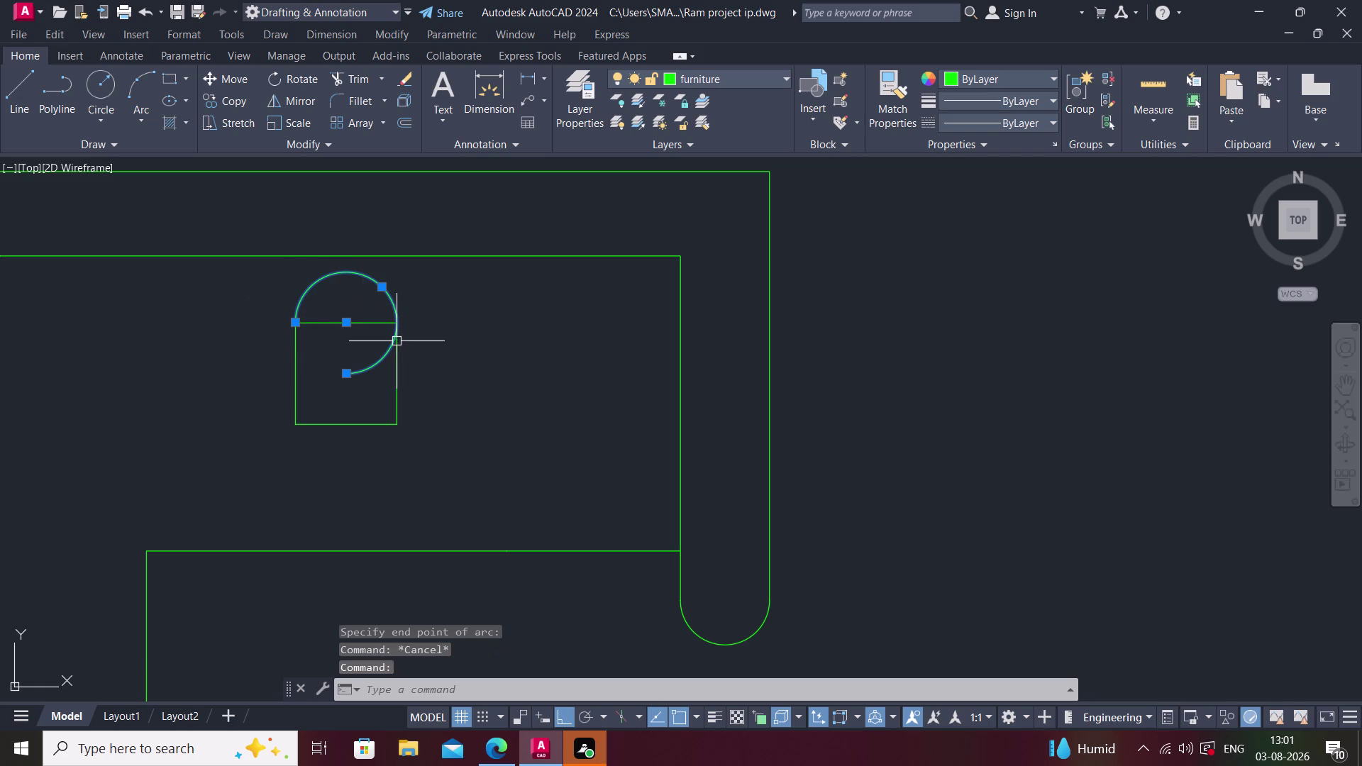
key(Escape)
text(tr)
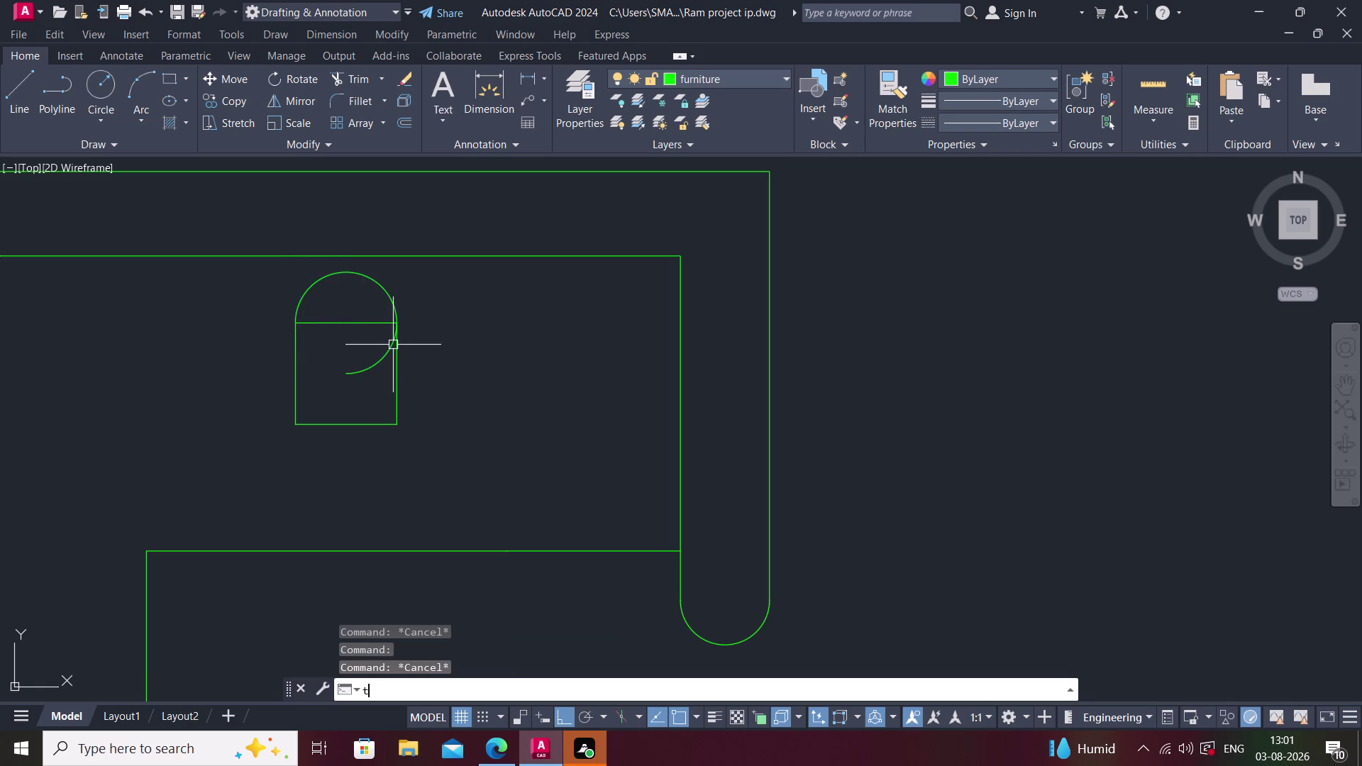
key(space)
click(299, 293)
key(Escape)
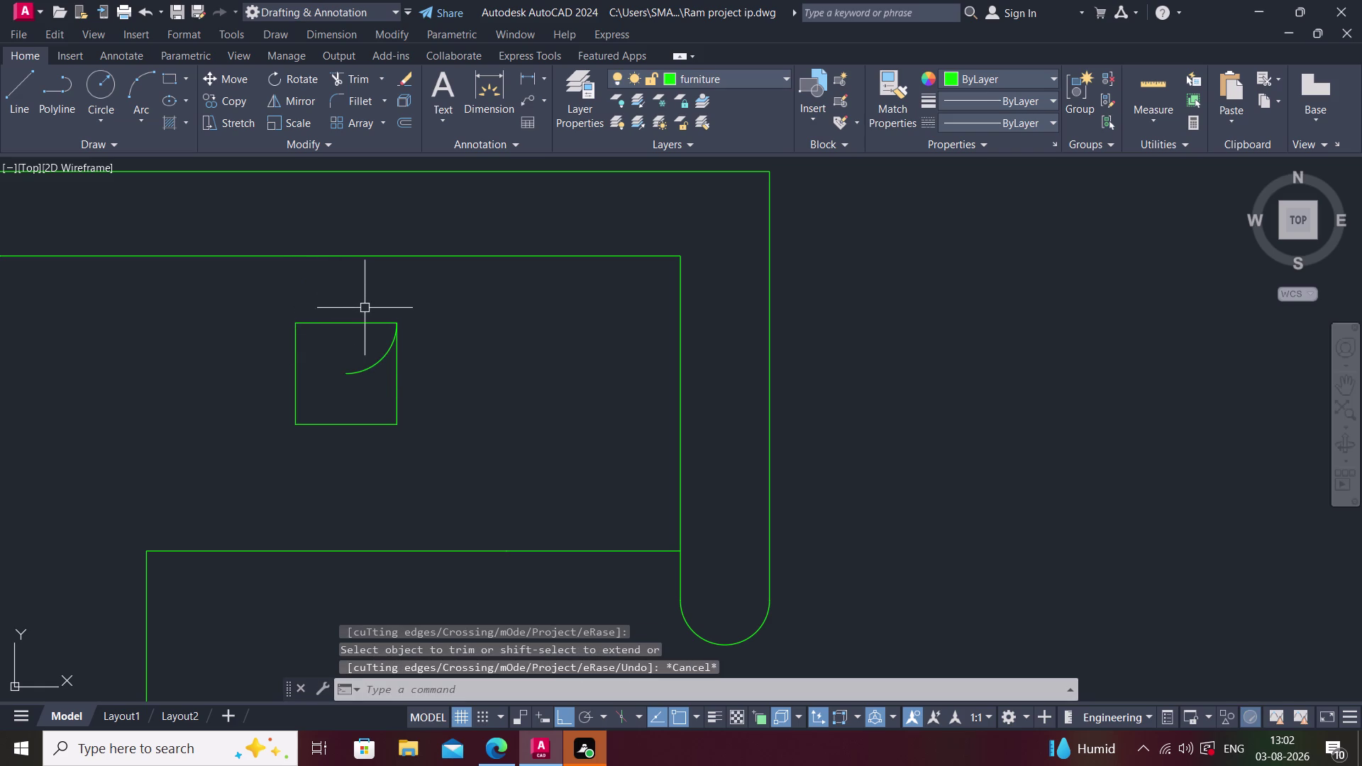
text(a)
key(space)
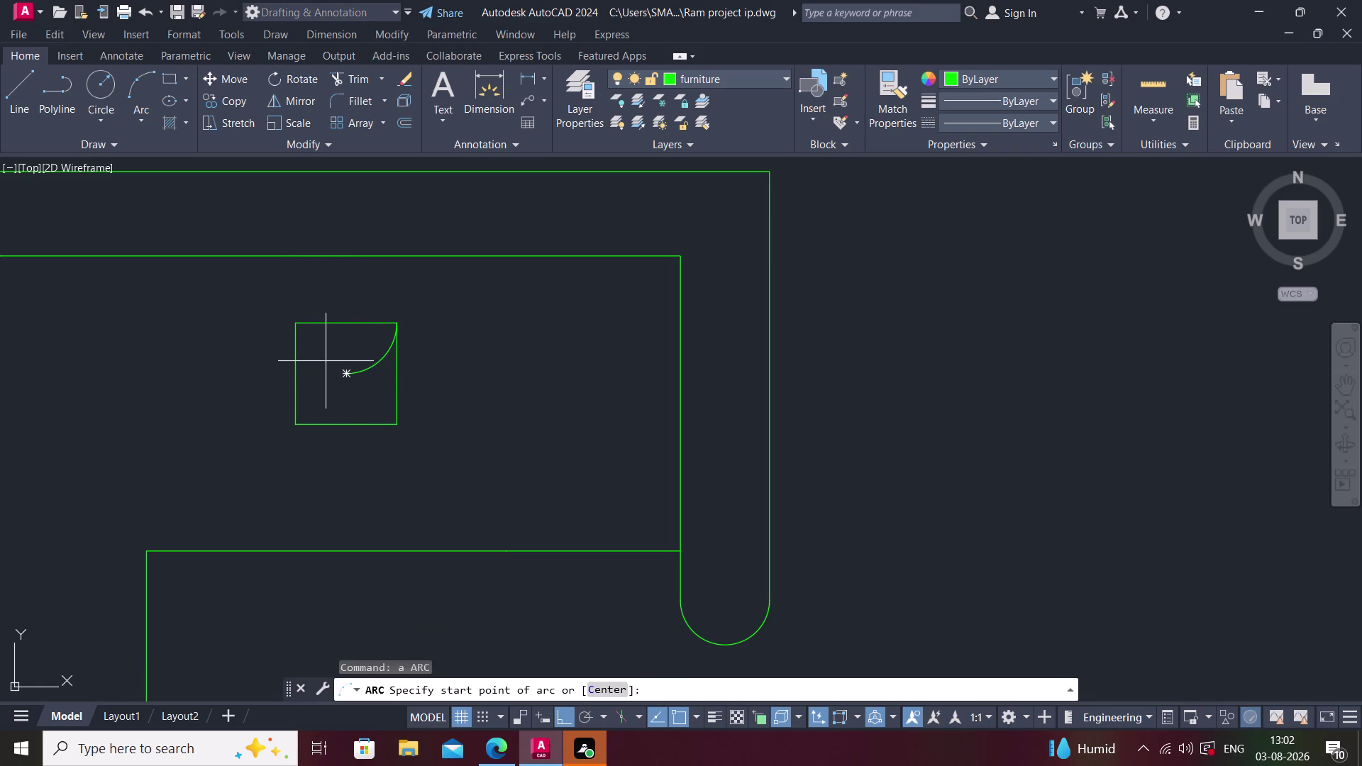
click(340, 374)
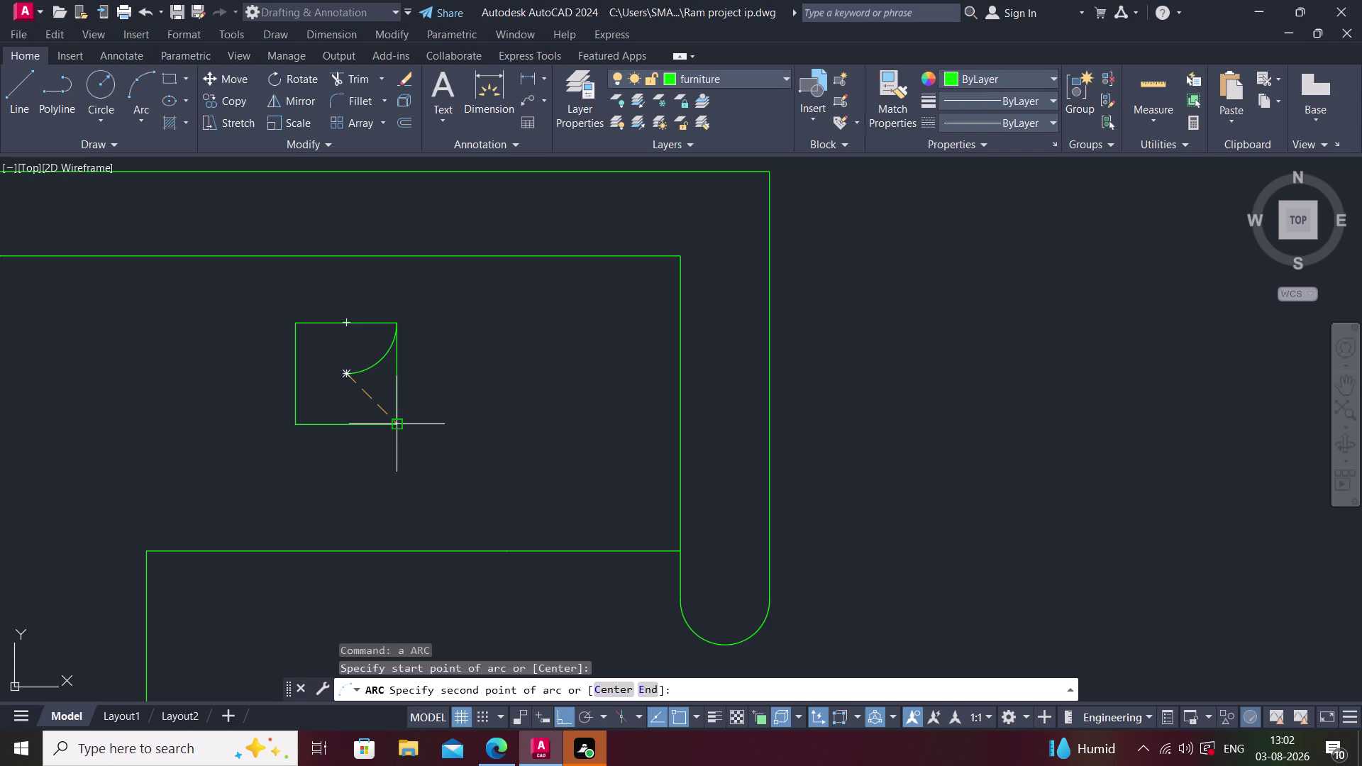
click(397, 424)
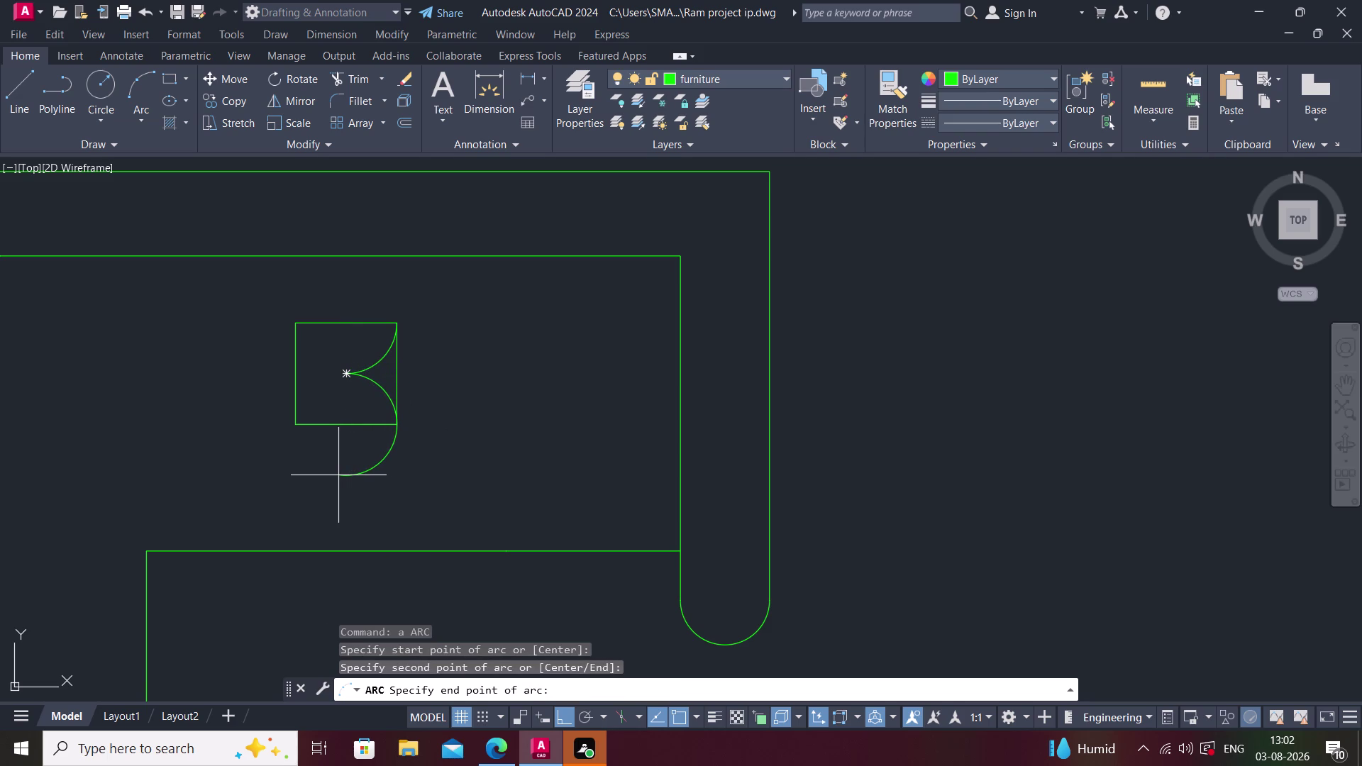
key(Escape)
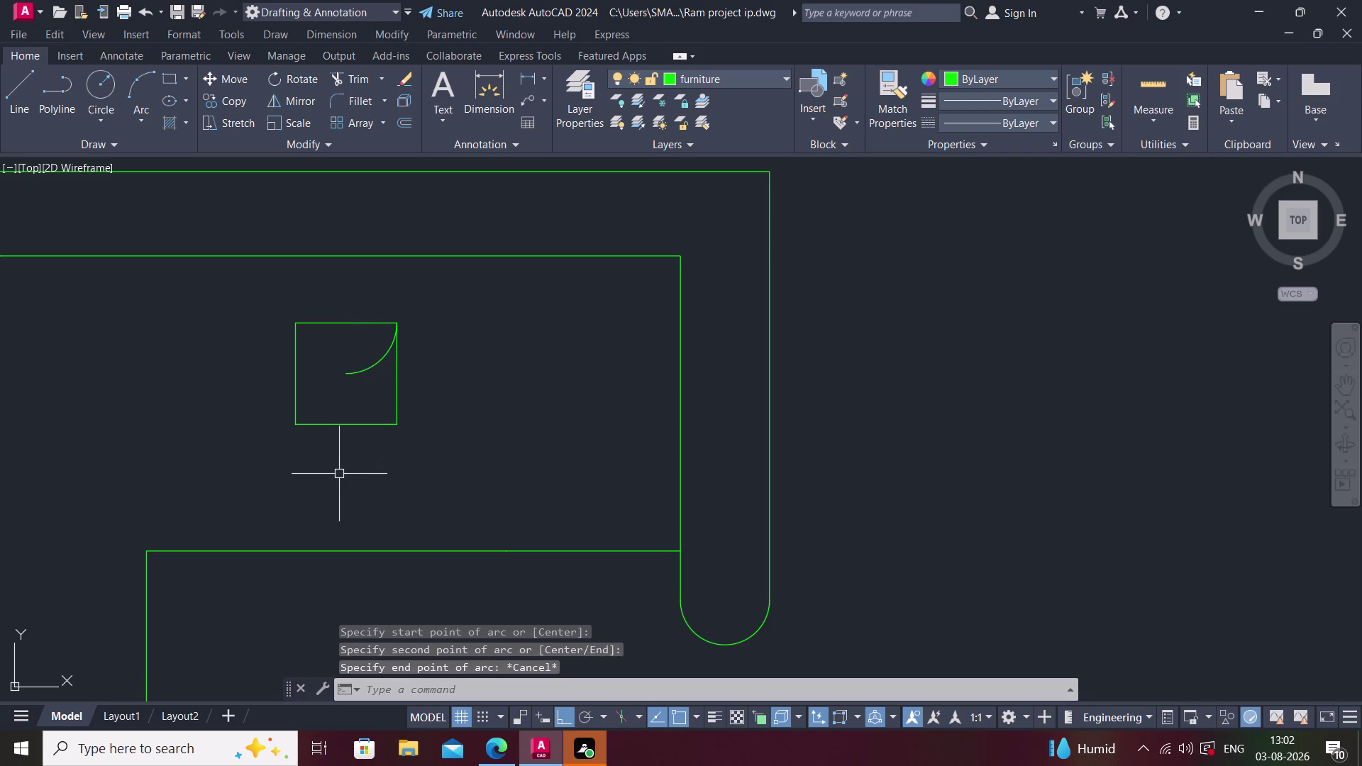
click(362, 369)
key(Delete)
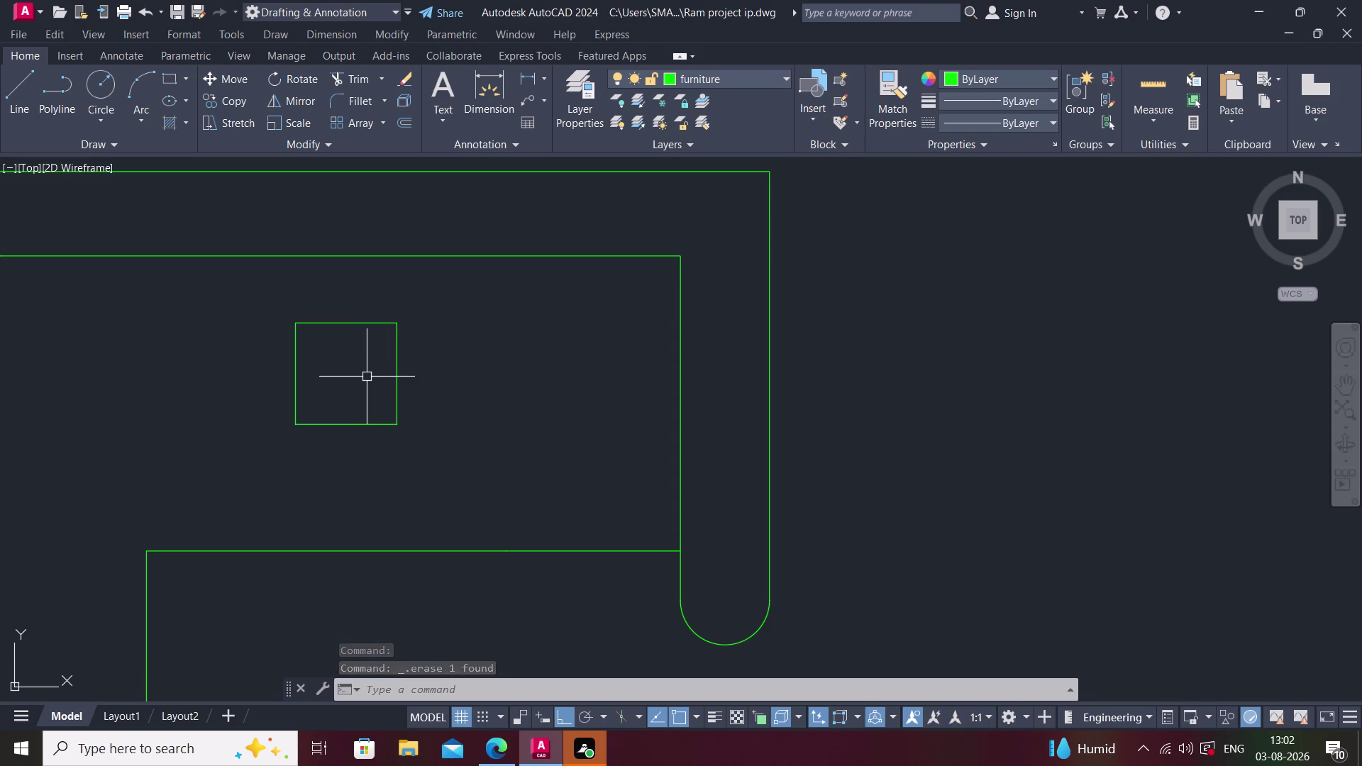
Draw an arc from the square's lower-left corner bowing across its bottom side.
text(a)
key(space)
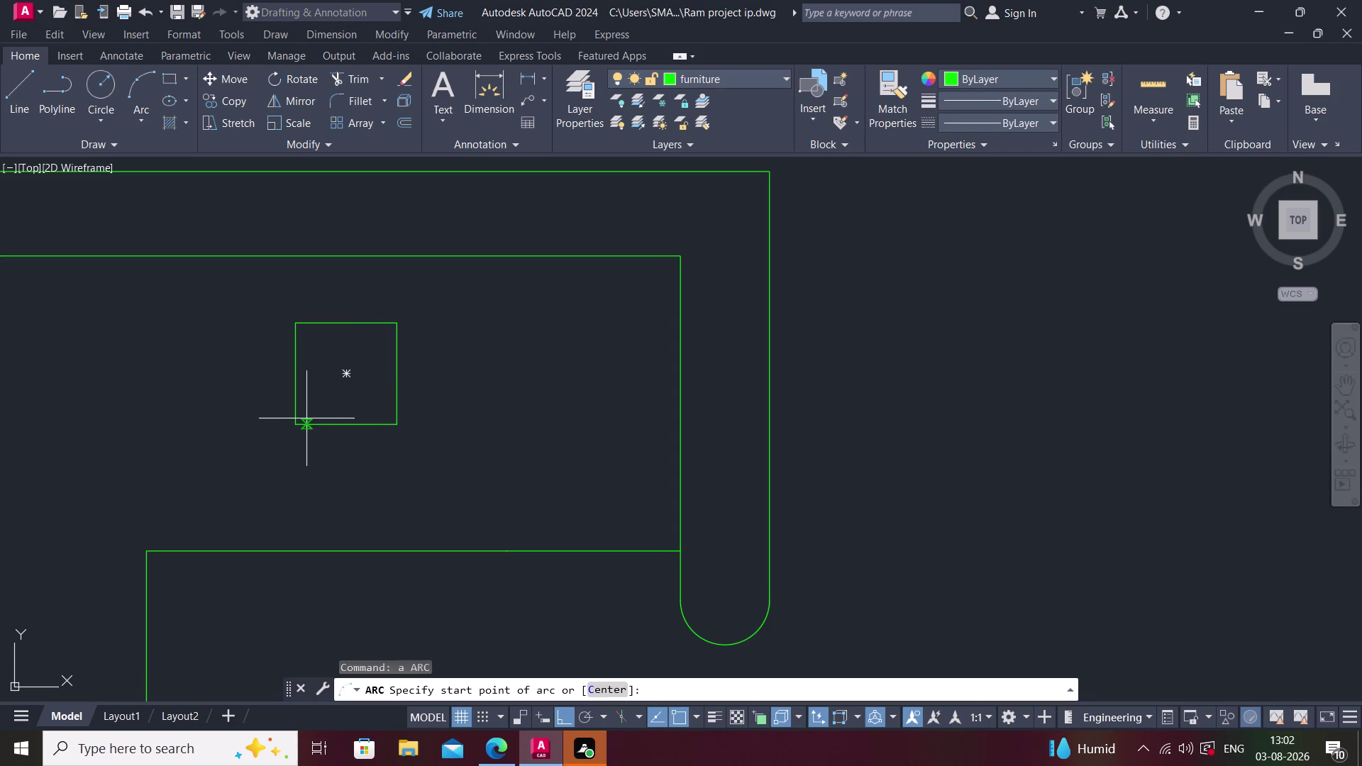
click(295, 421)
click(395, 421)
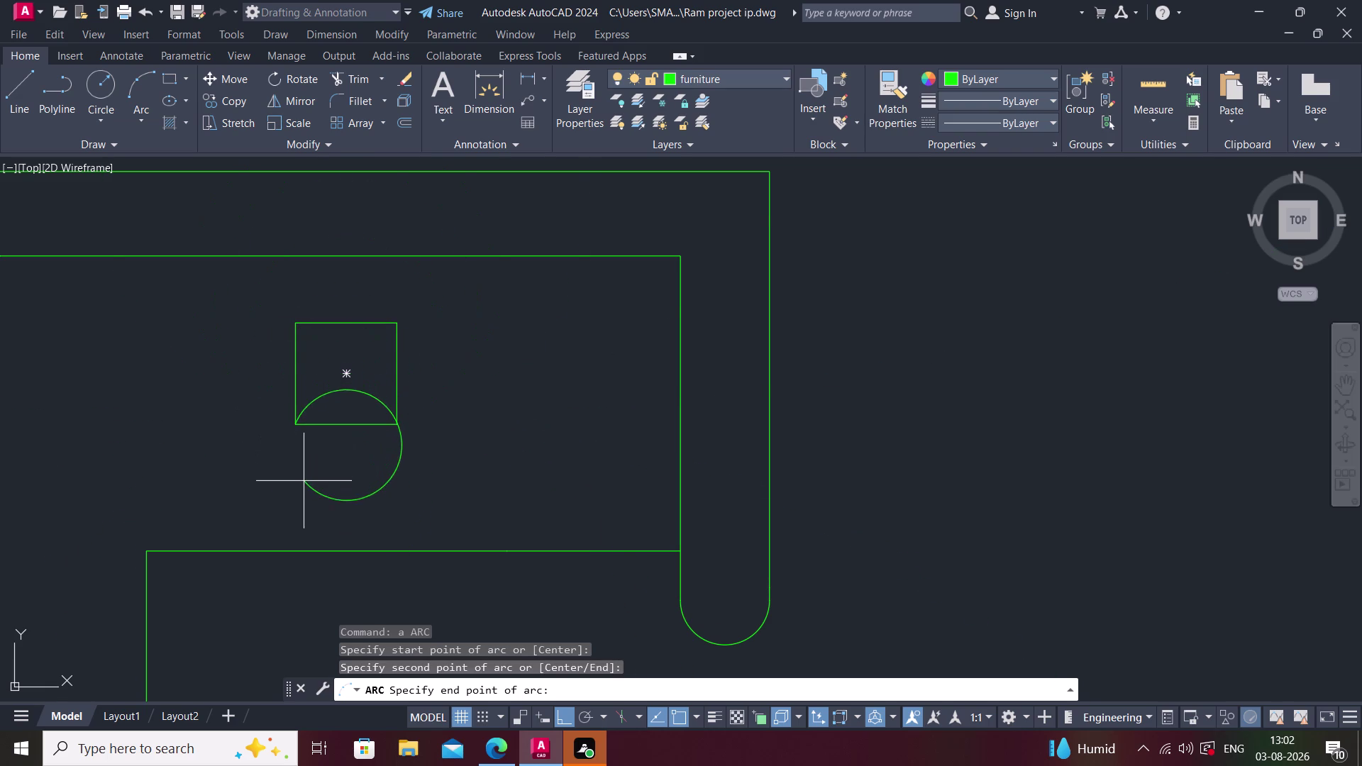
click(307, 517)
key(Escape)
Draw a second arc across the square's right side.
text(a)
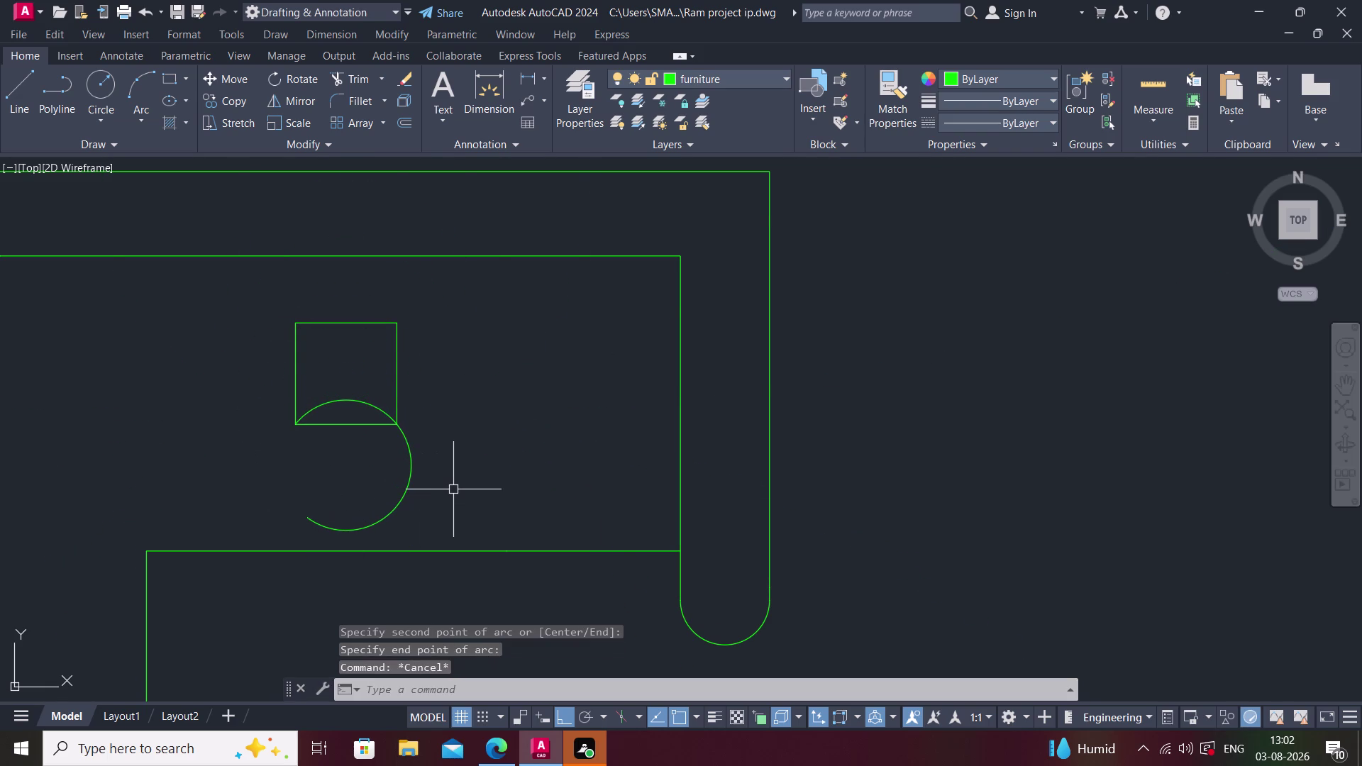
key(space)
click(395, 428)
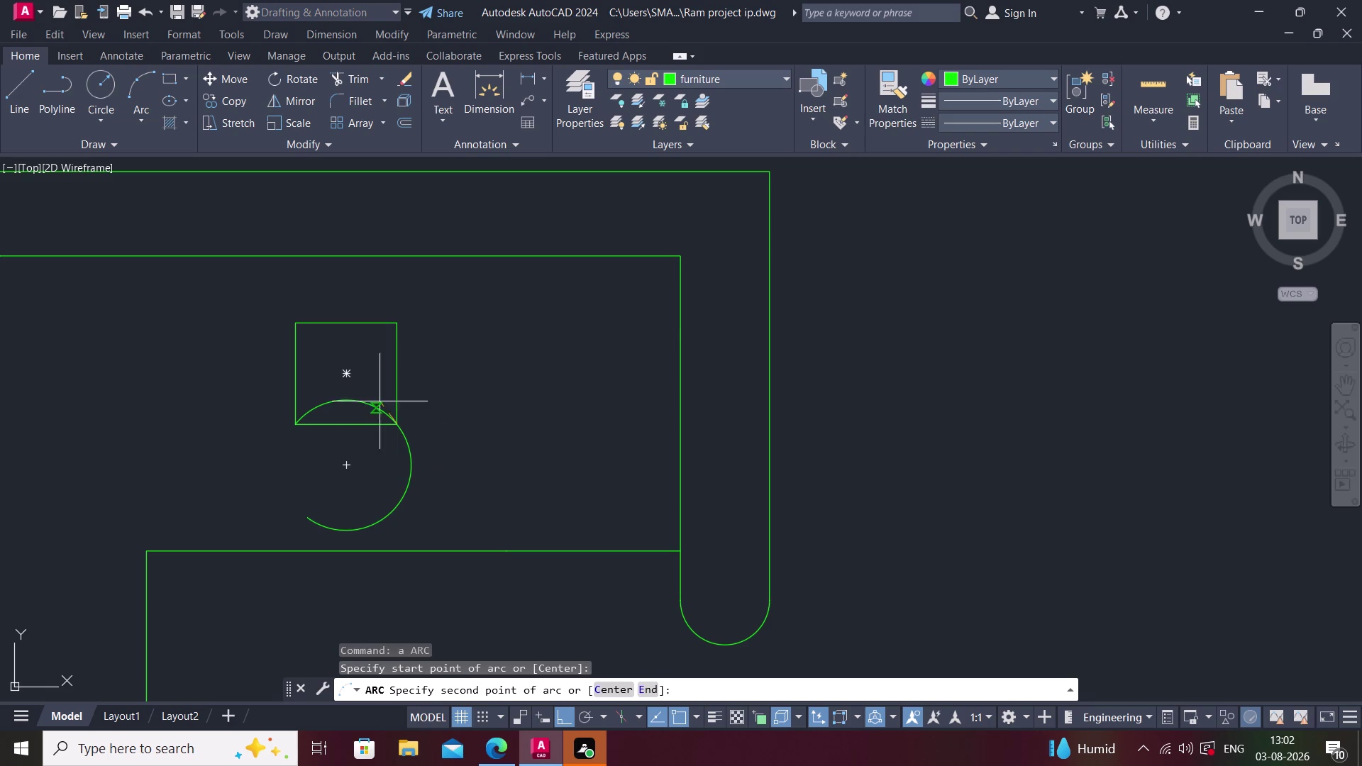
click(393, 327)
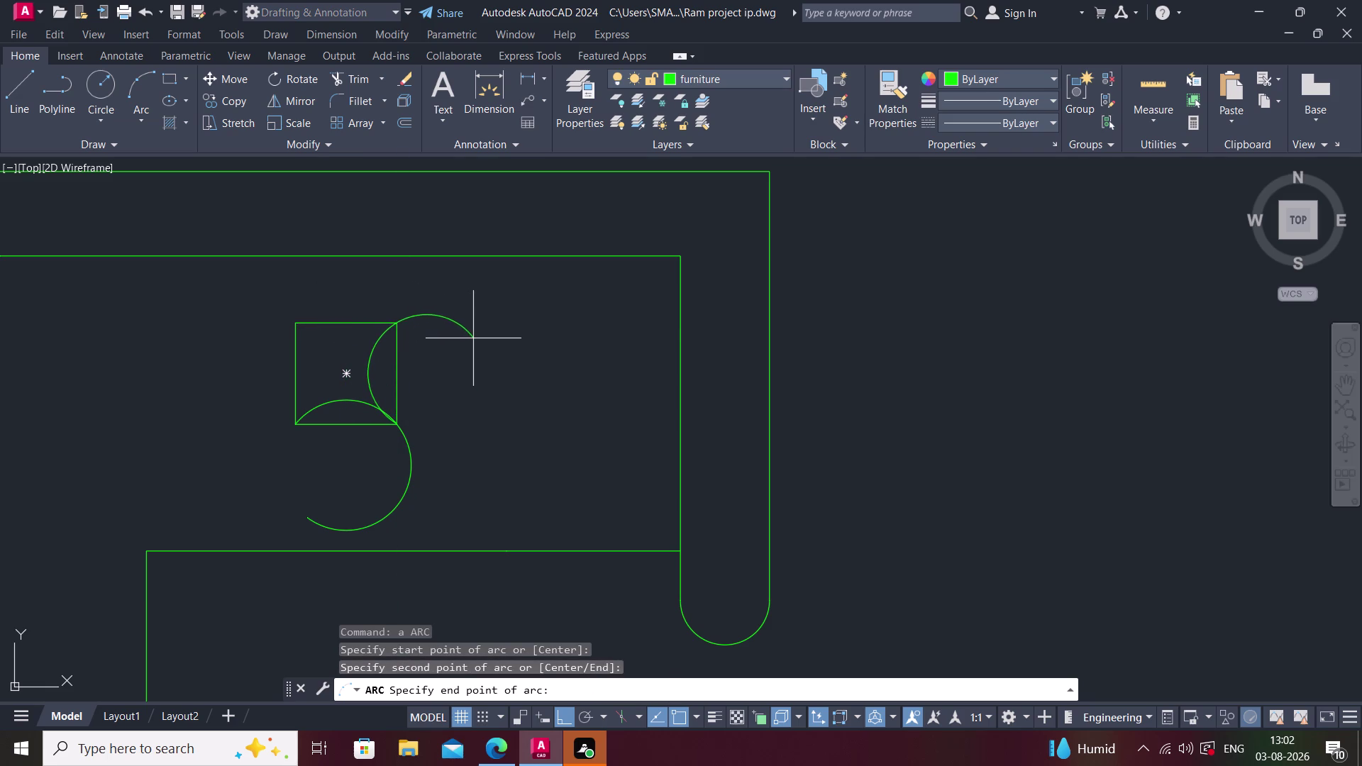
click(510, 369)
key(Escape)
Draw a third arc across the square's top side.
text(a)
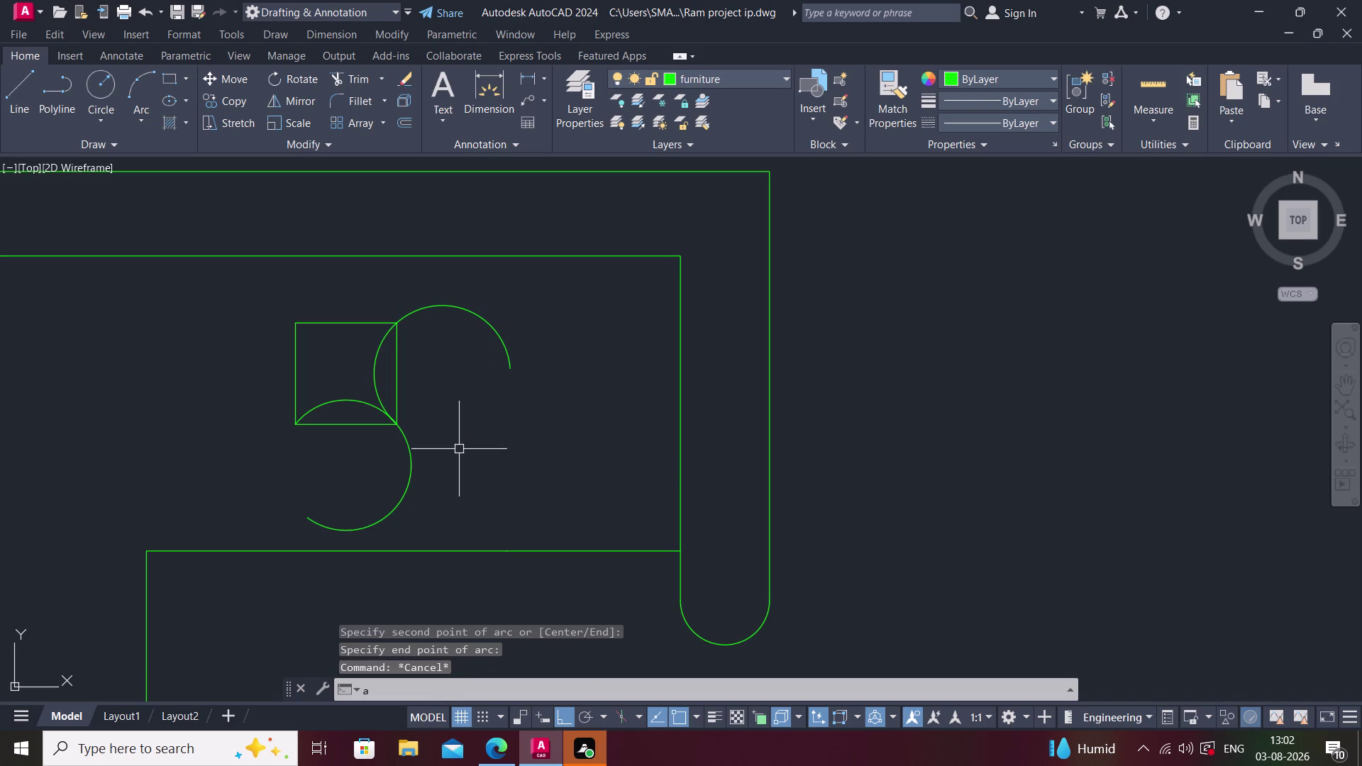
key(space)
click(395, 326)
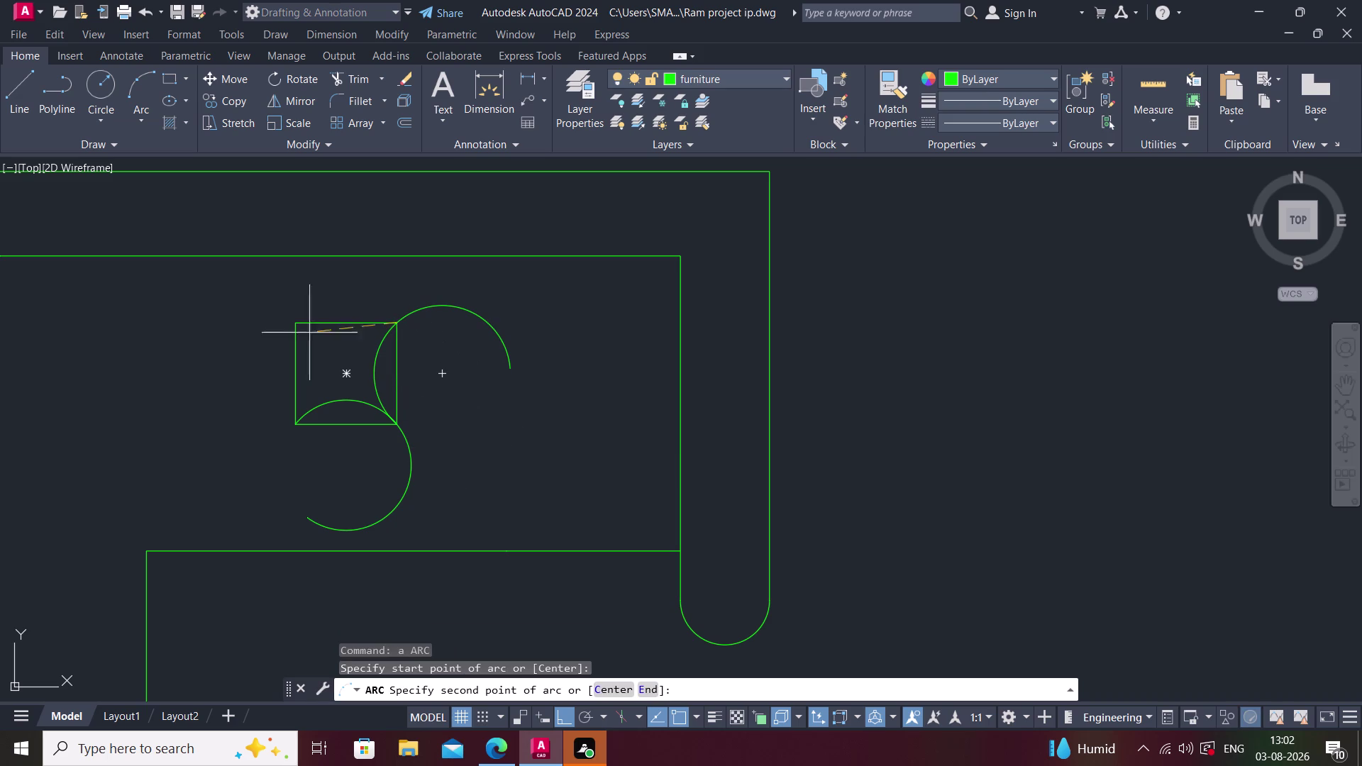
click(295, 322)
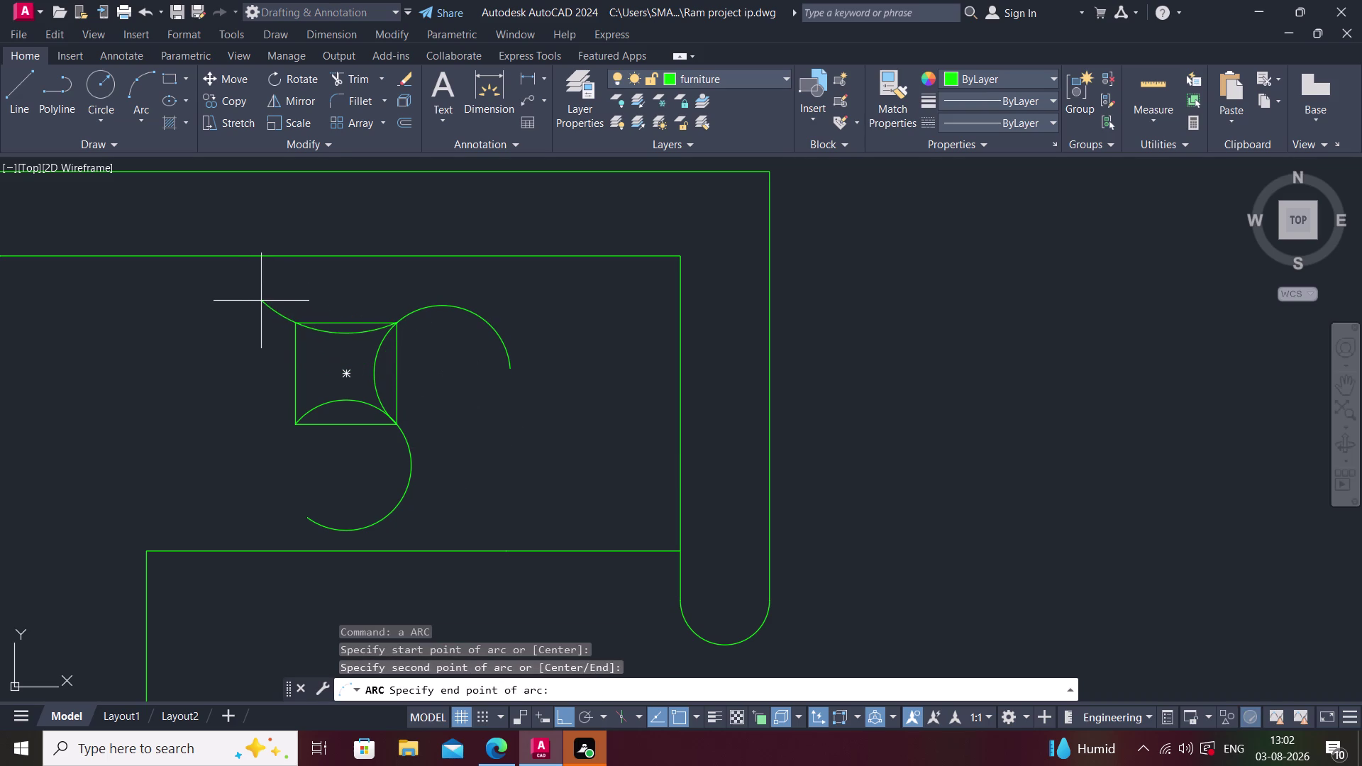
click(285, 273)
key(Escape)
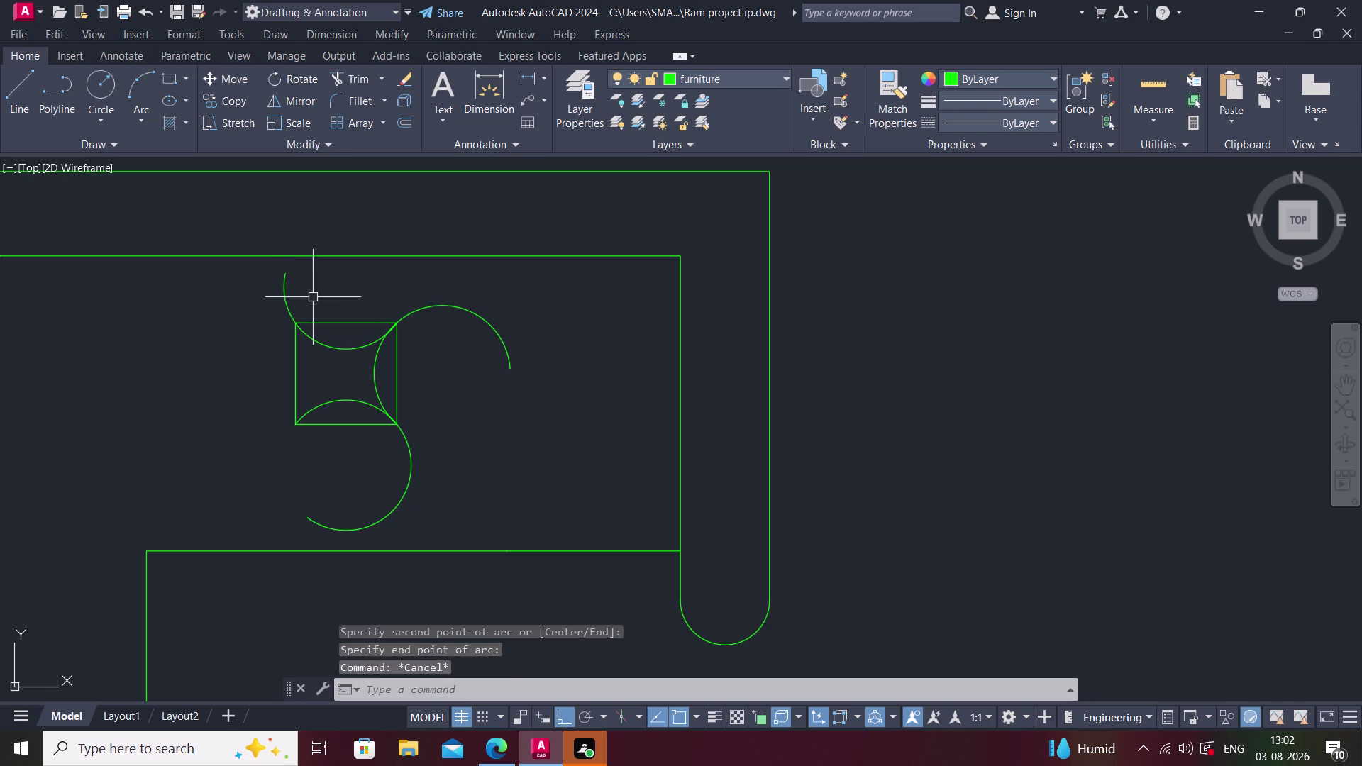
Draw the fourth arc across the square's left side and clear pending commands.
text(a)
key(space)
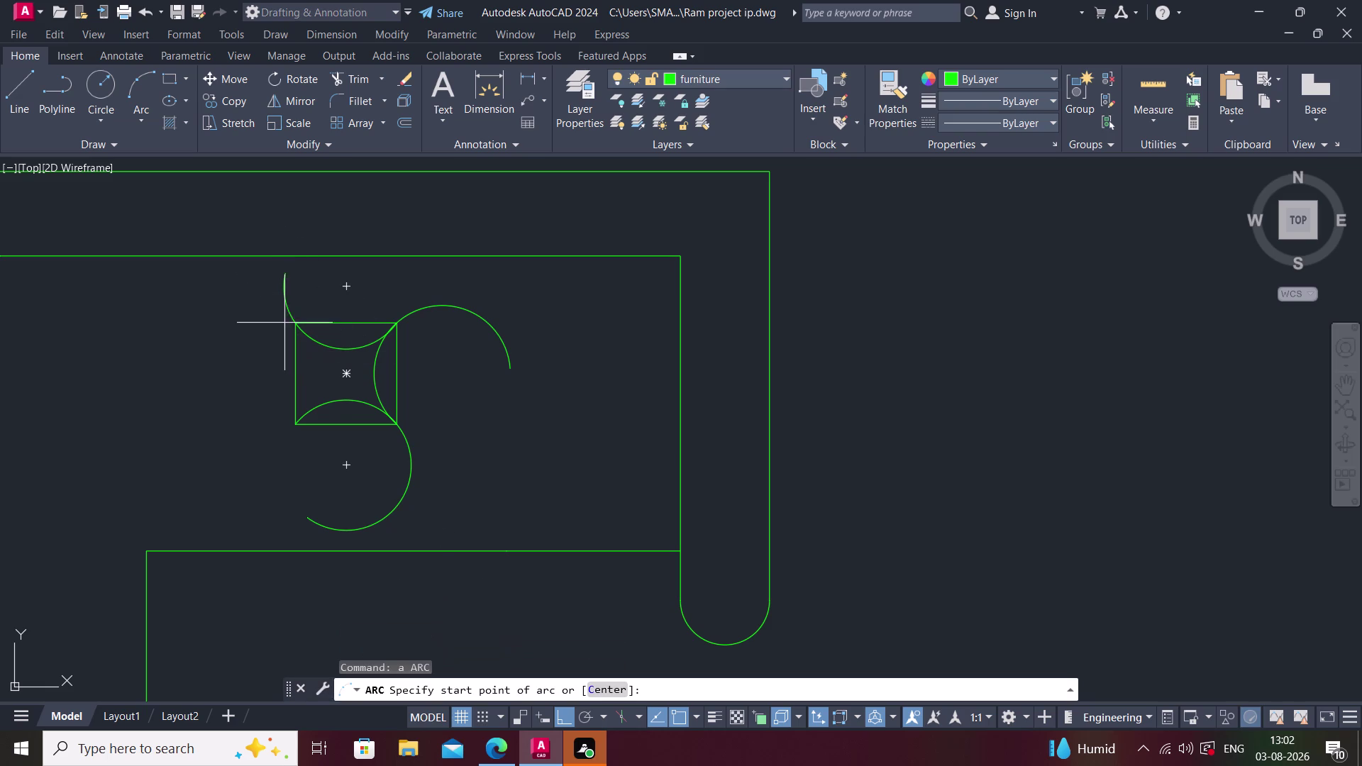
click(293, 326)
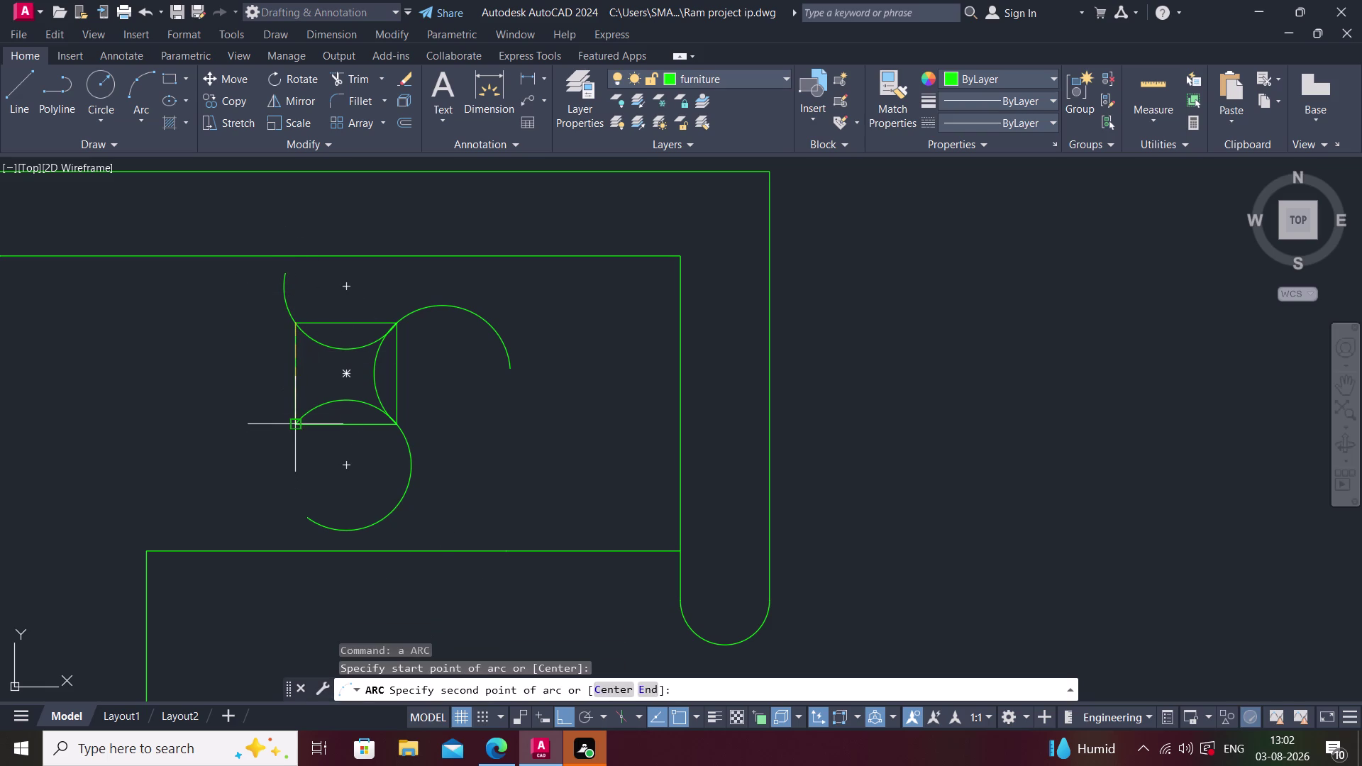
click(297, 422)
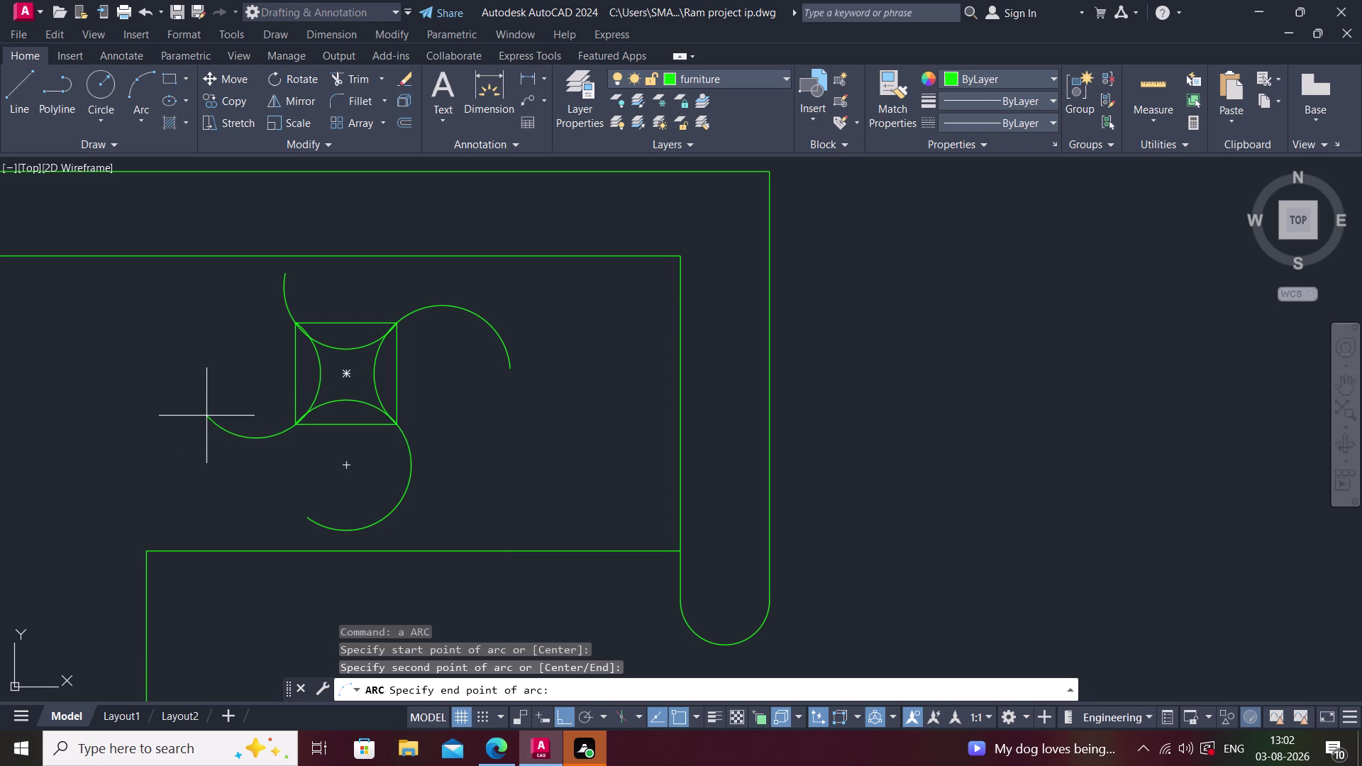
click(209, 422)
key(Escape)
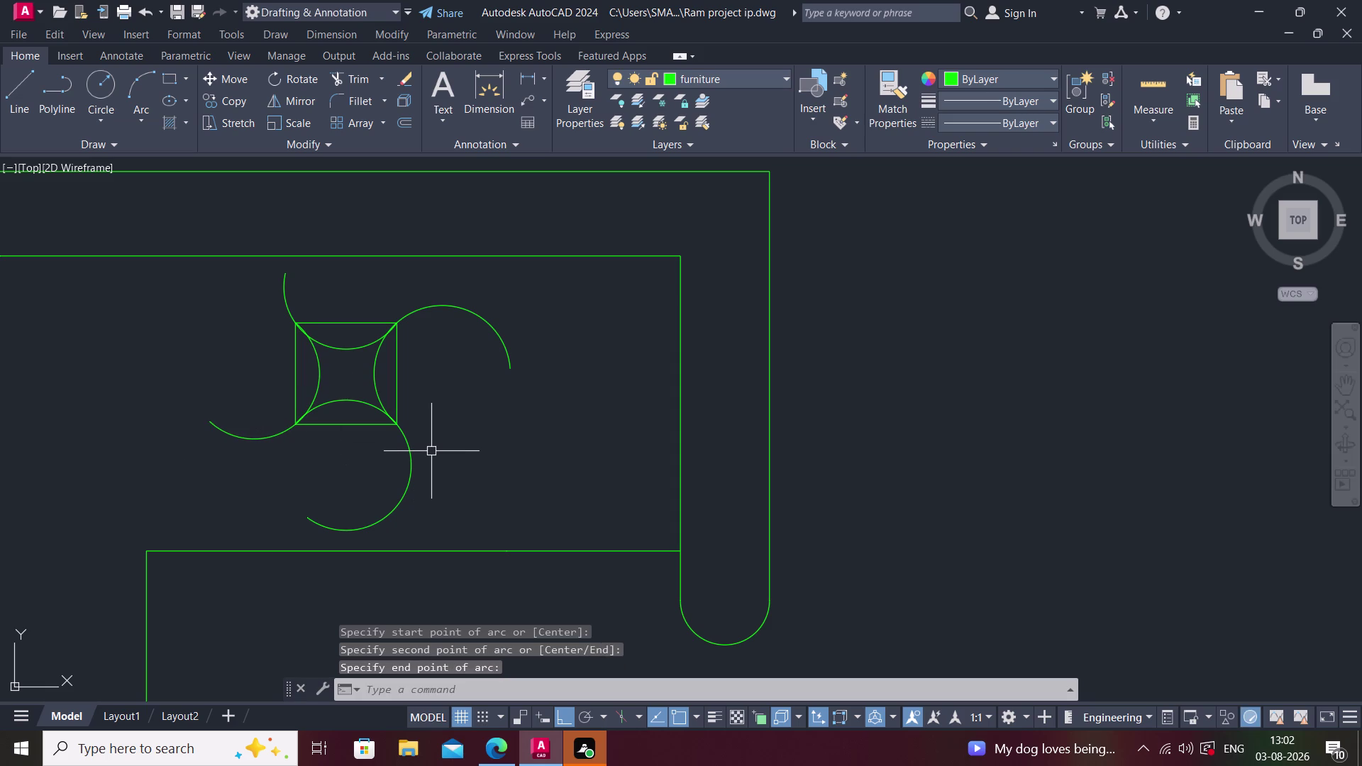
key(r)
key(e)
key(Escape)
key(Escape)
key(Escape)
key(Escape)
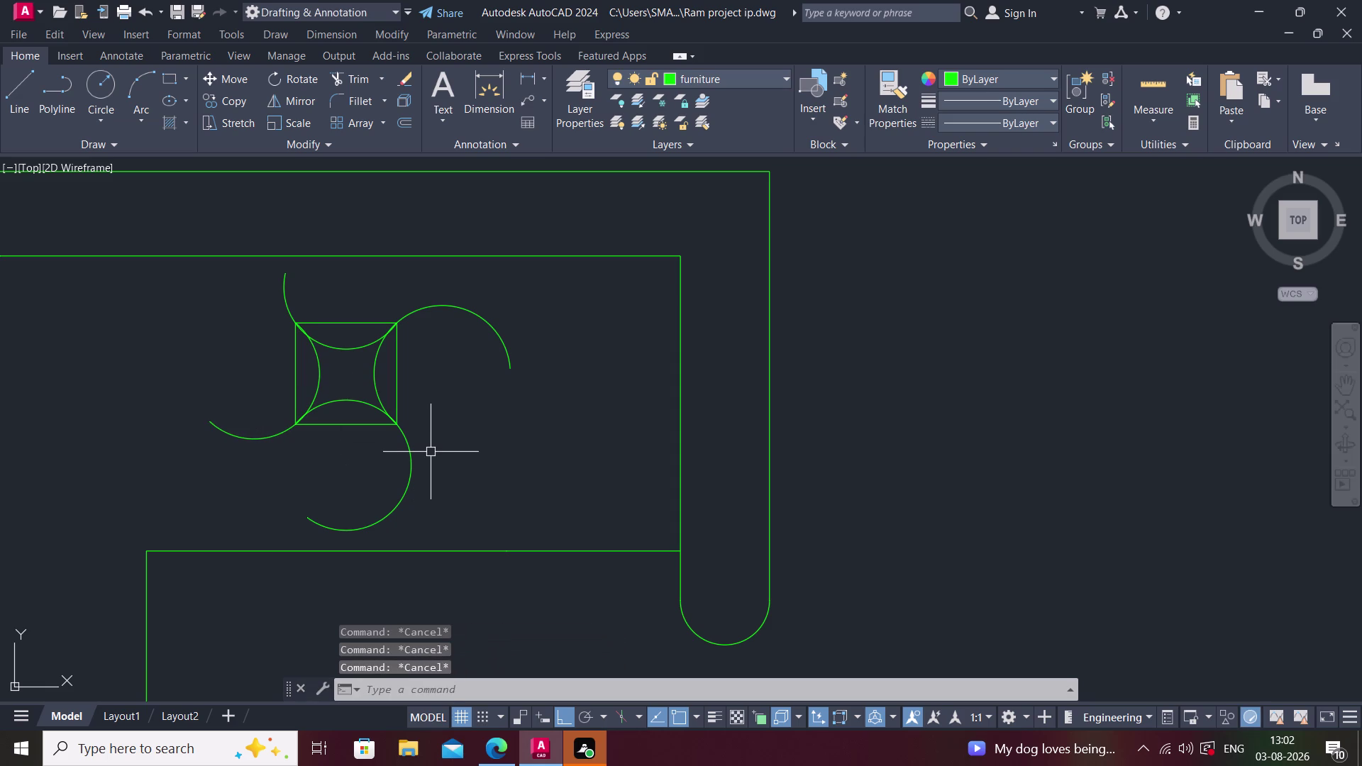
Trim away the arcs' overshooting outer portions using a fence.
text(tr)
key(space)
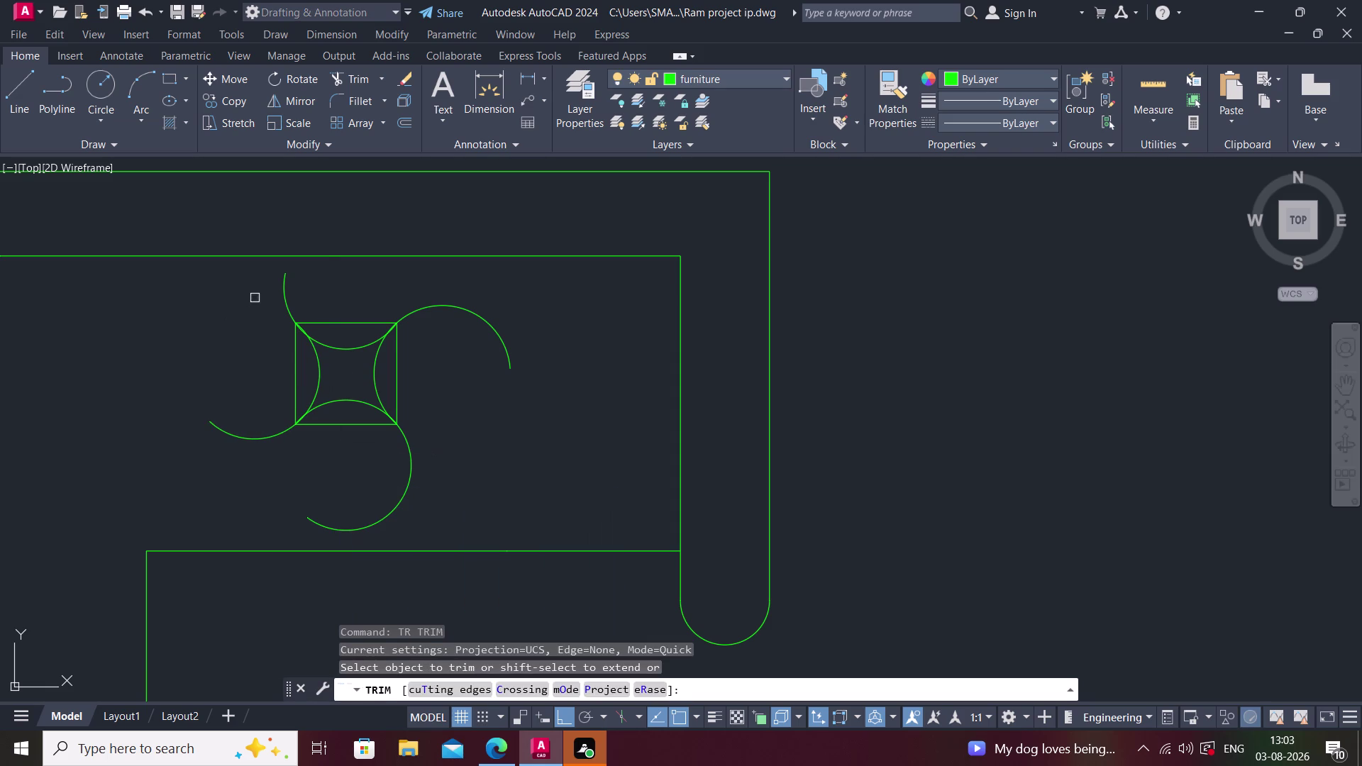
click(255, 298)
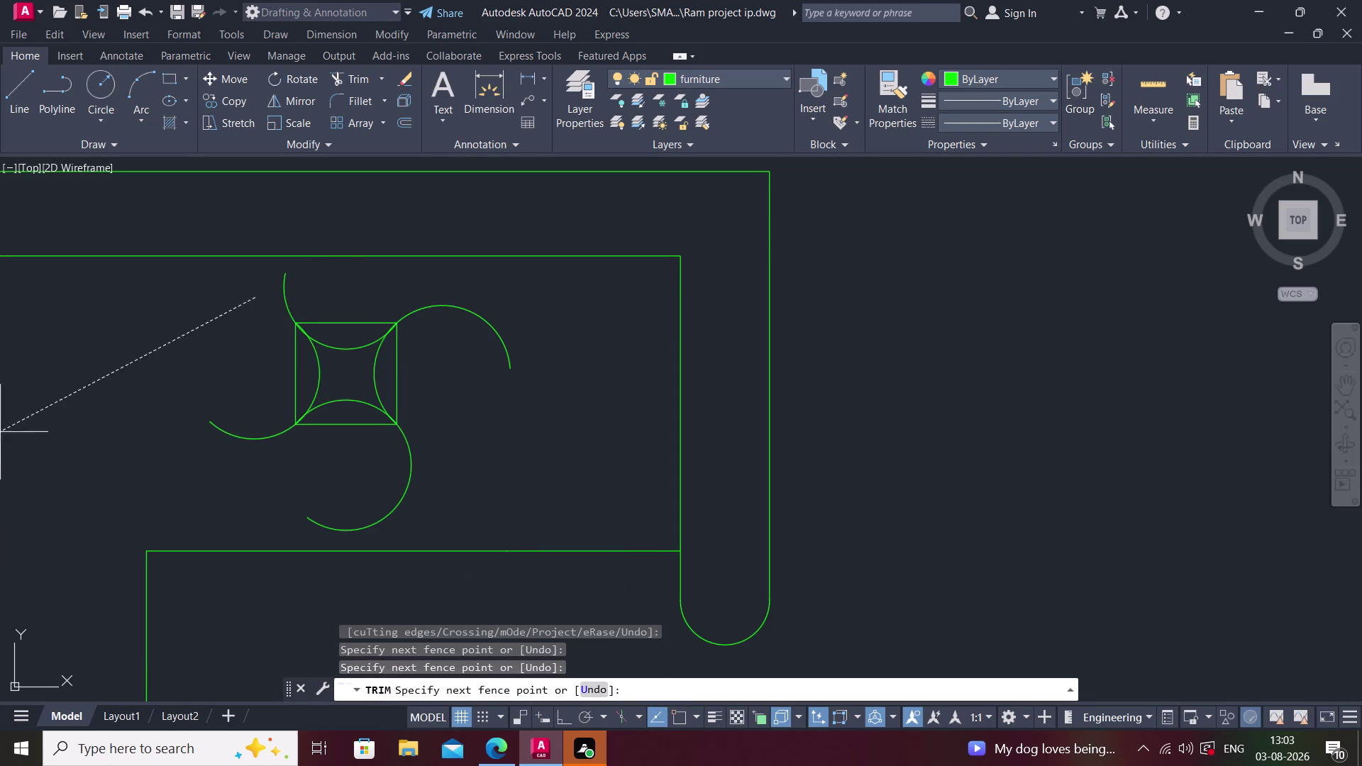
click(271, 476)
click(378, 486)
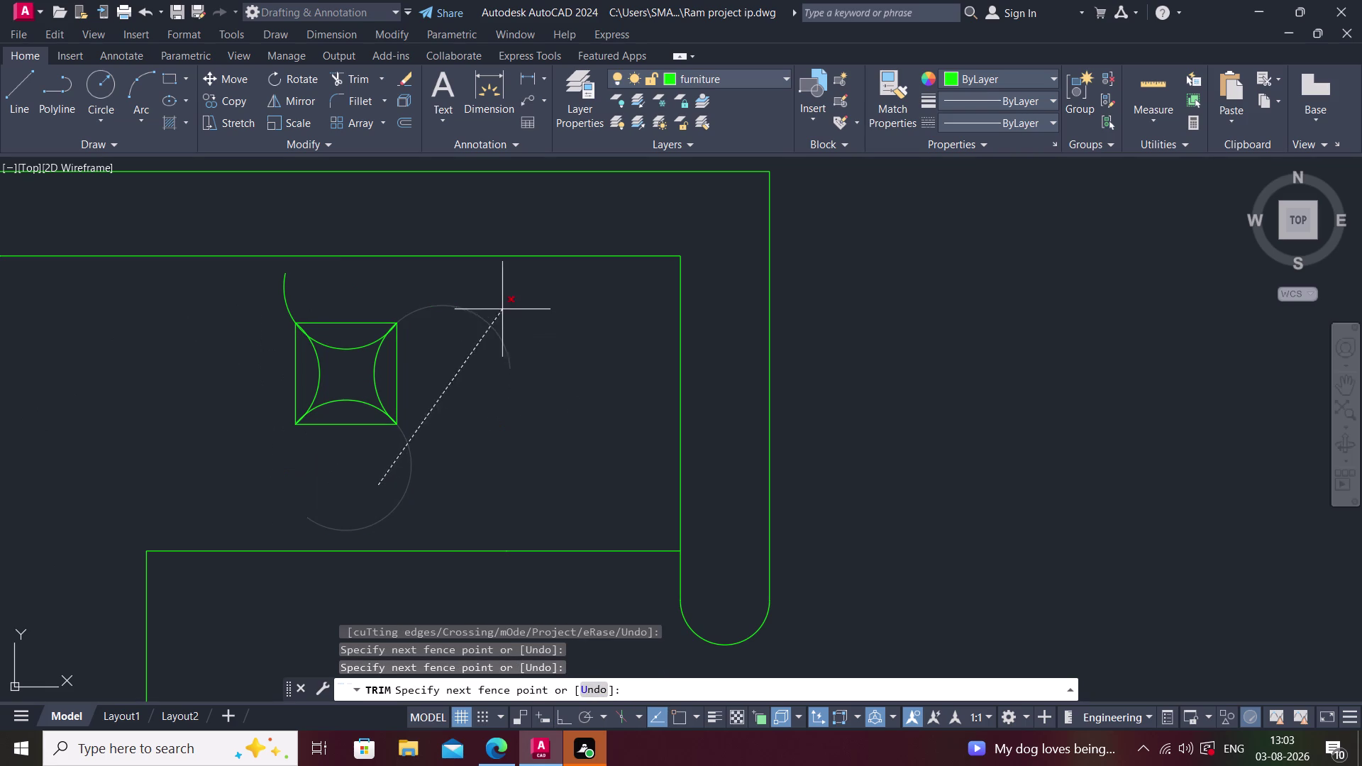
click(502, 309)
click(400, 363)
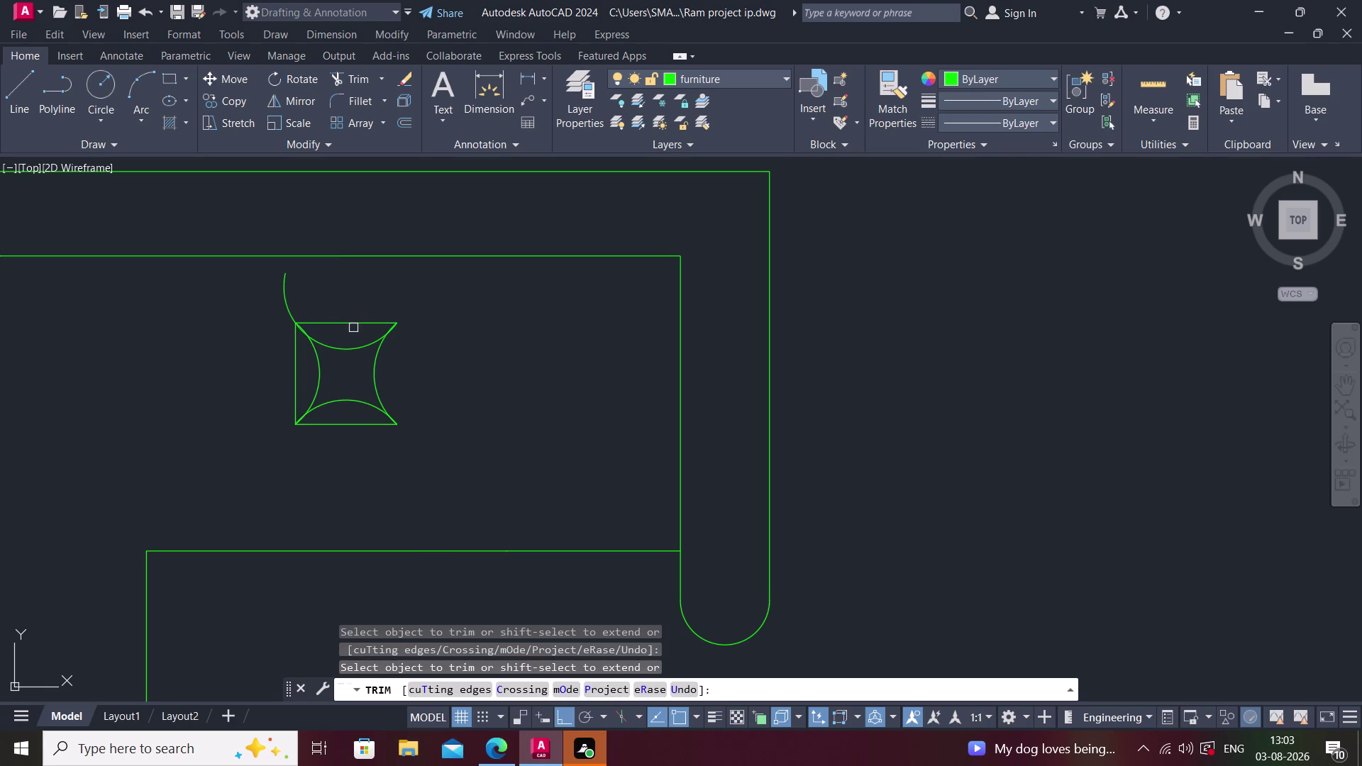
Trim the square's edges and stray arc ends to leave a clean star.
click(353, 319)
click(290, 290)
click(285, 312)
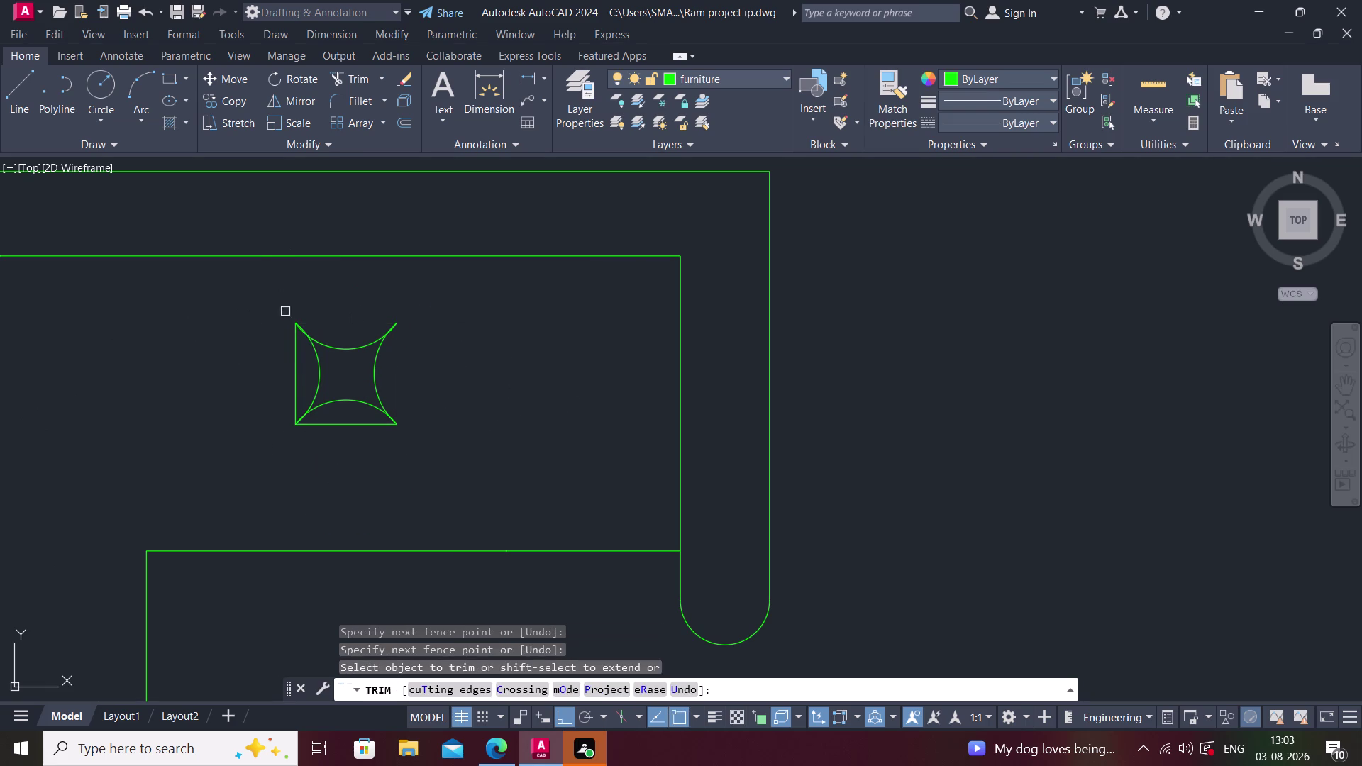
click(299, 357)
click(351, 424)
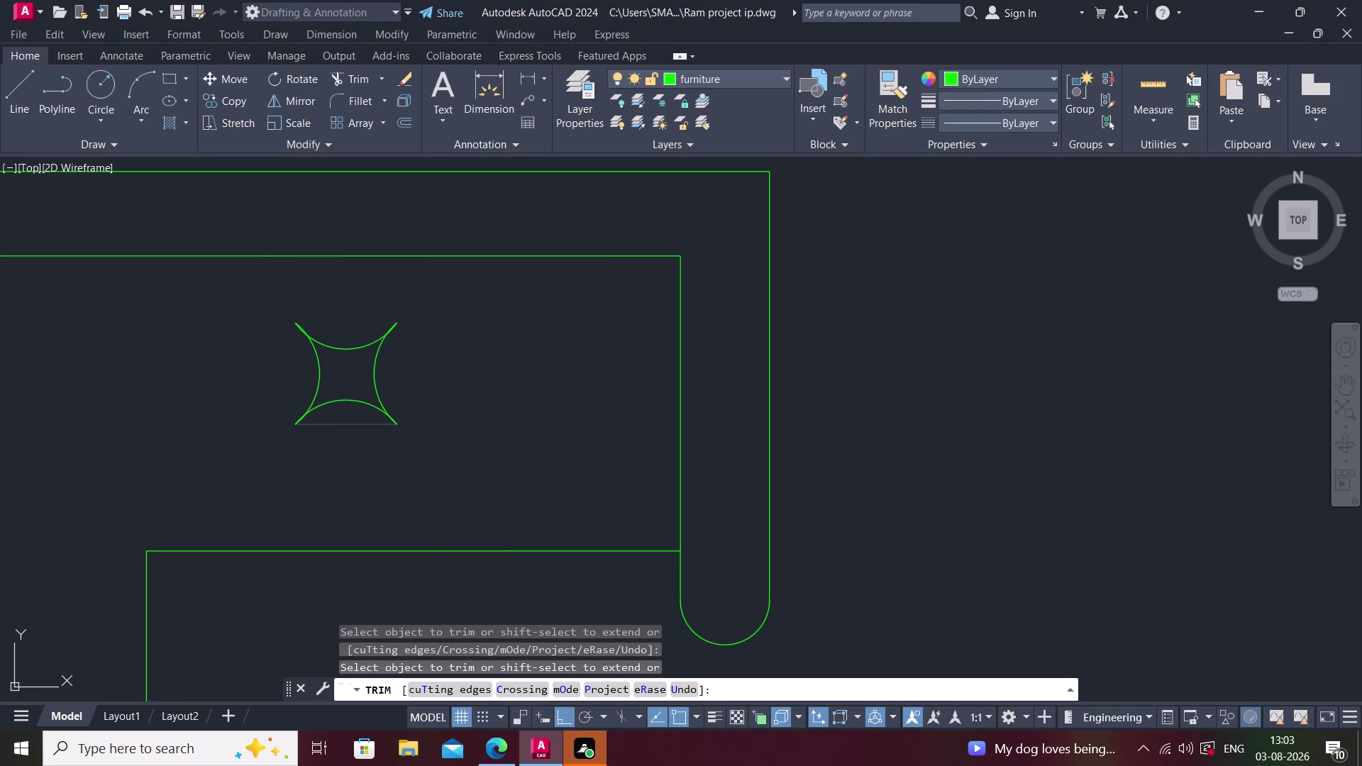
key(Escape)
Pan over to the L-shaped sofa and clear the selection.
middle_drag(438, 399, 388, 419)
click(260, 360)
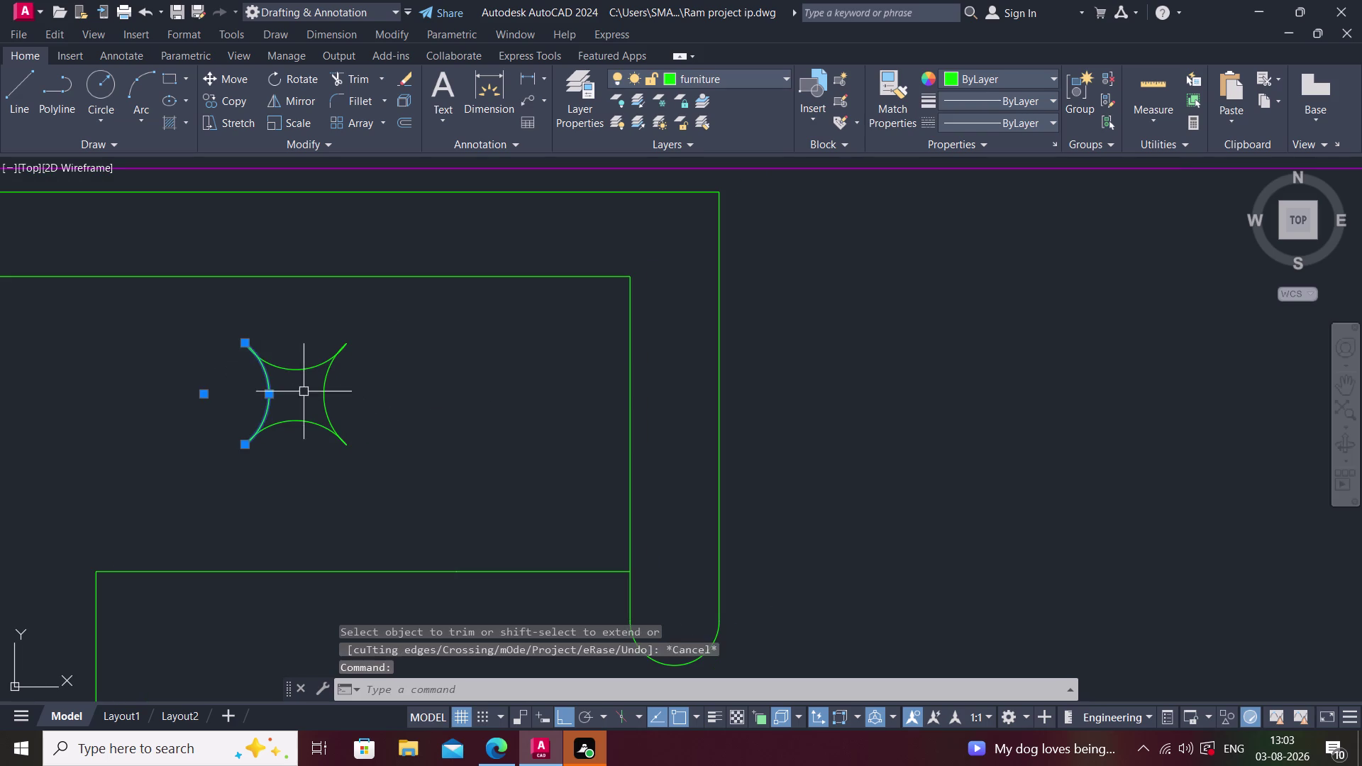
key(Escape)
scroll(down, 3)
Copy the window-selected star motif onto the sofa back with ortho off.
click(294, 361)
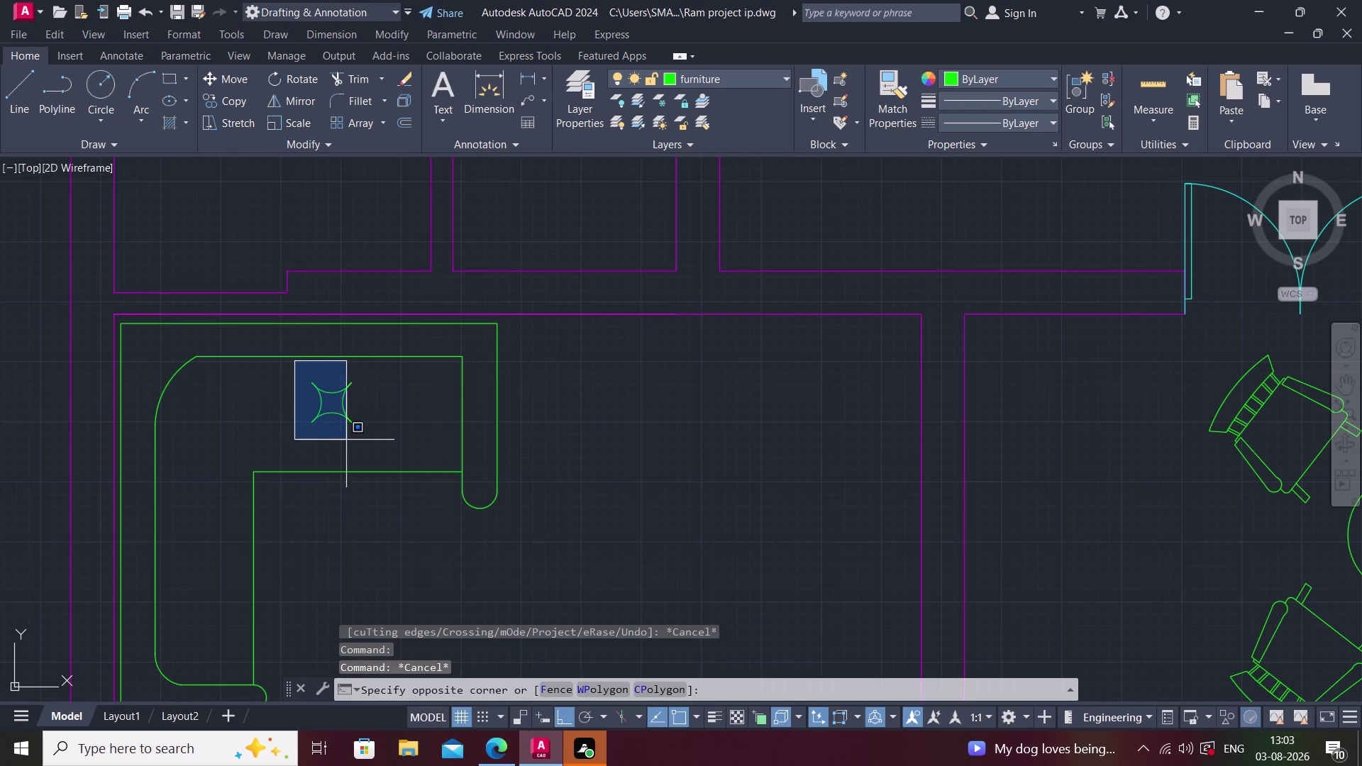
click(368, 443)
text(co)
key(space)
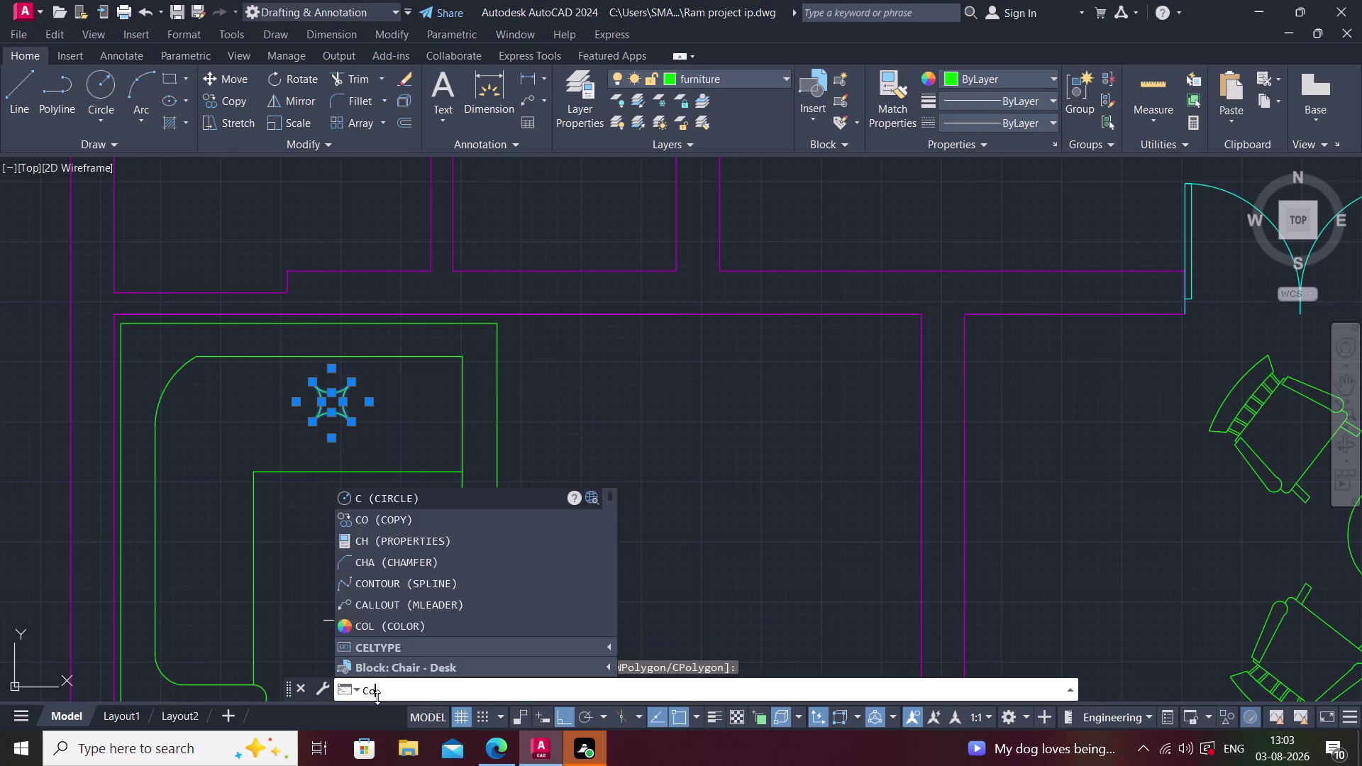
click(330, 403)
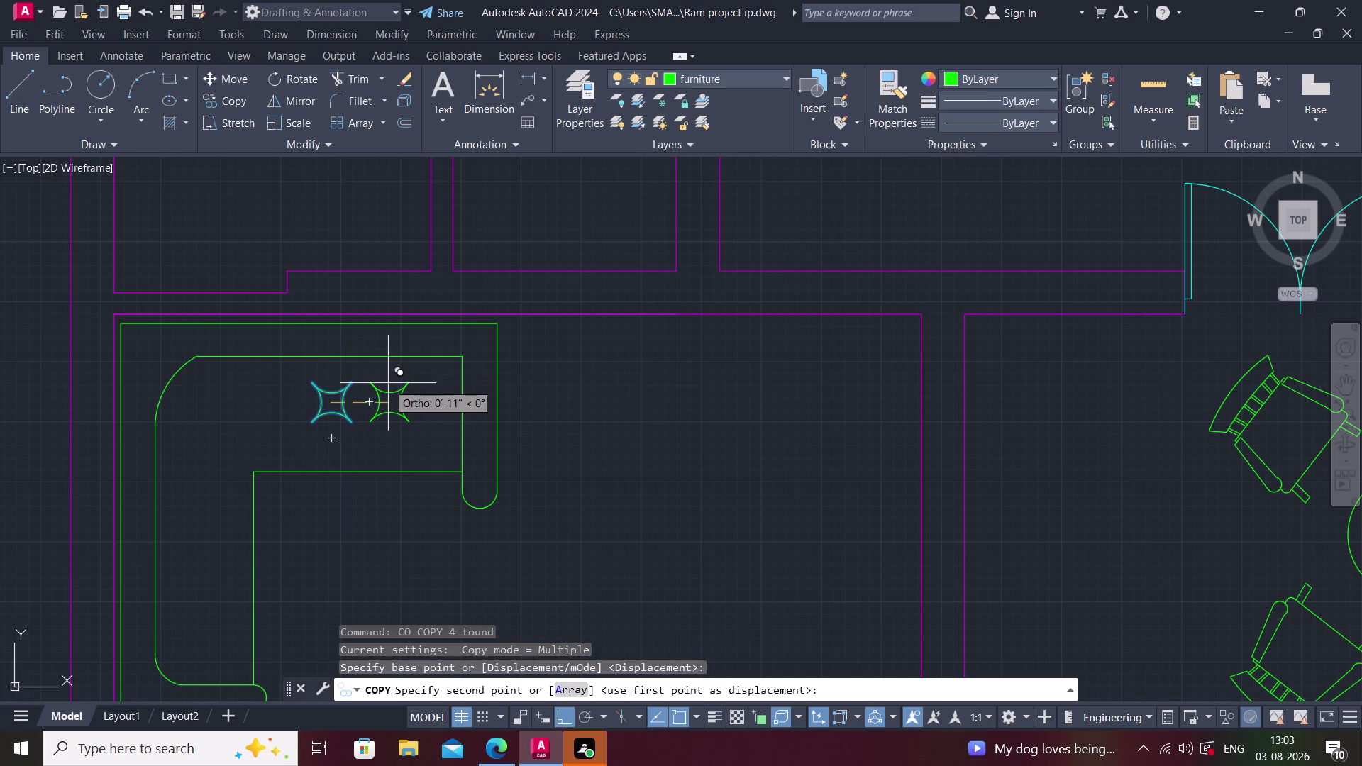
key(F8)
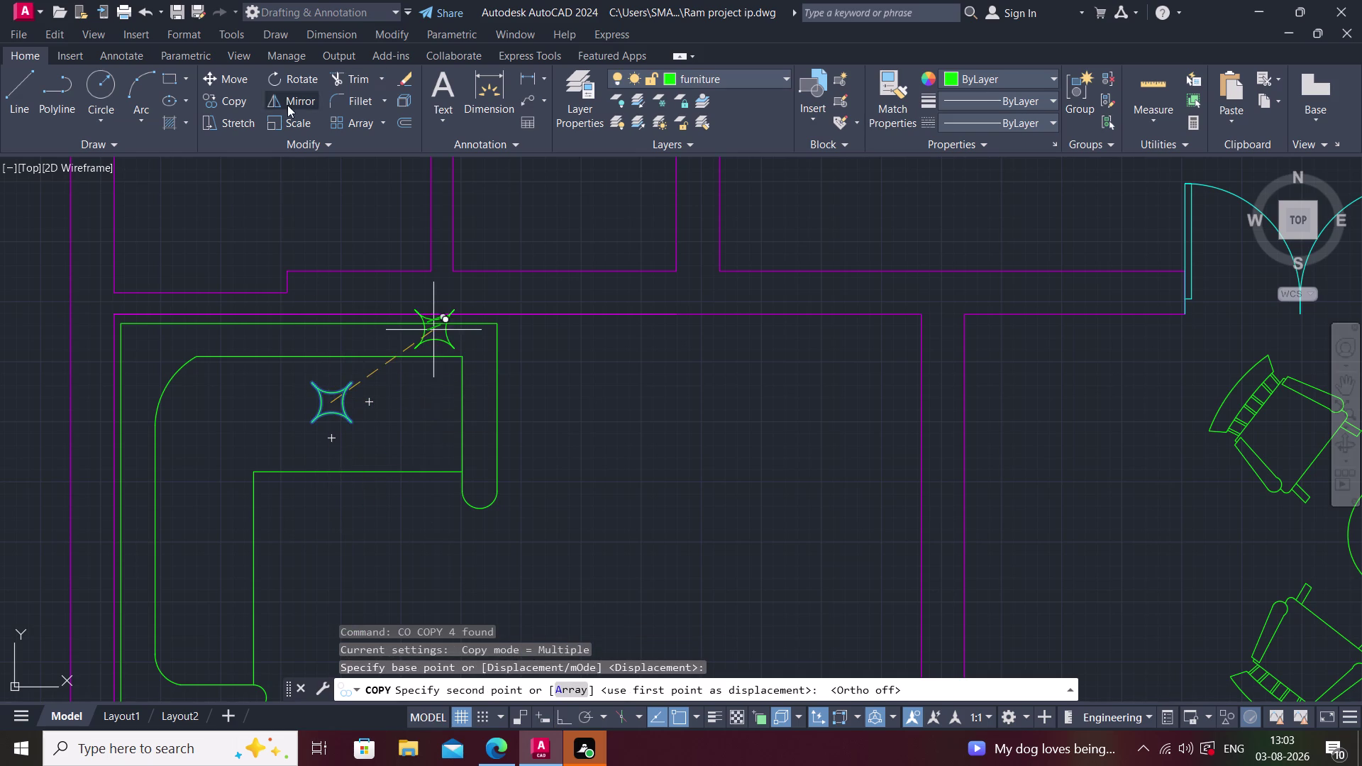
click(365, 379)
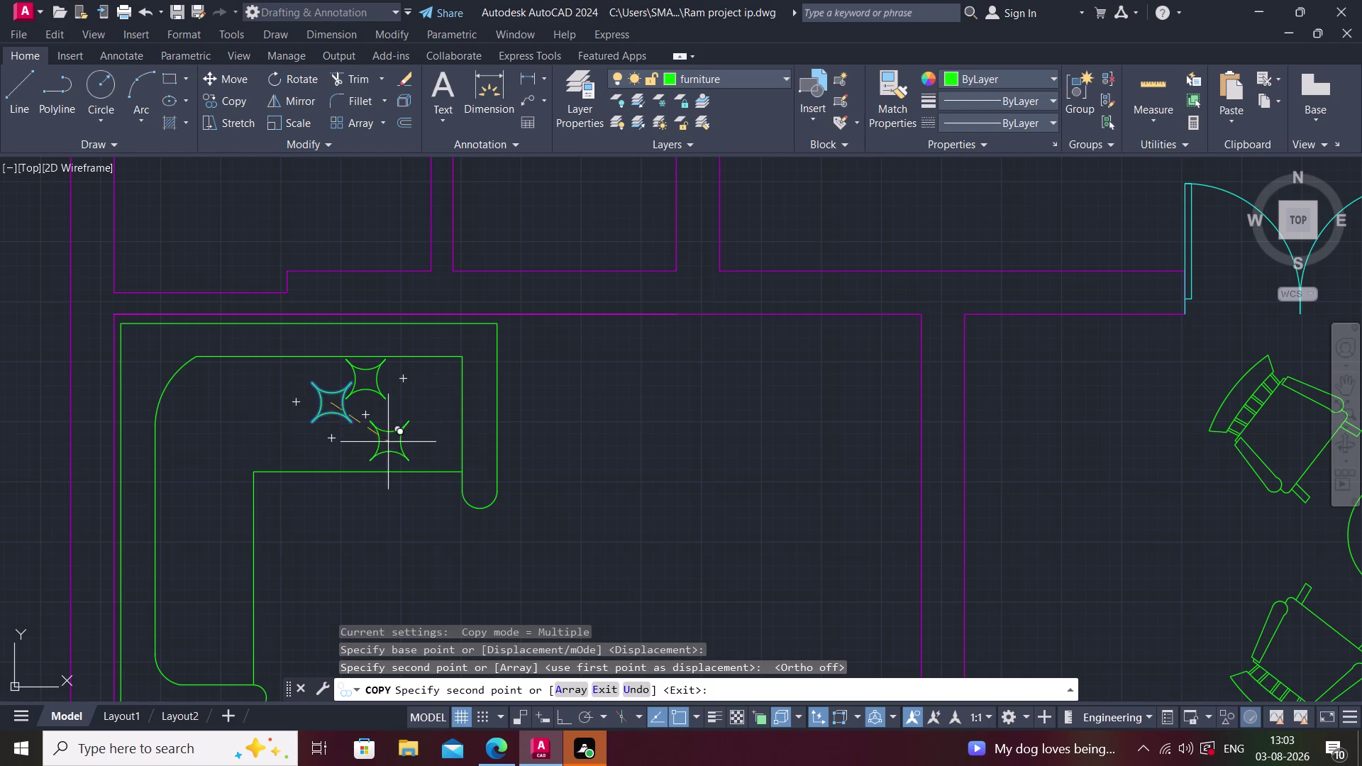
Place more star copies near the sofa corner and along the left seat.
click(238, 395)
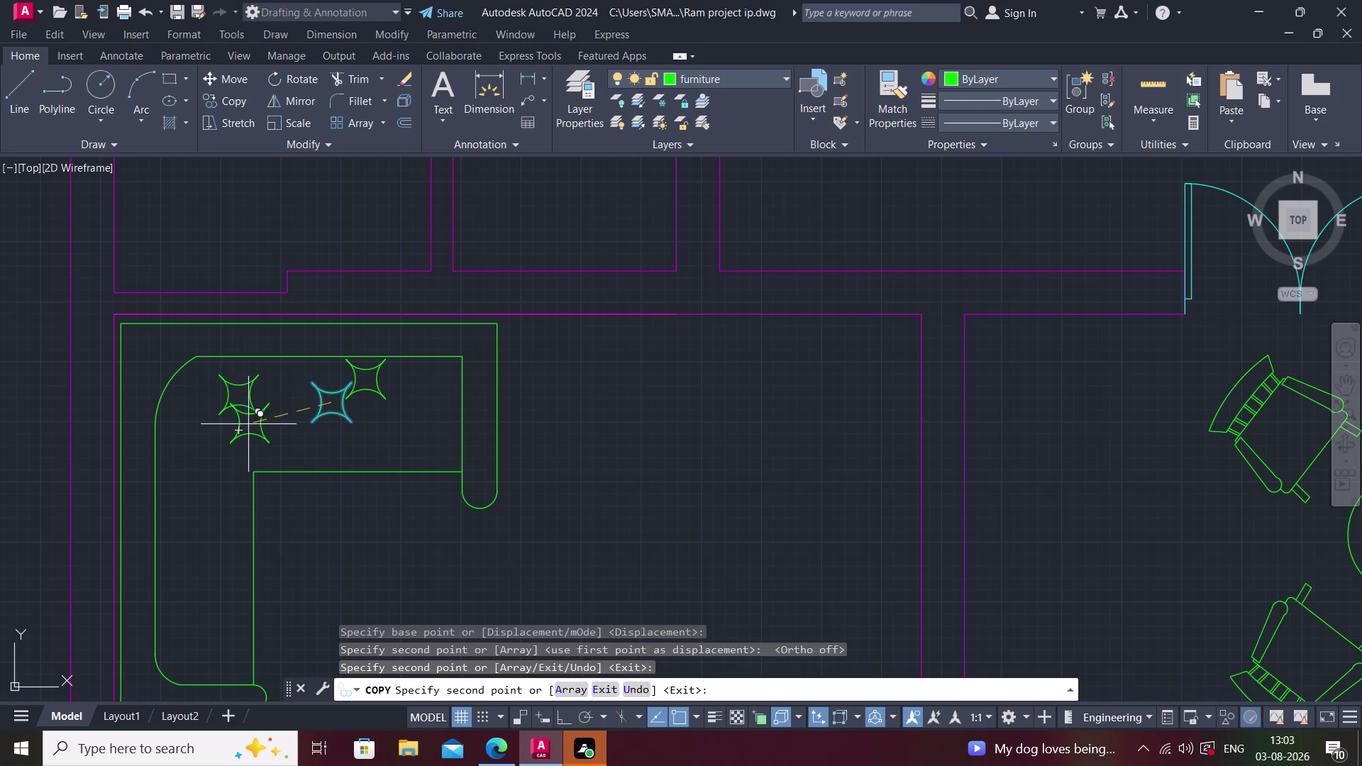
click(257, 412)
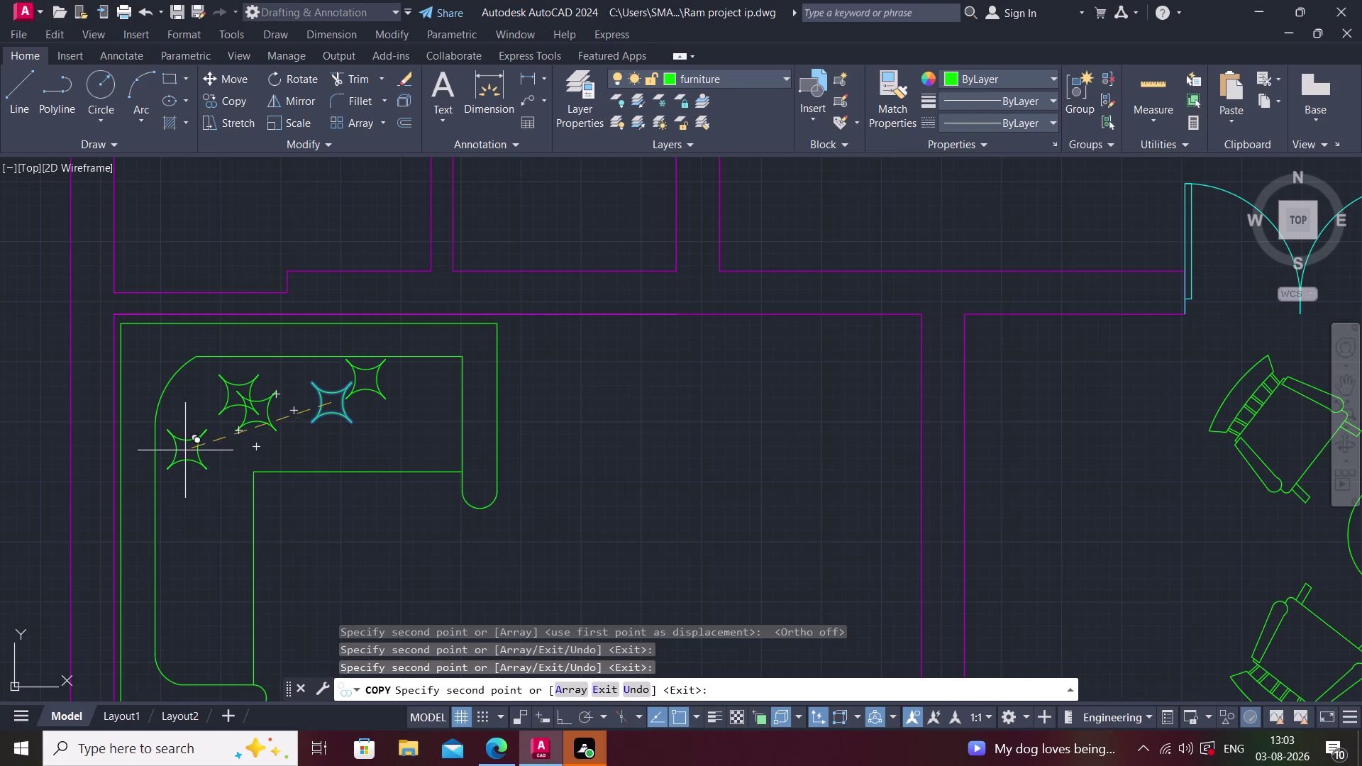
click(170, 497)
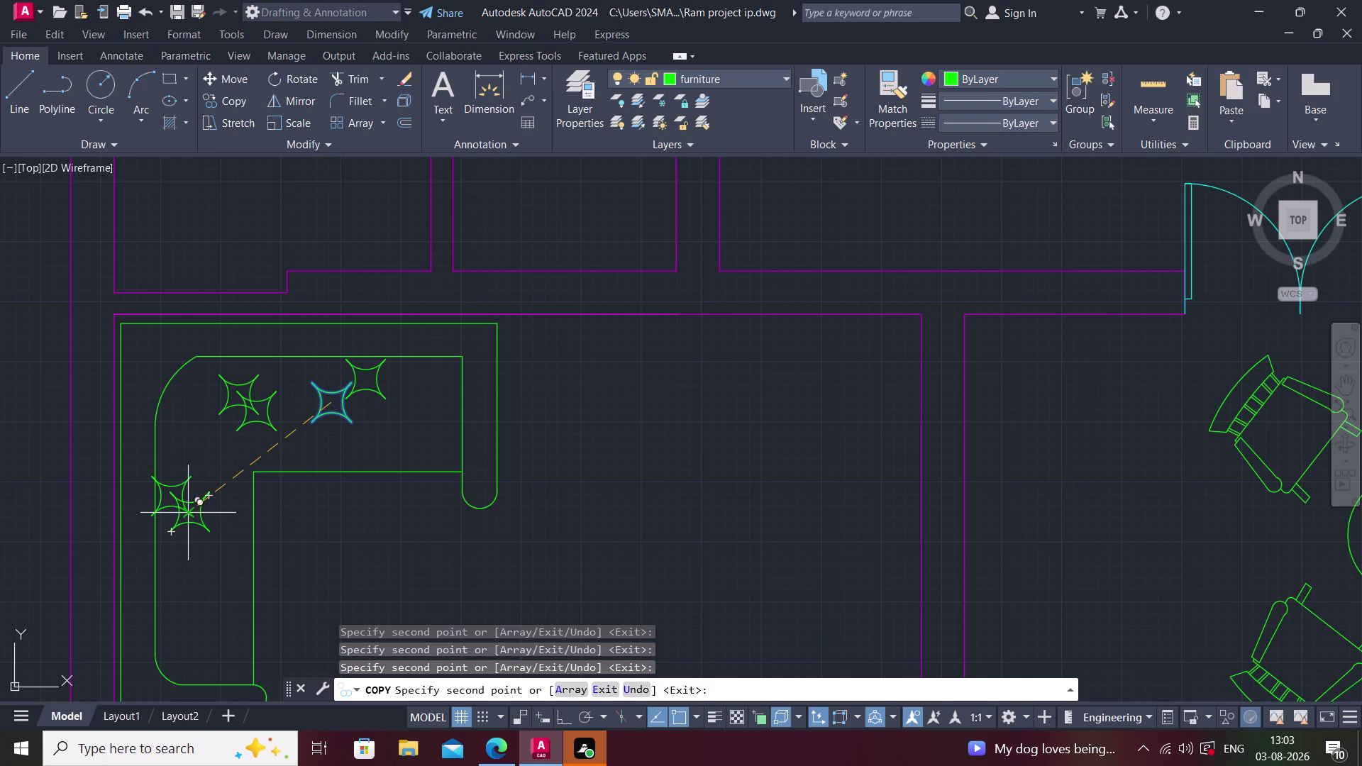
click(185, 518)
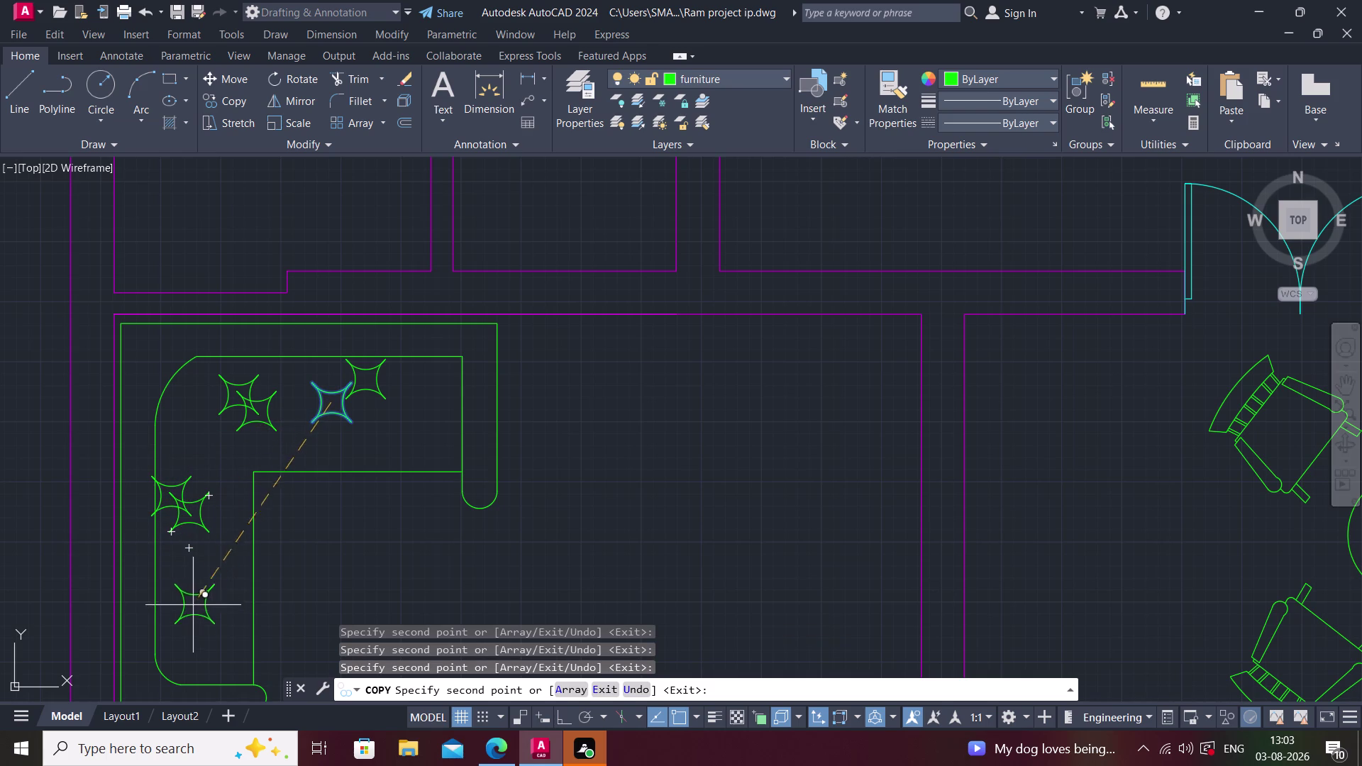
scroll(down, 3)
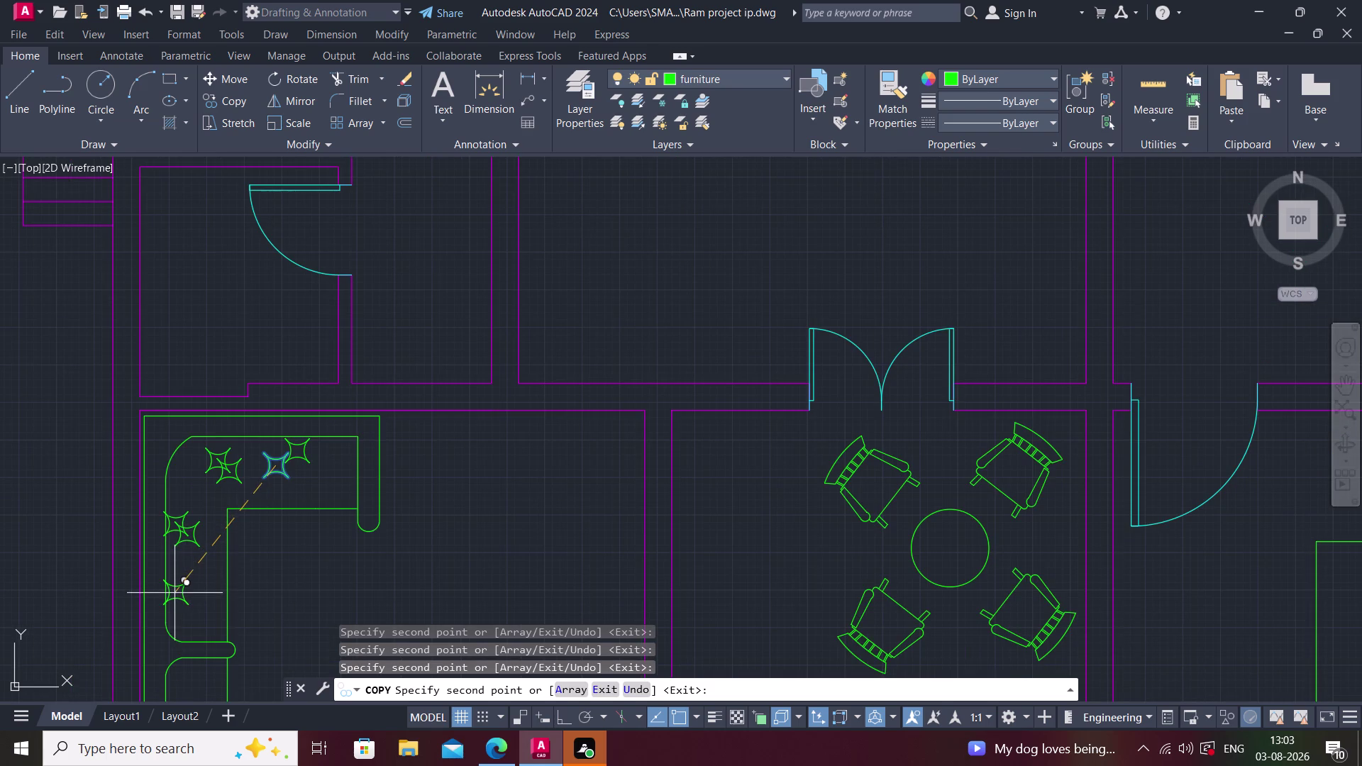
click(178, 587)
scroll(down, 3)
middle_drag(207, 588, 244, 421)
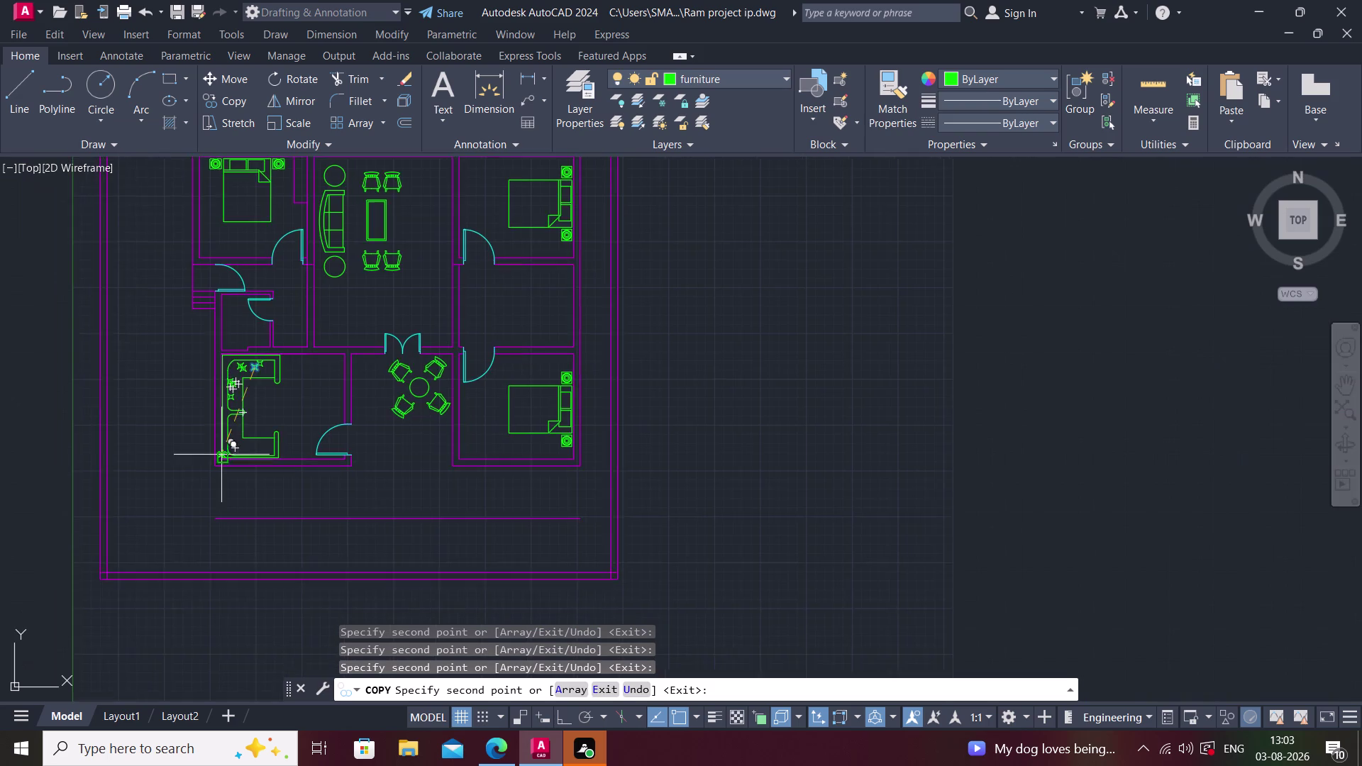
scroll(up, 3)
scroll(up, 3)
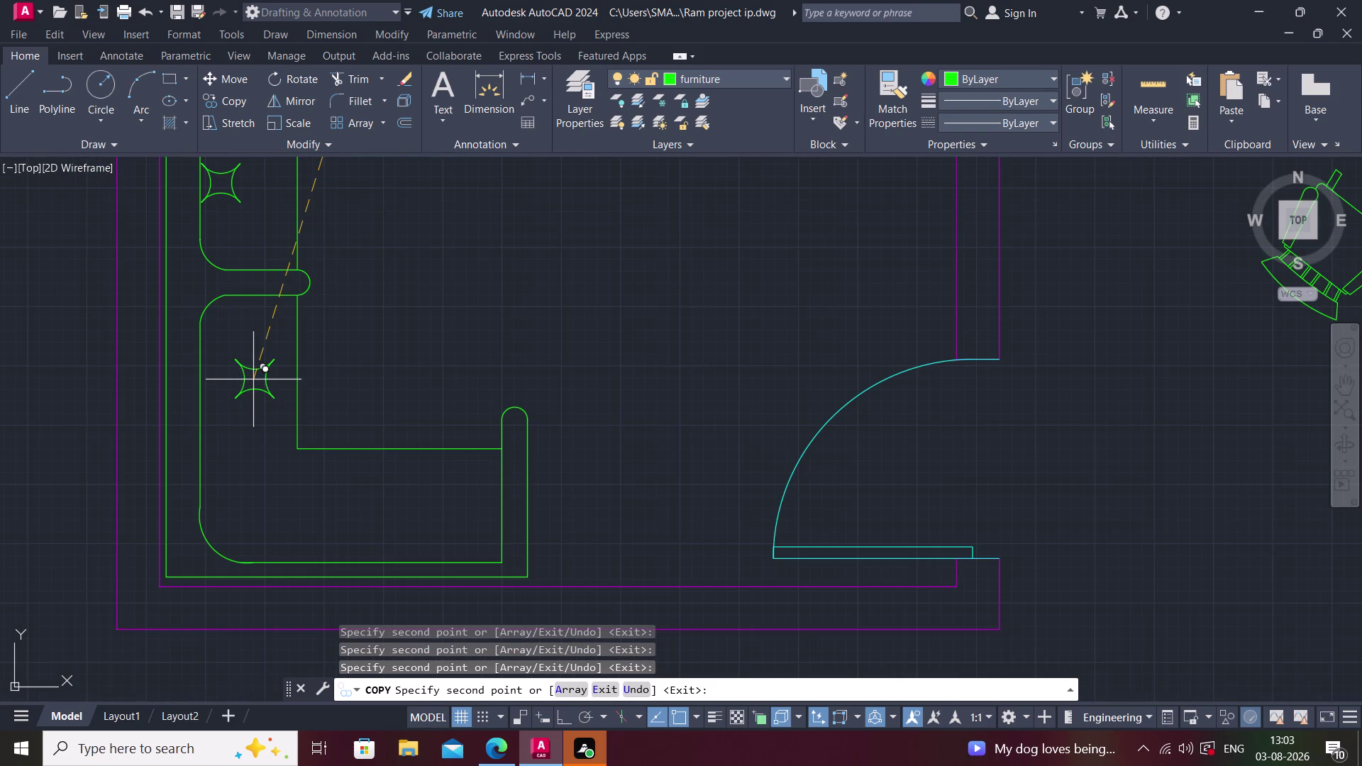
Place star copies down the left seat, at the corner, and along the bottom seat.
click(213, 374)
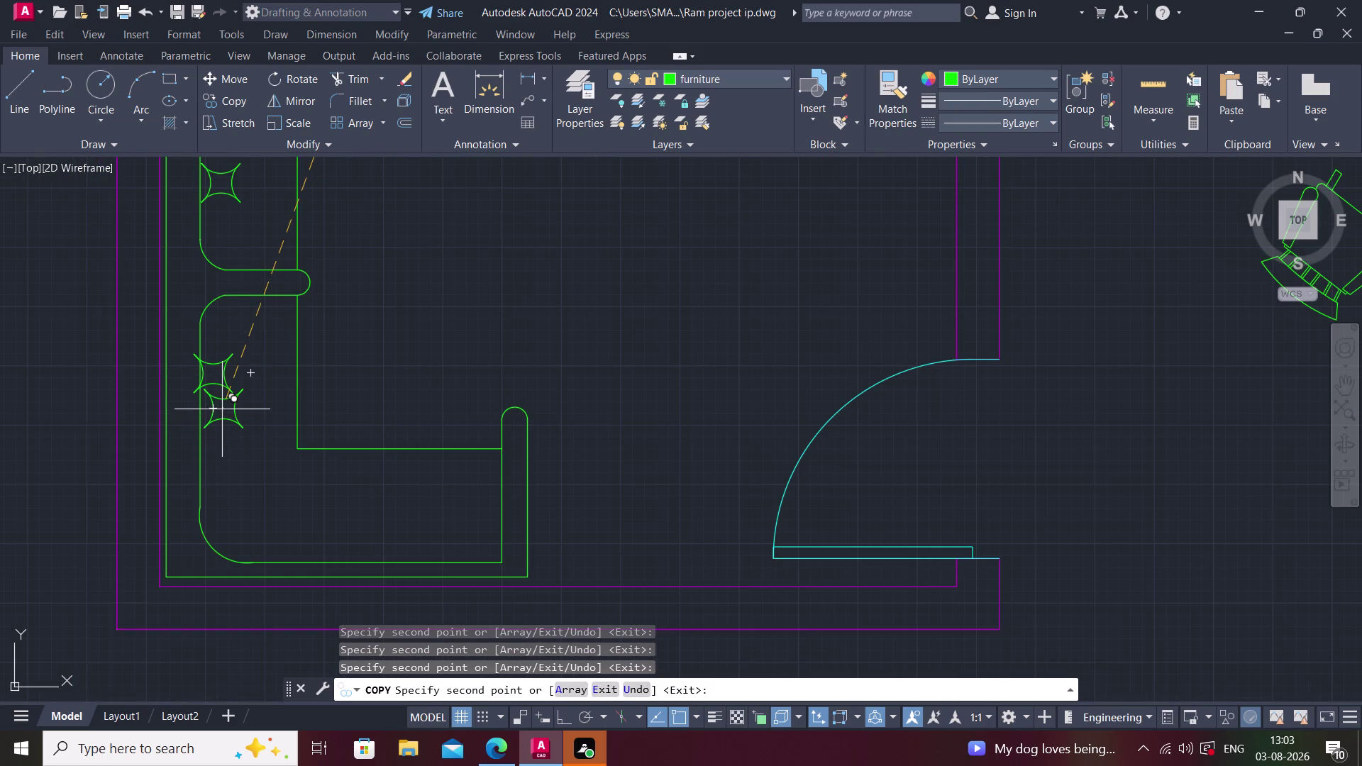
click(219, 408)
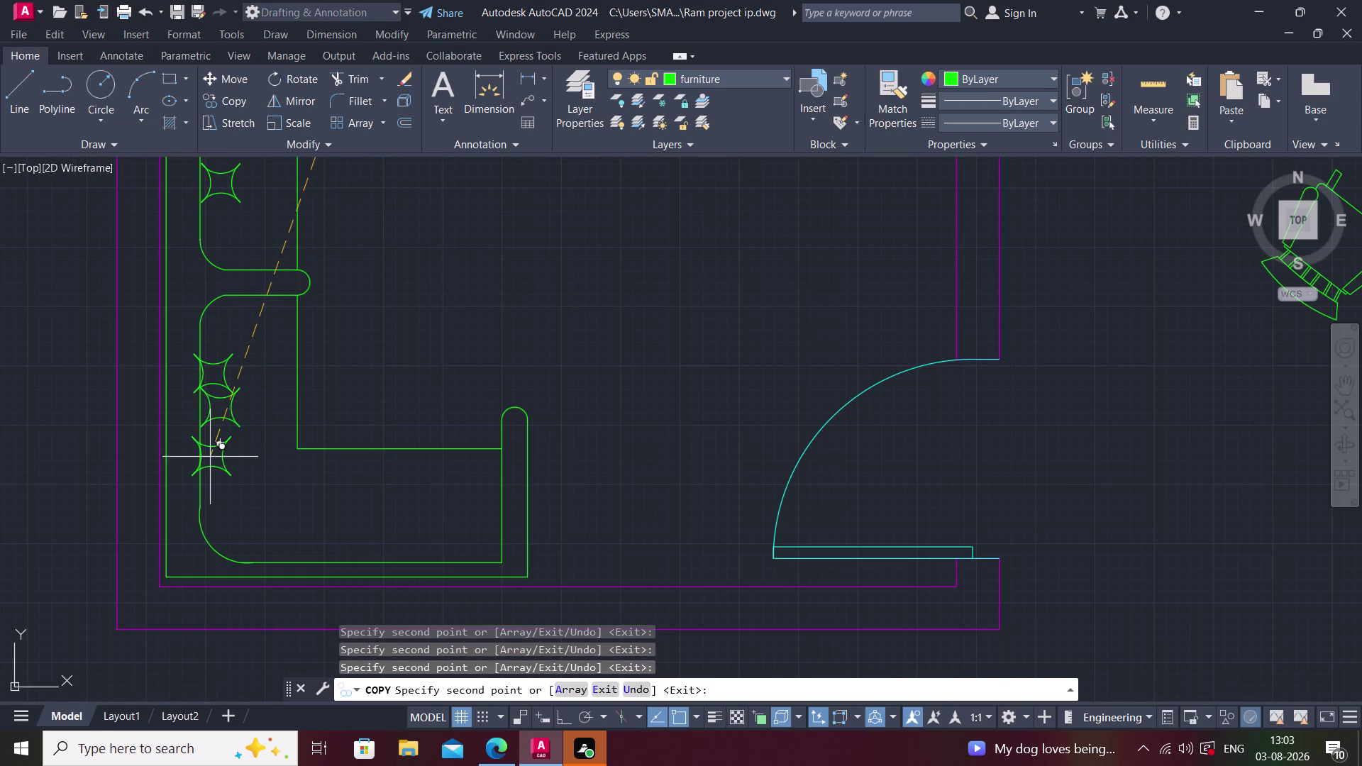
click(210, 458)
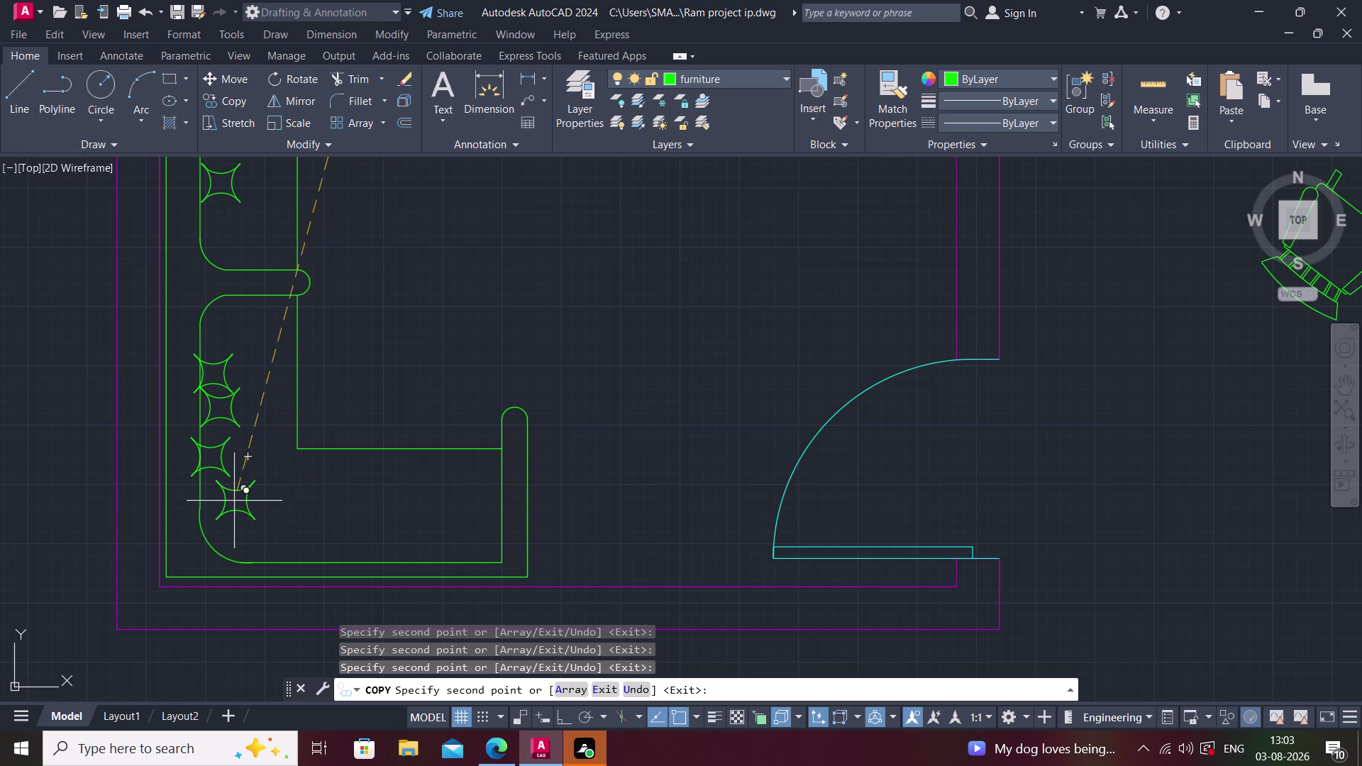
click(229, 507)
click(259, 556)
click(340, 535)
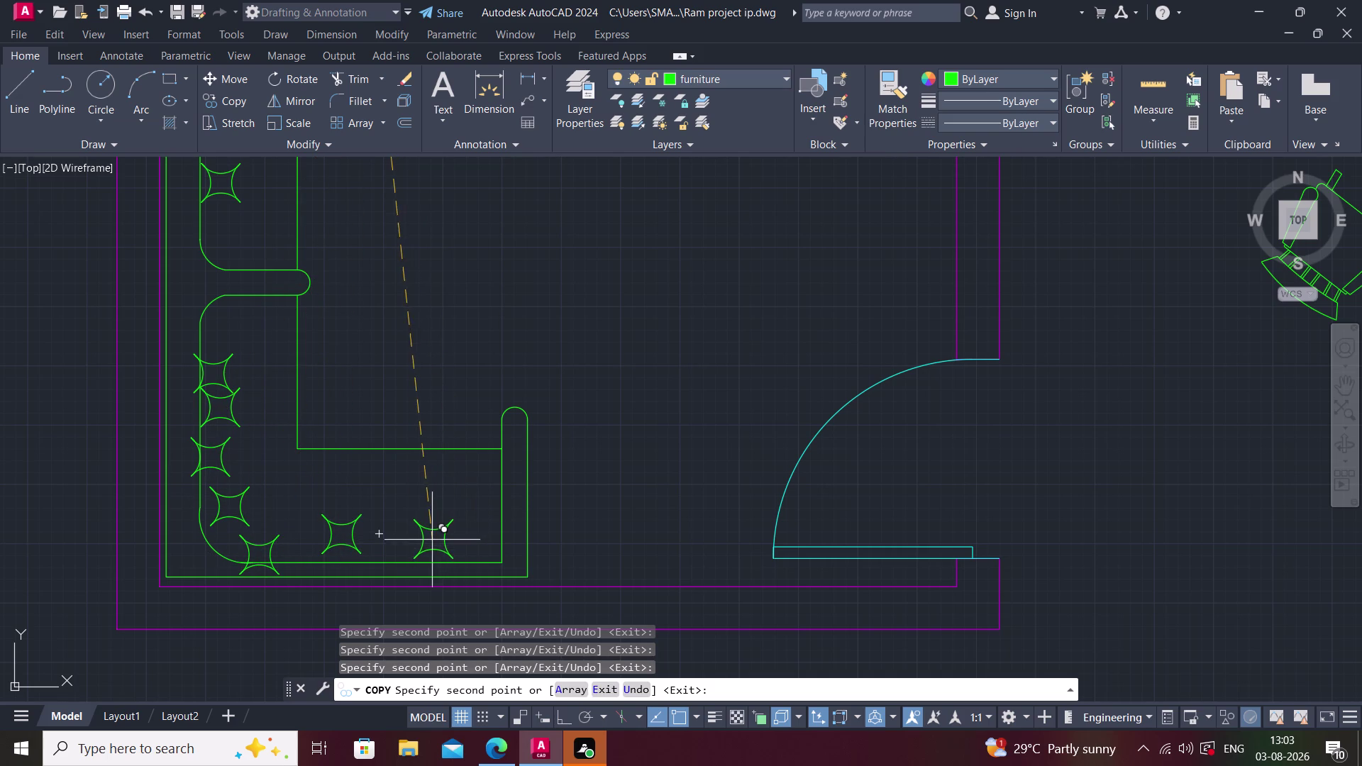
click(420, 547)
click(444, 509)
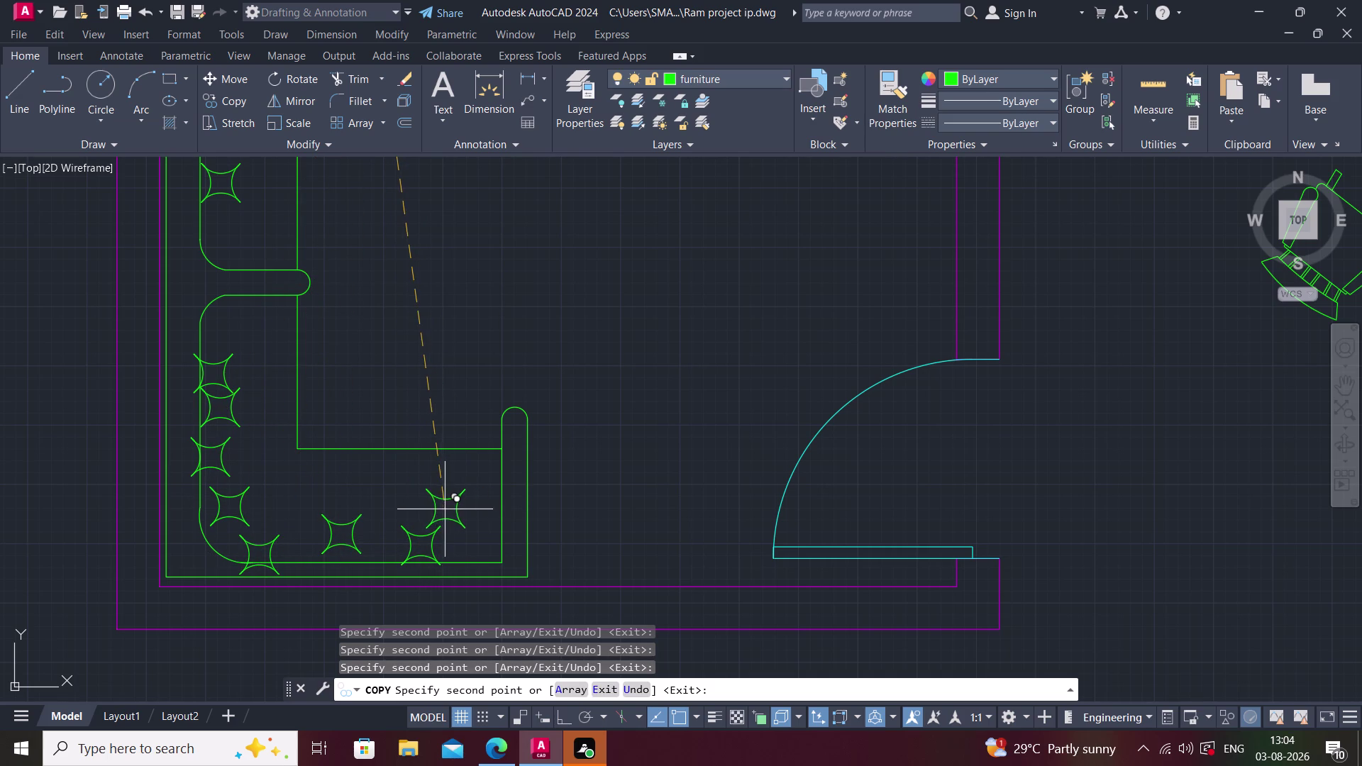
click(487, 507)
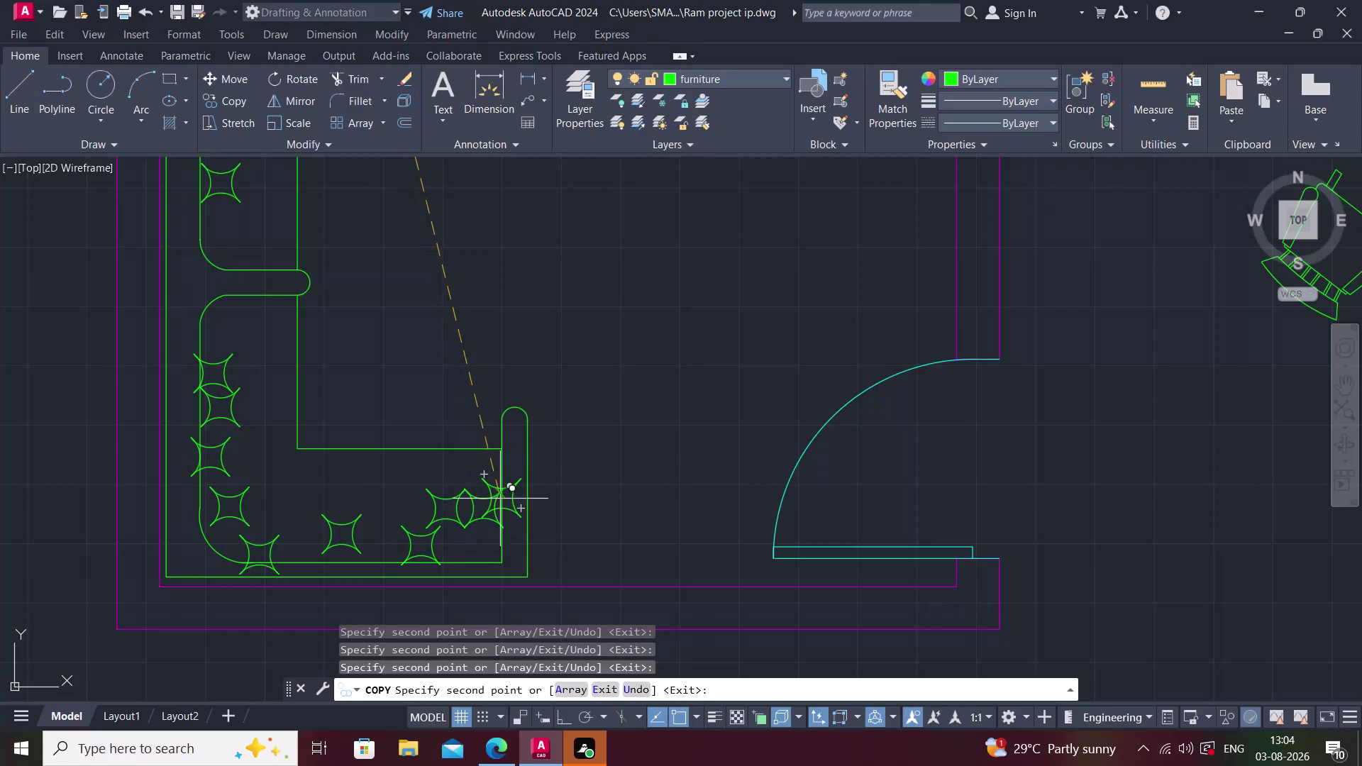
Finish copying and pan across the floor plan to frame it.
middle_drag(500, 498, 459, 547)
scroll(down, 3)
key(Escape)
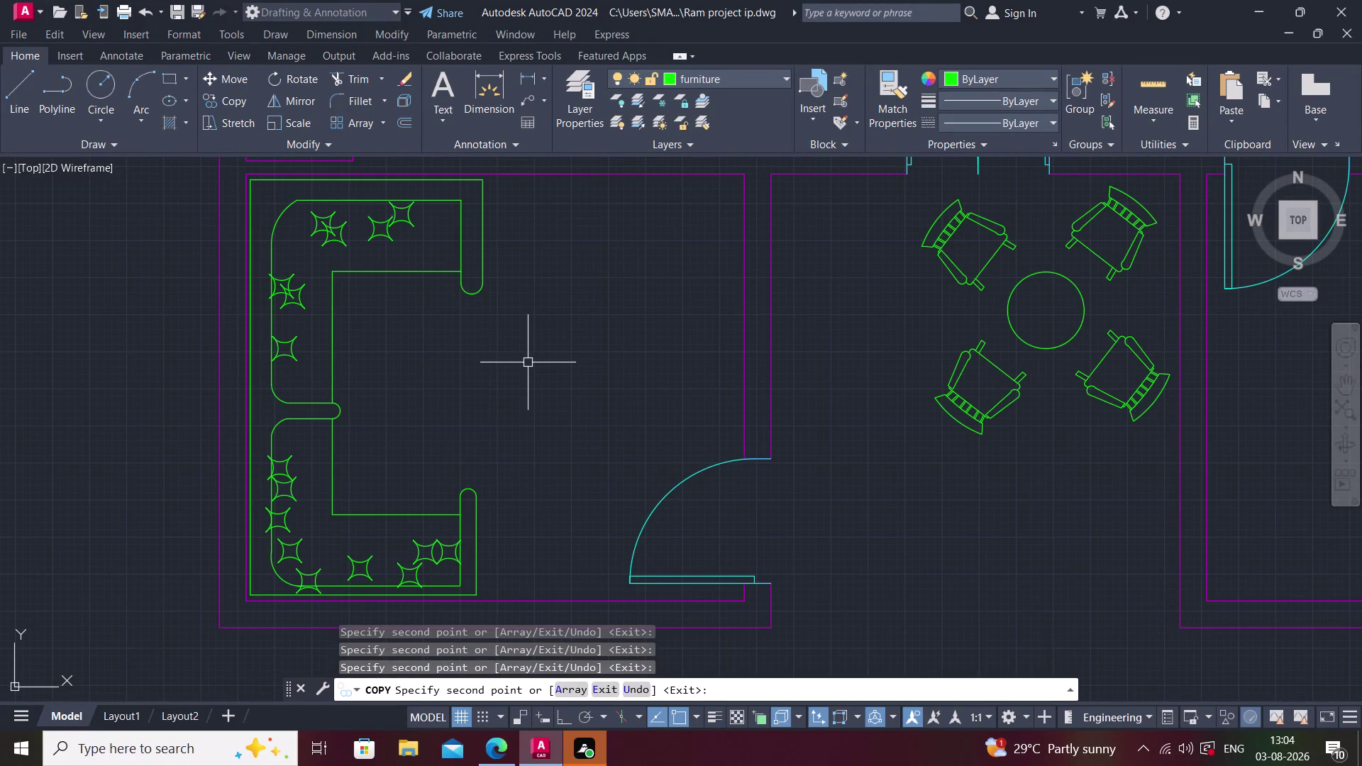
middle_drag(509, 362, 385, 355)
scroll(down, 3)
middle_drag(383, 441, 297, 522)
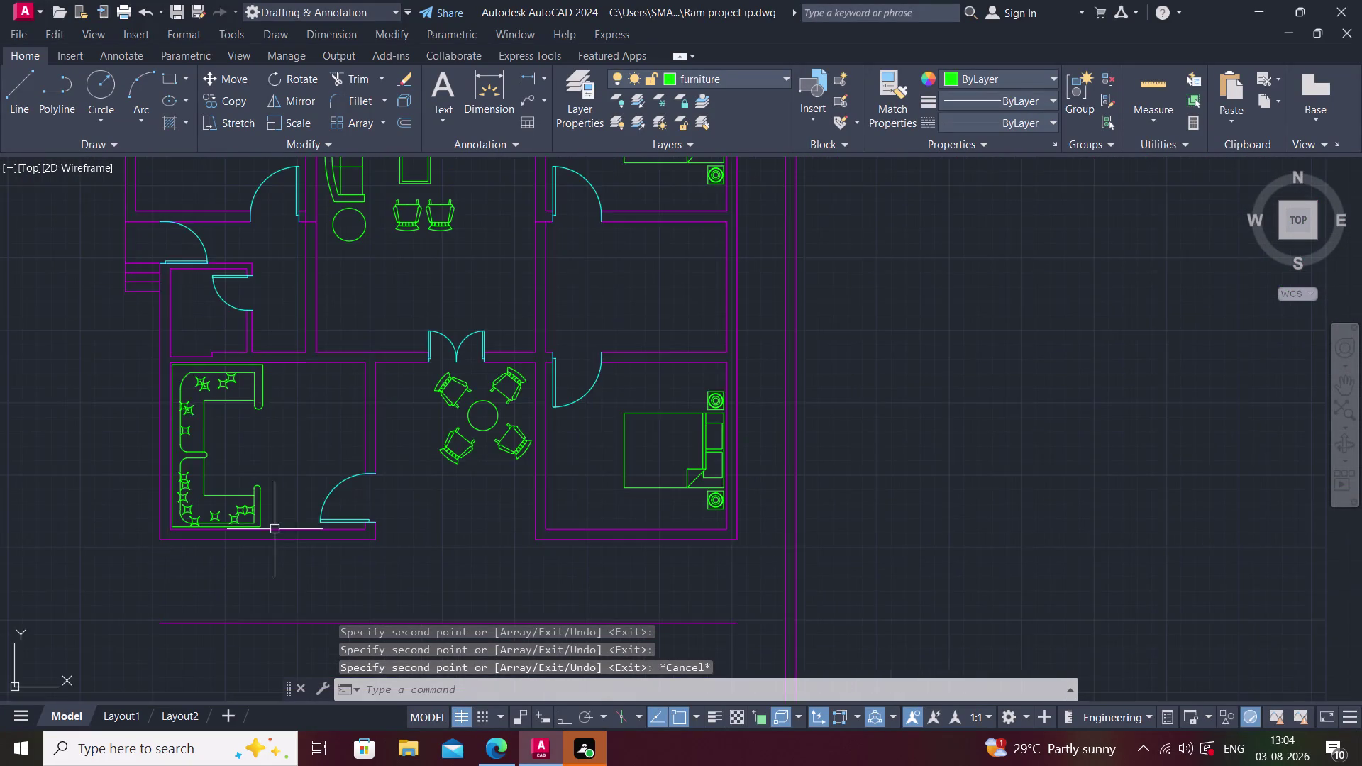
scroll(down, 3)
middle_drag(325, 455, 311, 522)
scroll(down, 3)
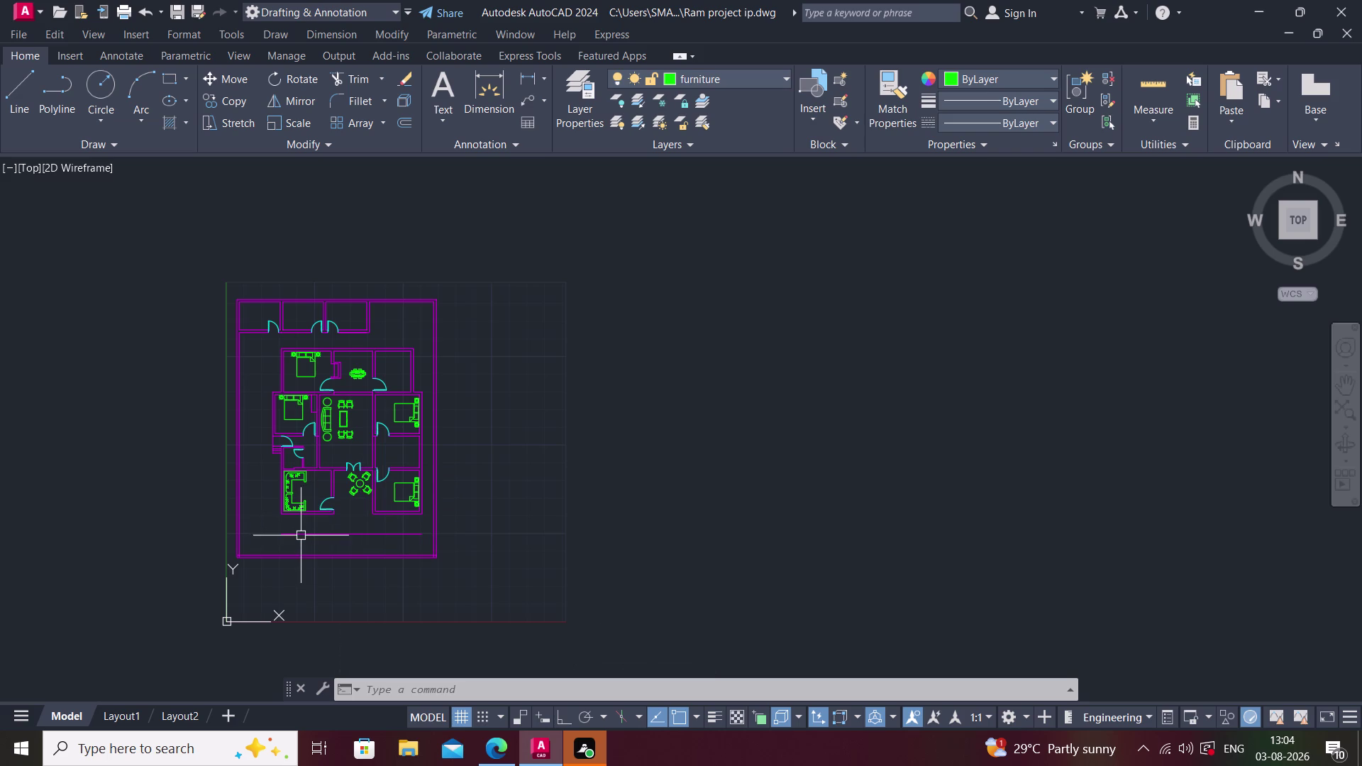
Pan to the plan's upper rooms, abandon a LINE attempt, and display the layer list.
scroll(up, 3)
middle_drag(255, 351, 253, 414)
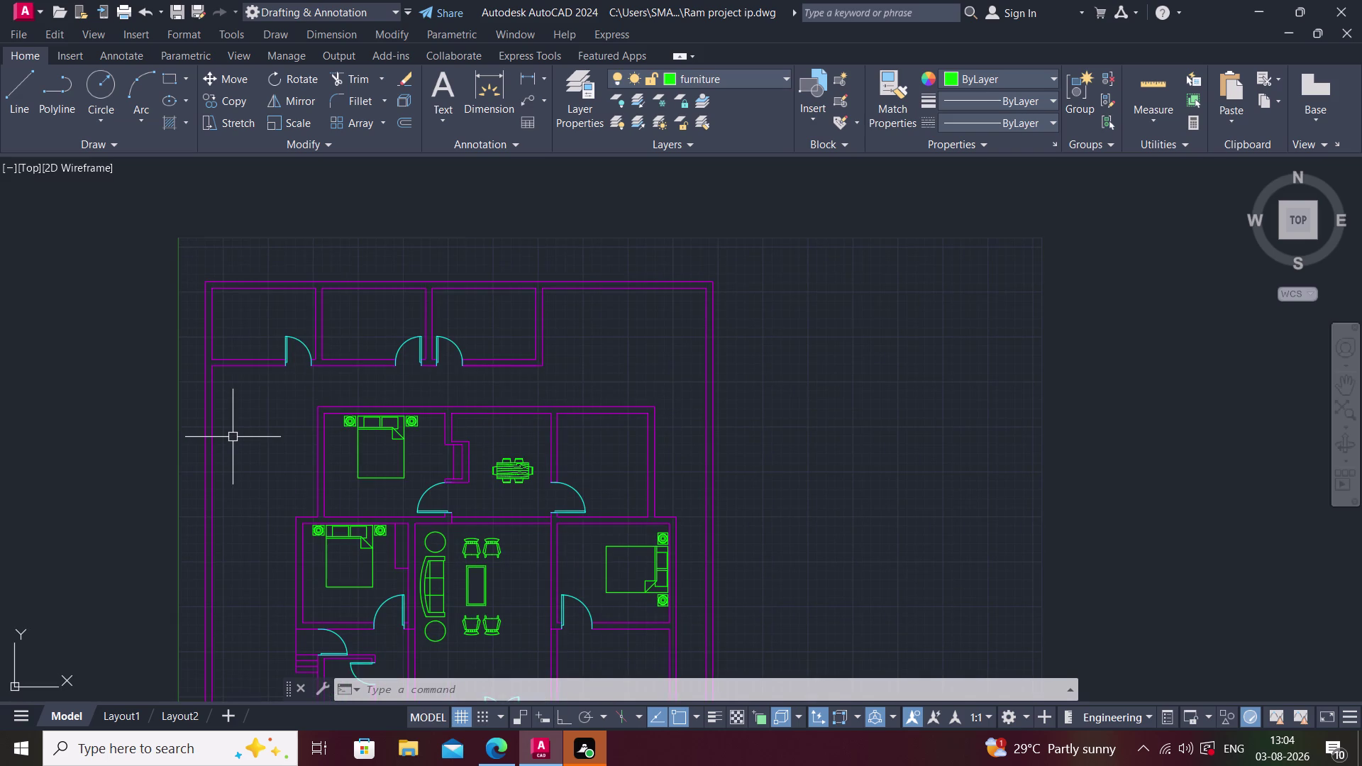
text(l)
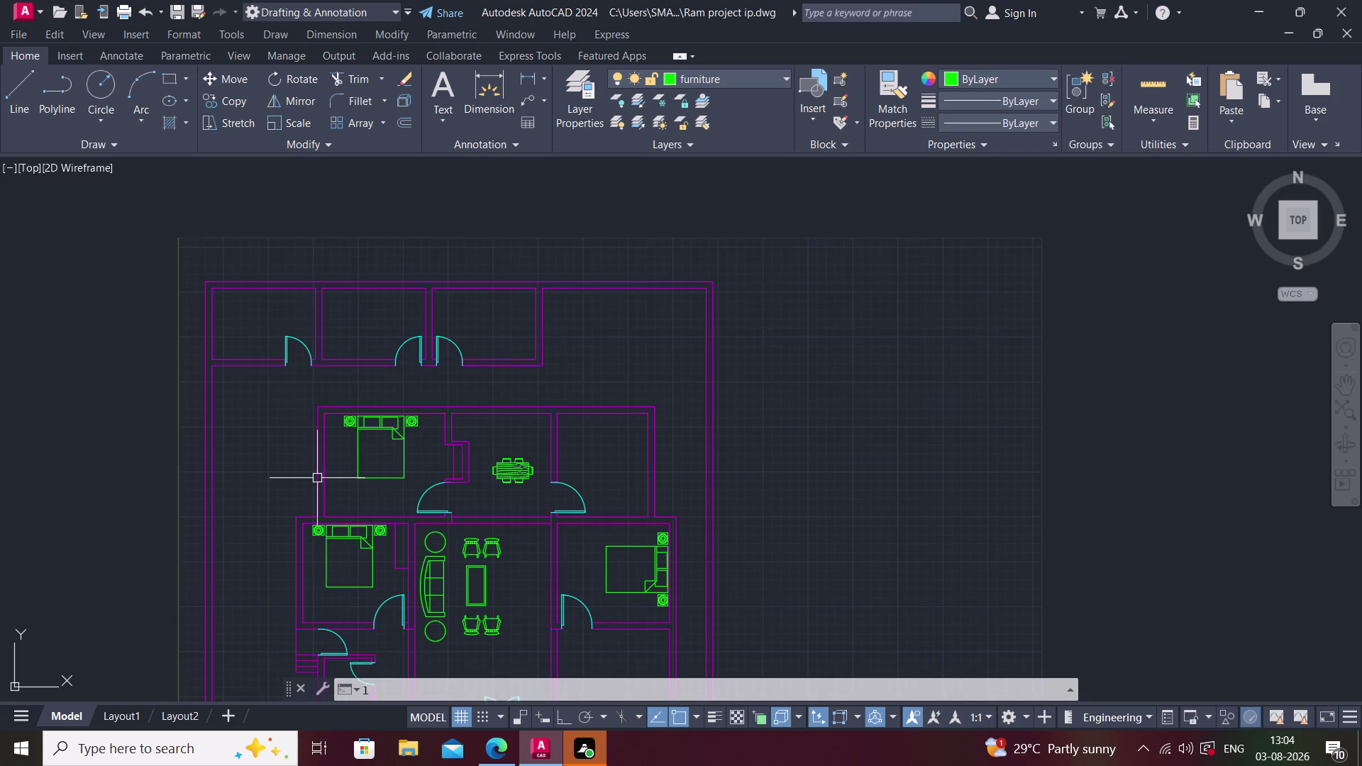
key(space)
click(773, 348)
key(Escape)
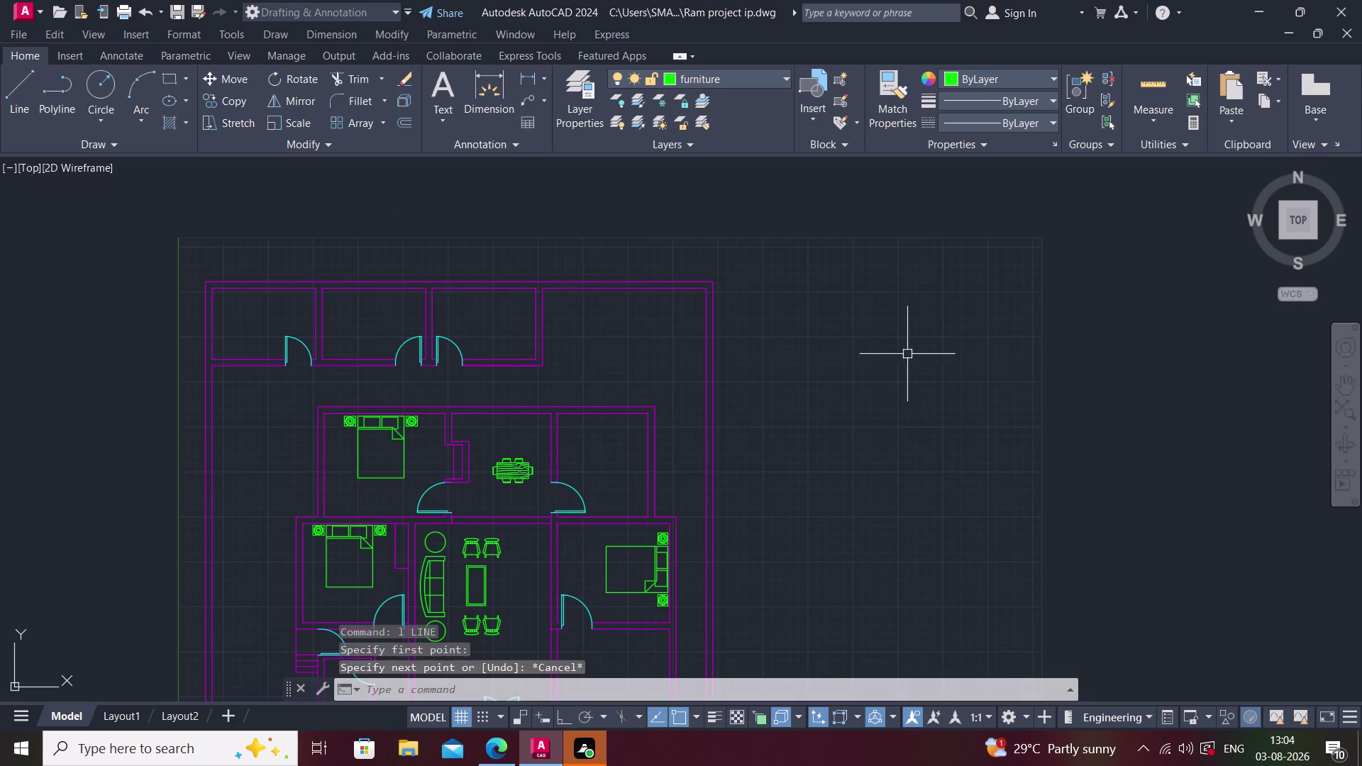
click(755, 72)
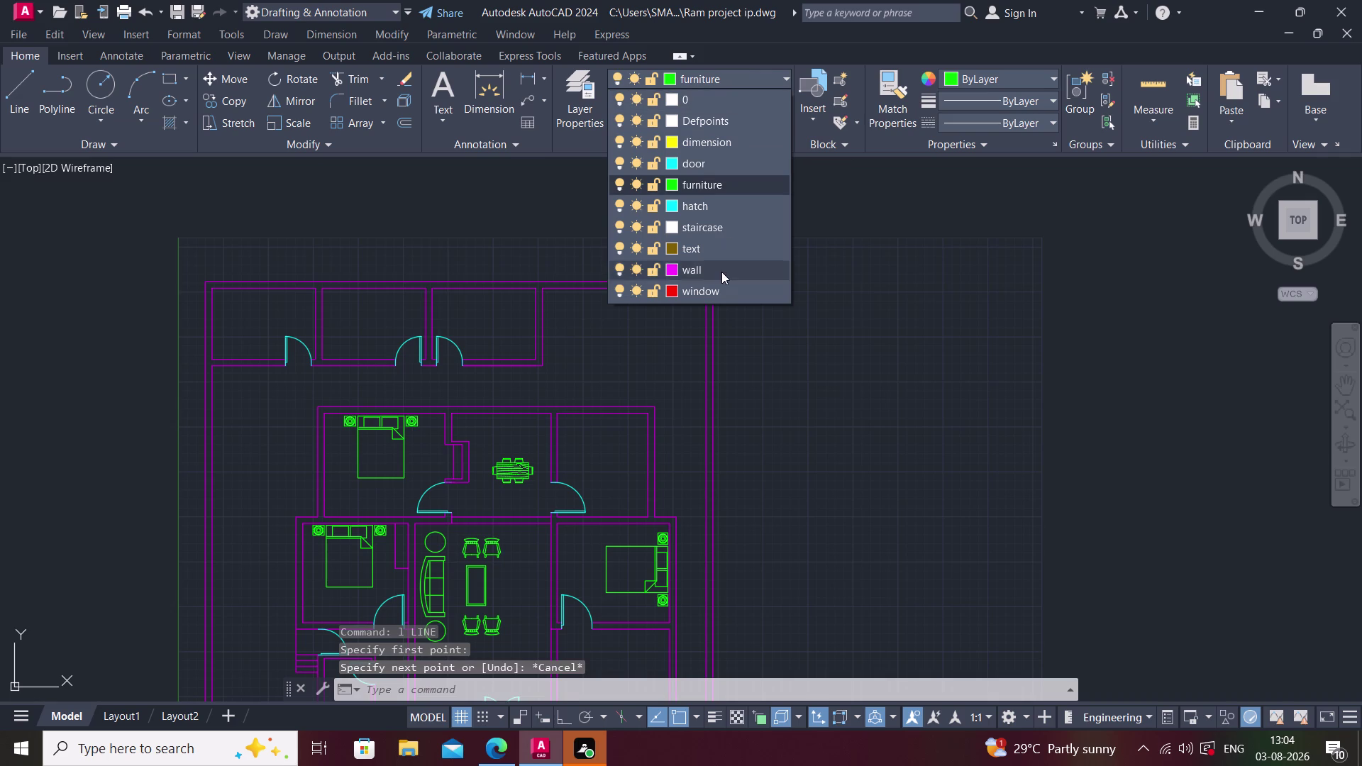
Make 'window' the current layer and draw a 3-foot horizontal line beside the plan.
click(715, 298)
middle_drag(795, 321, 645, 315)
text(l)
key(space)
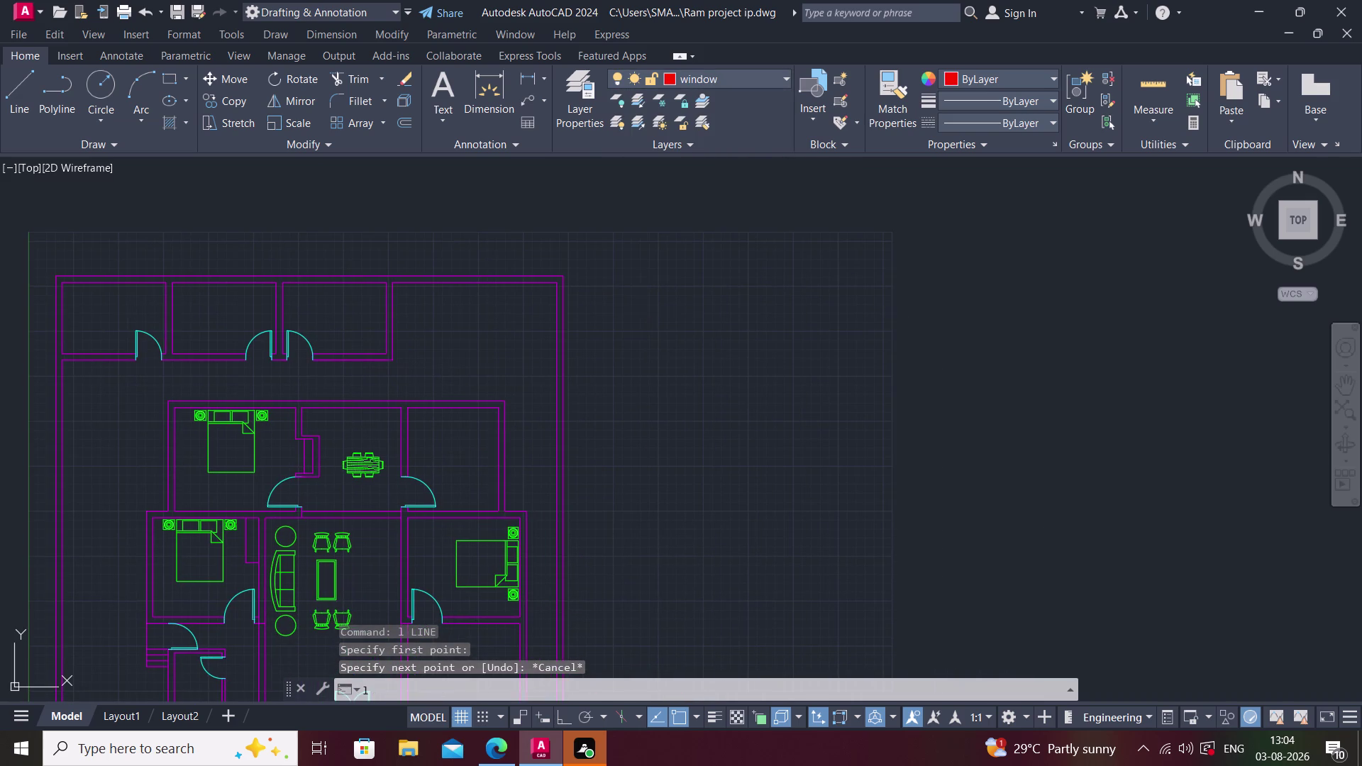
click(643, 368)
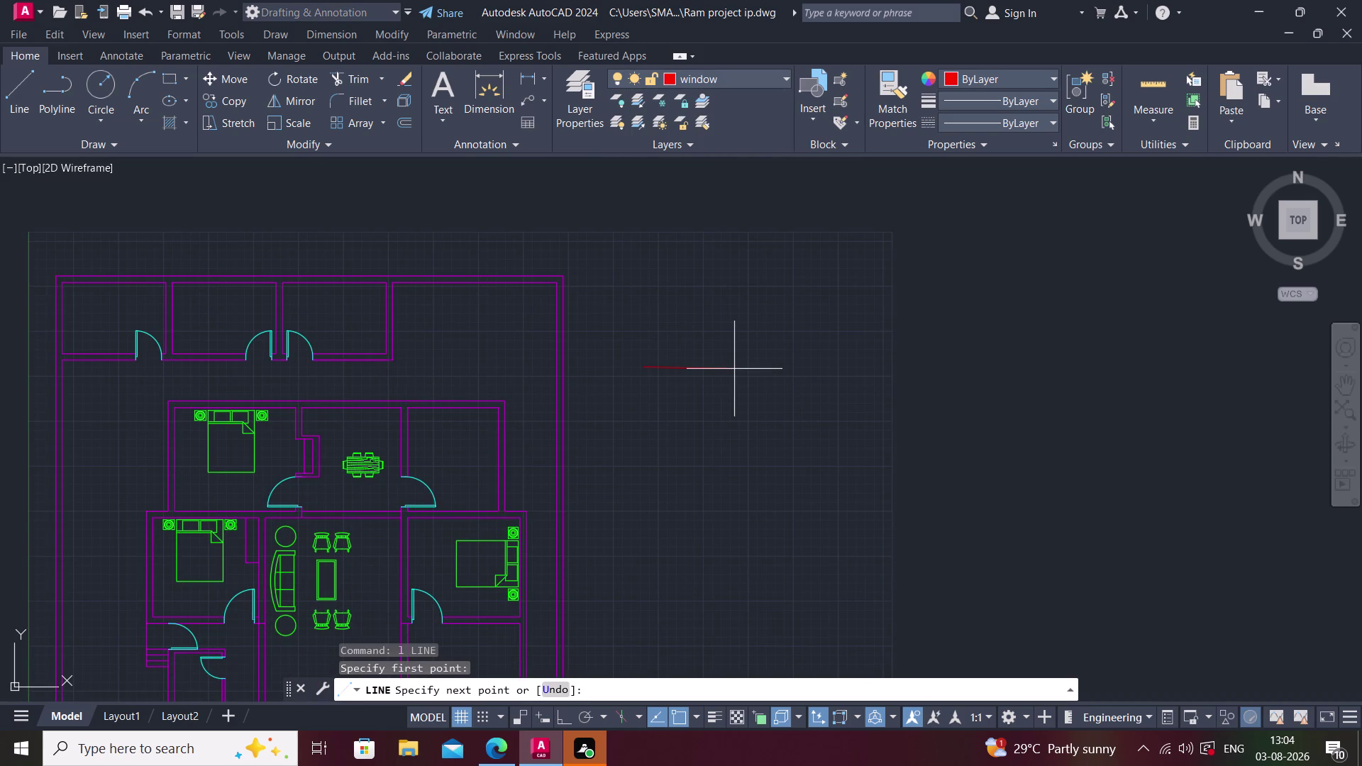
key(F8)
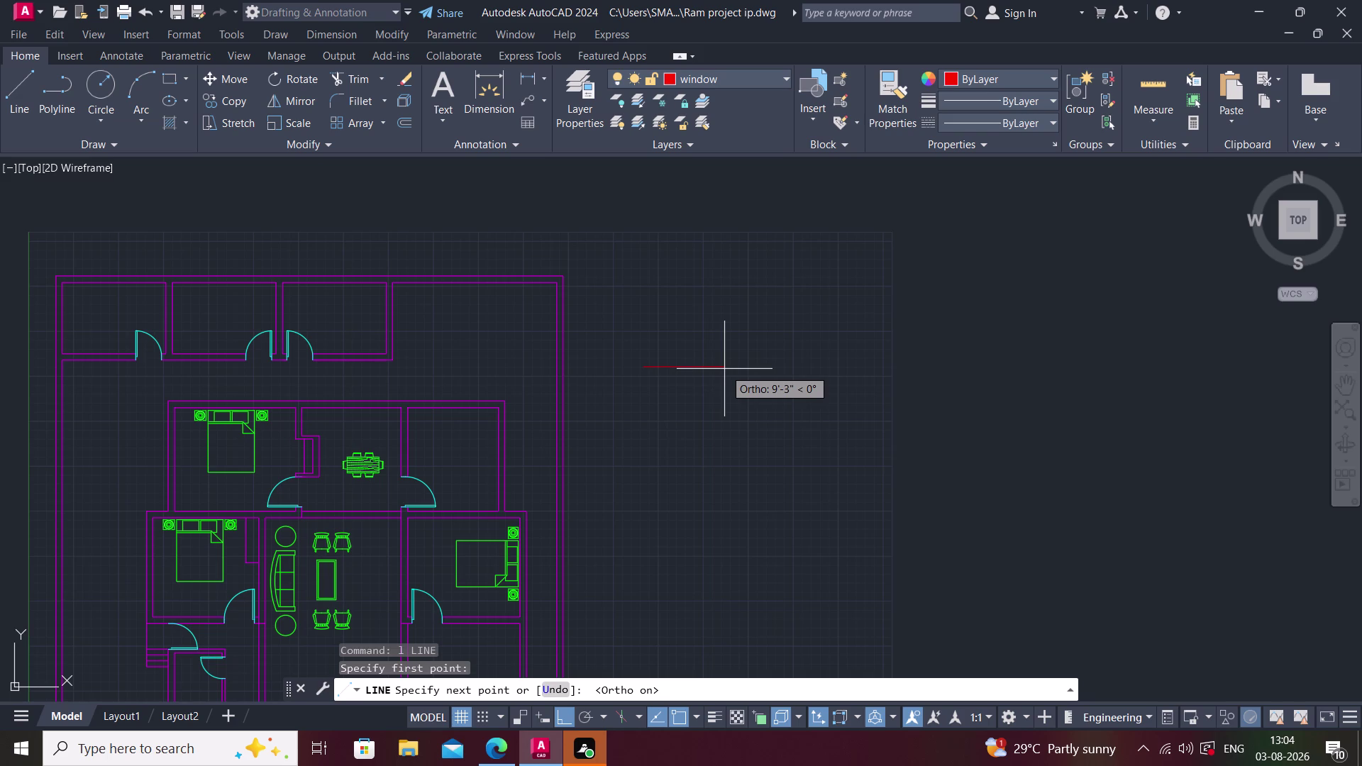
text(3')
key(Return)
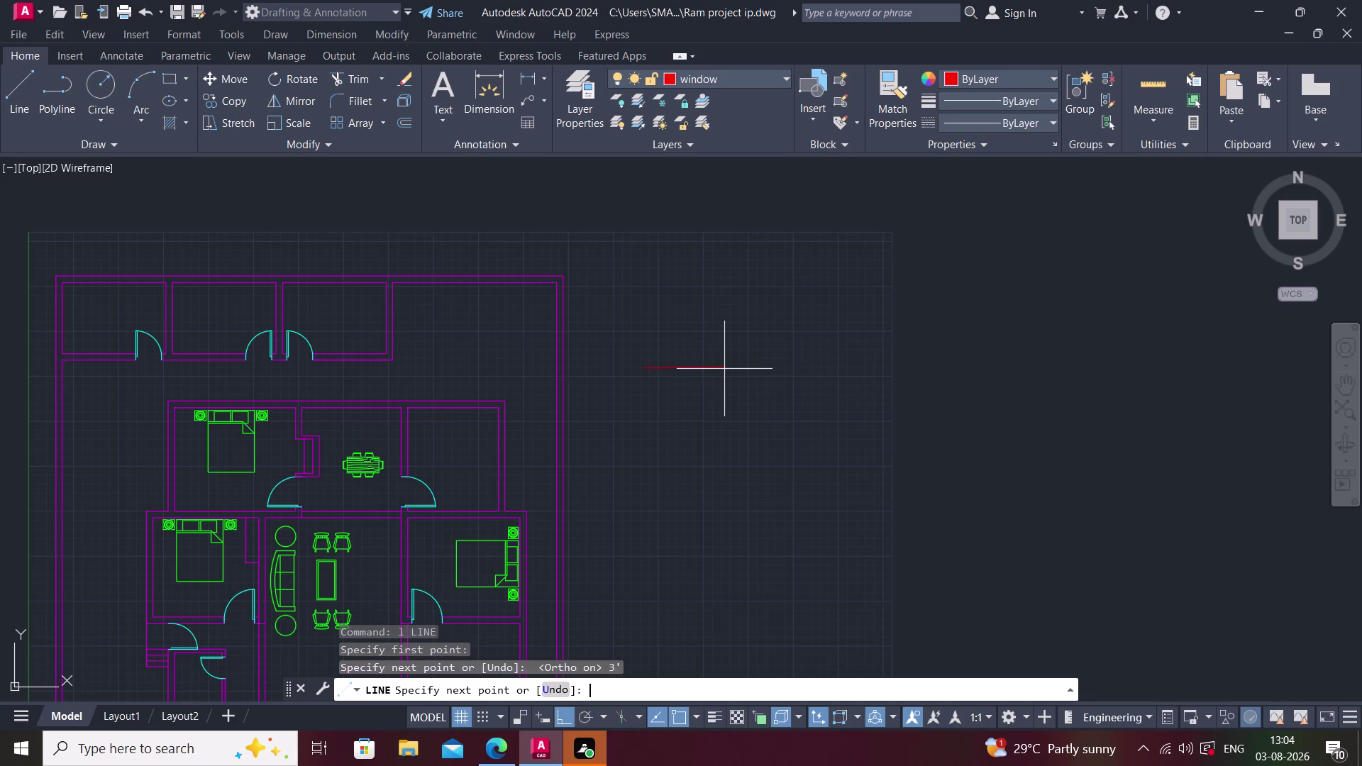
key(Escape)
Draw a 4.5-inch line segment starting near the red line.
scroll(up, 3)
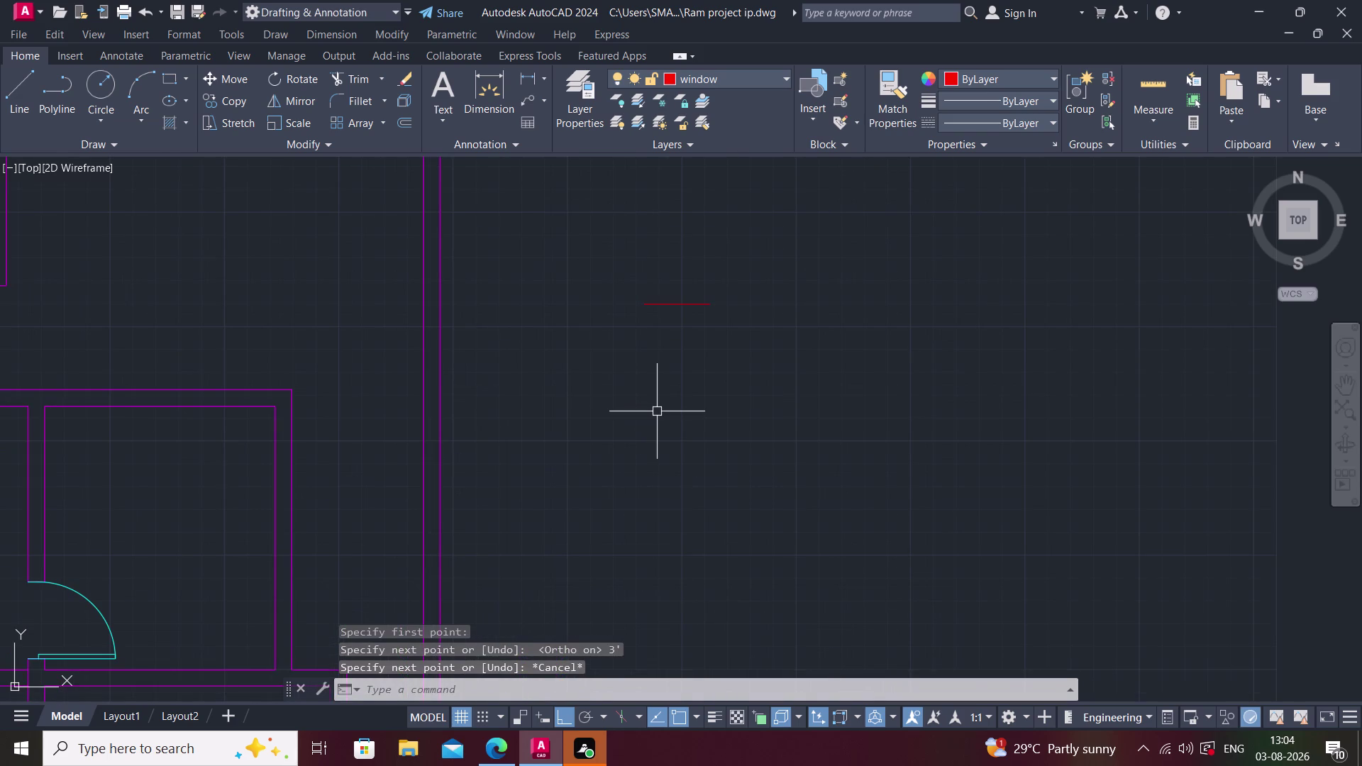
text(l)
key(space)
scroll(up, 3)
middle_drag(714, 306, 697, 447)
click(699, 421)
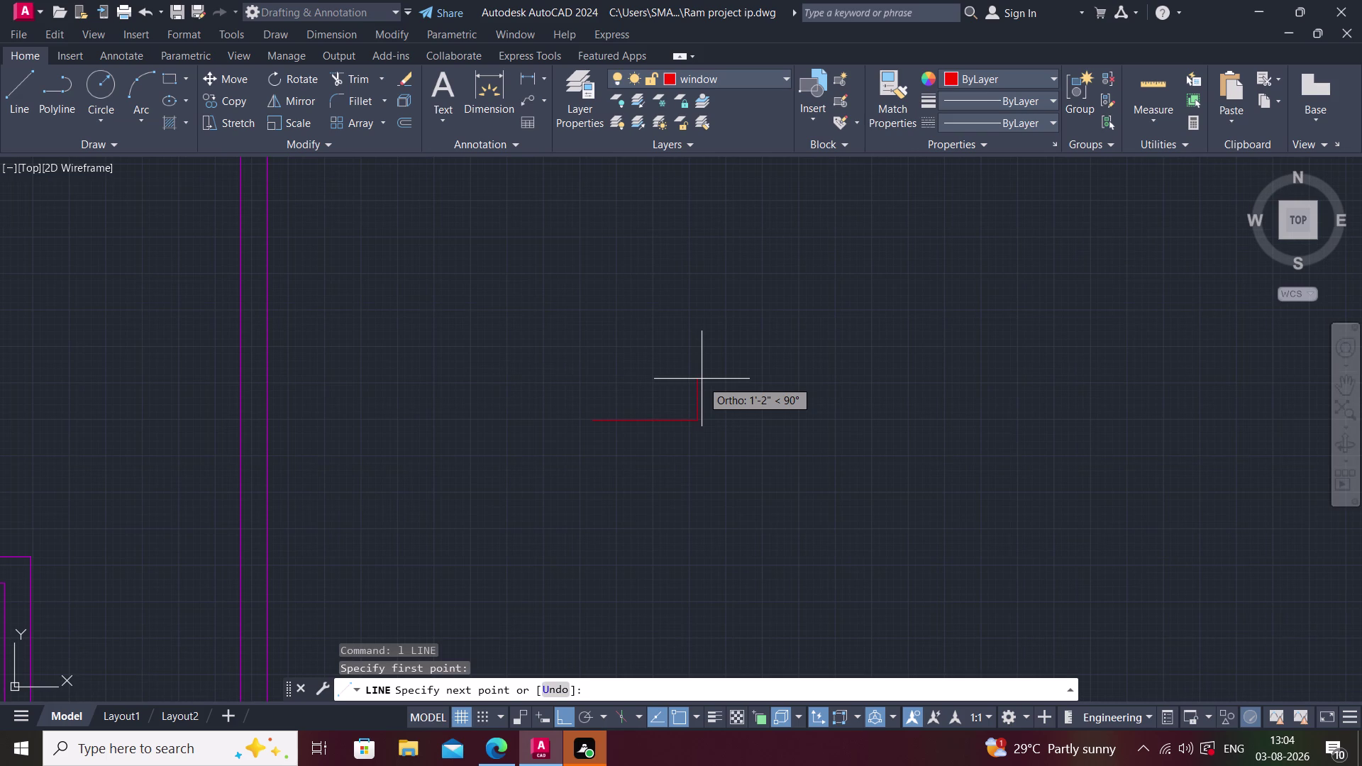
key(1)
key(BackSpace)
text(4)
text(.5")
key(Return)
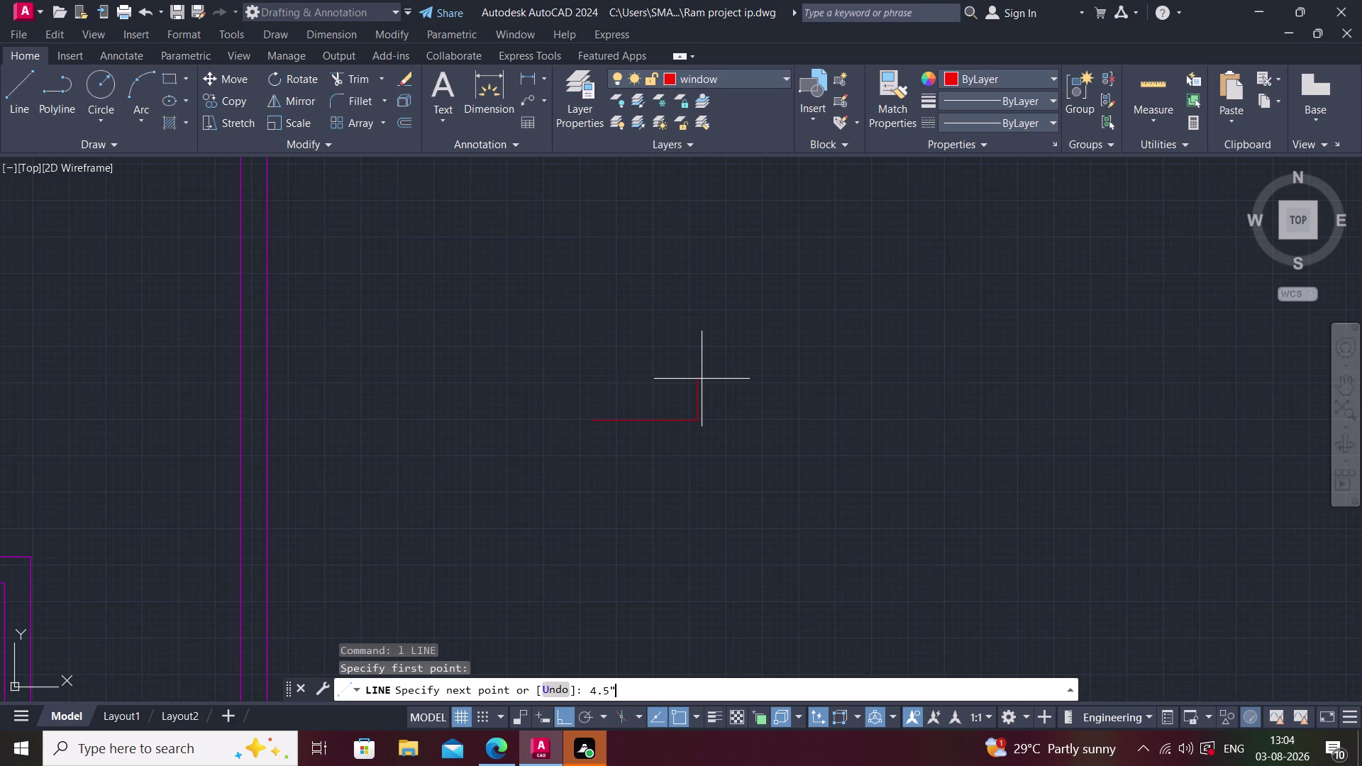
key(space)
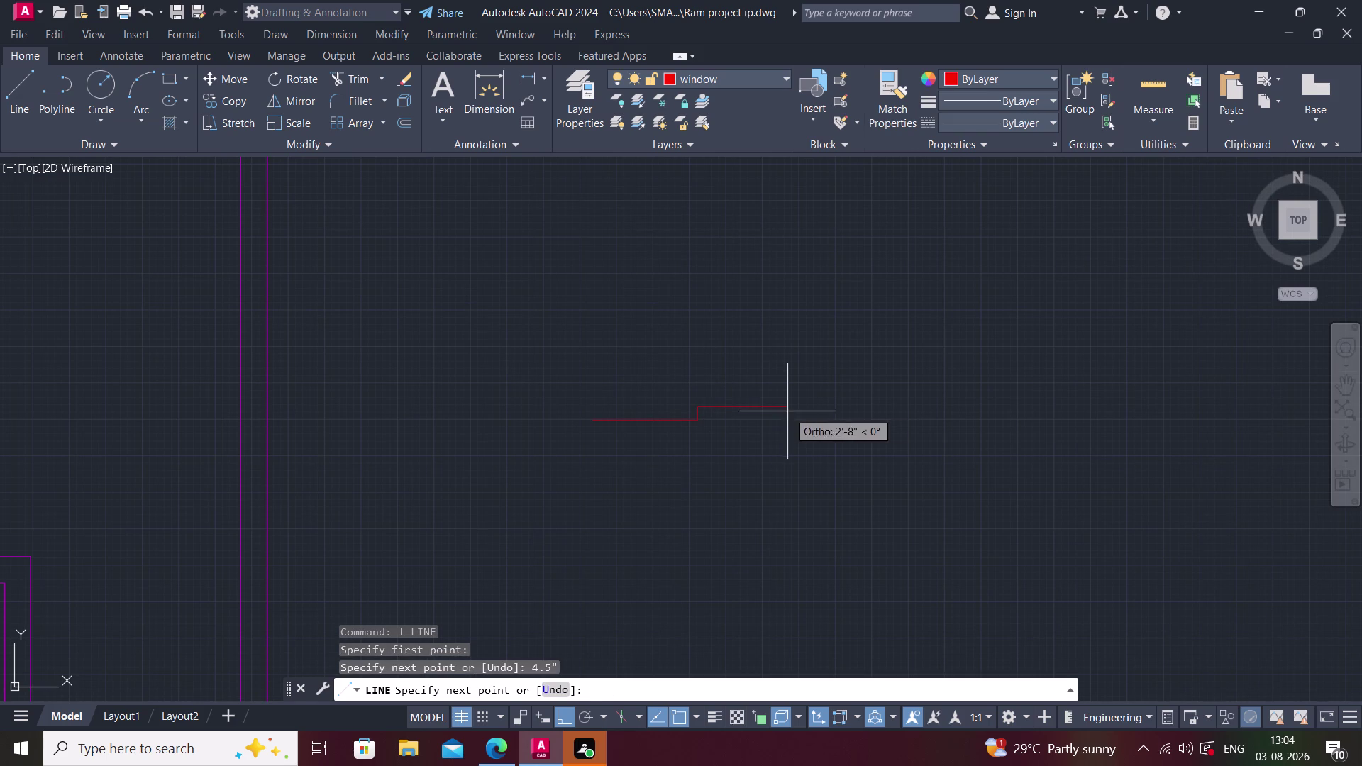
Add a 4.5-inch end tick at the horizontal line's end.
scroll(up, 3)
key(l)
key(space)
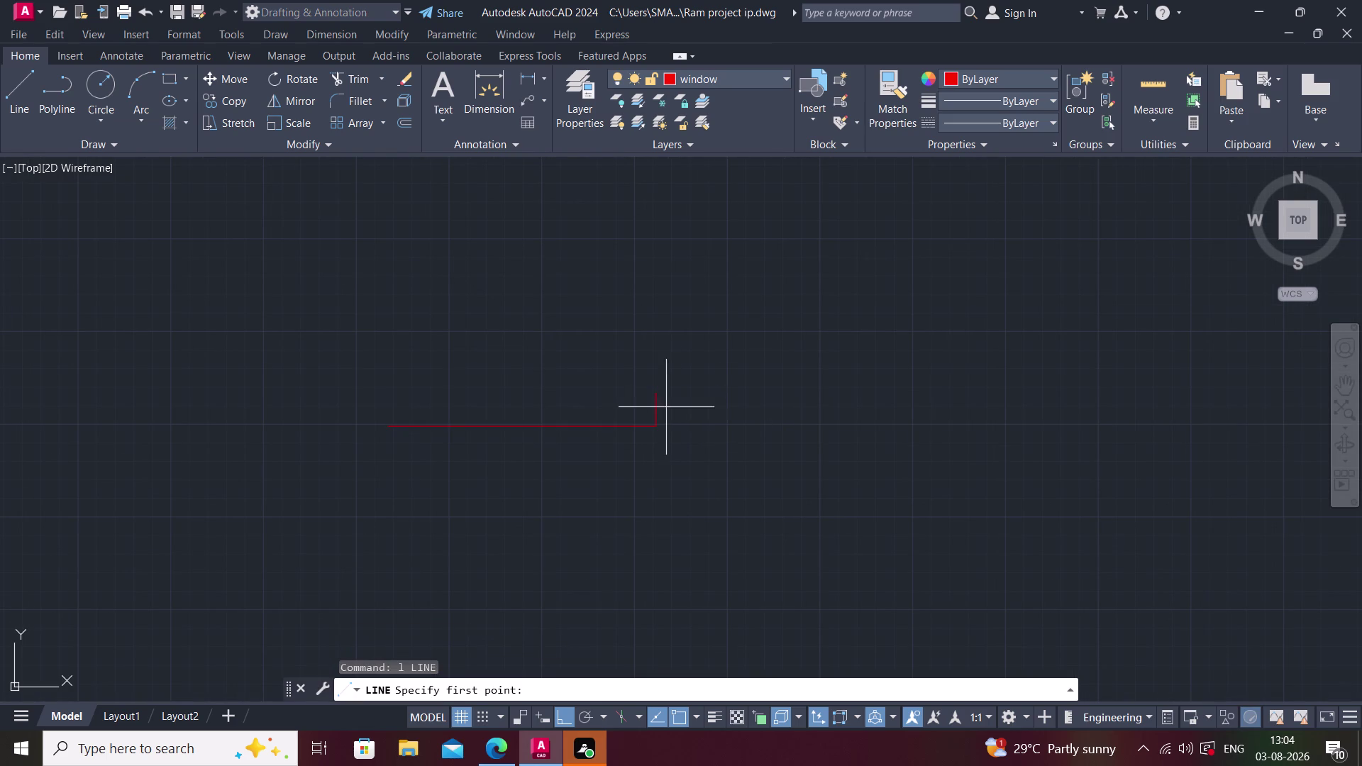
click(660, 427)
text(4)
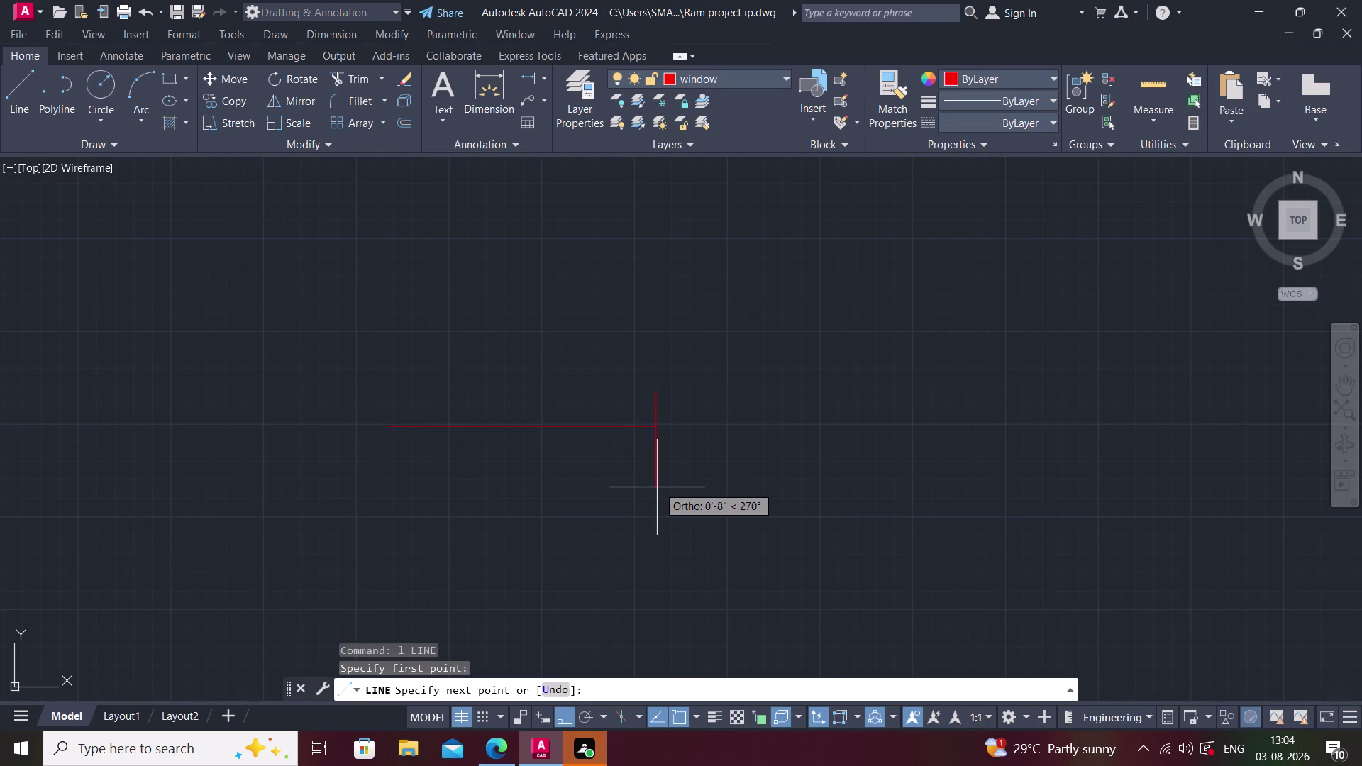
text(.5")
key(Return)
key(Escape)
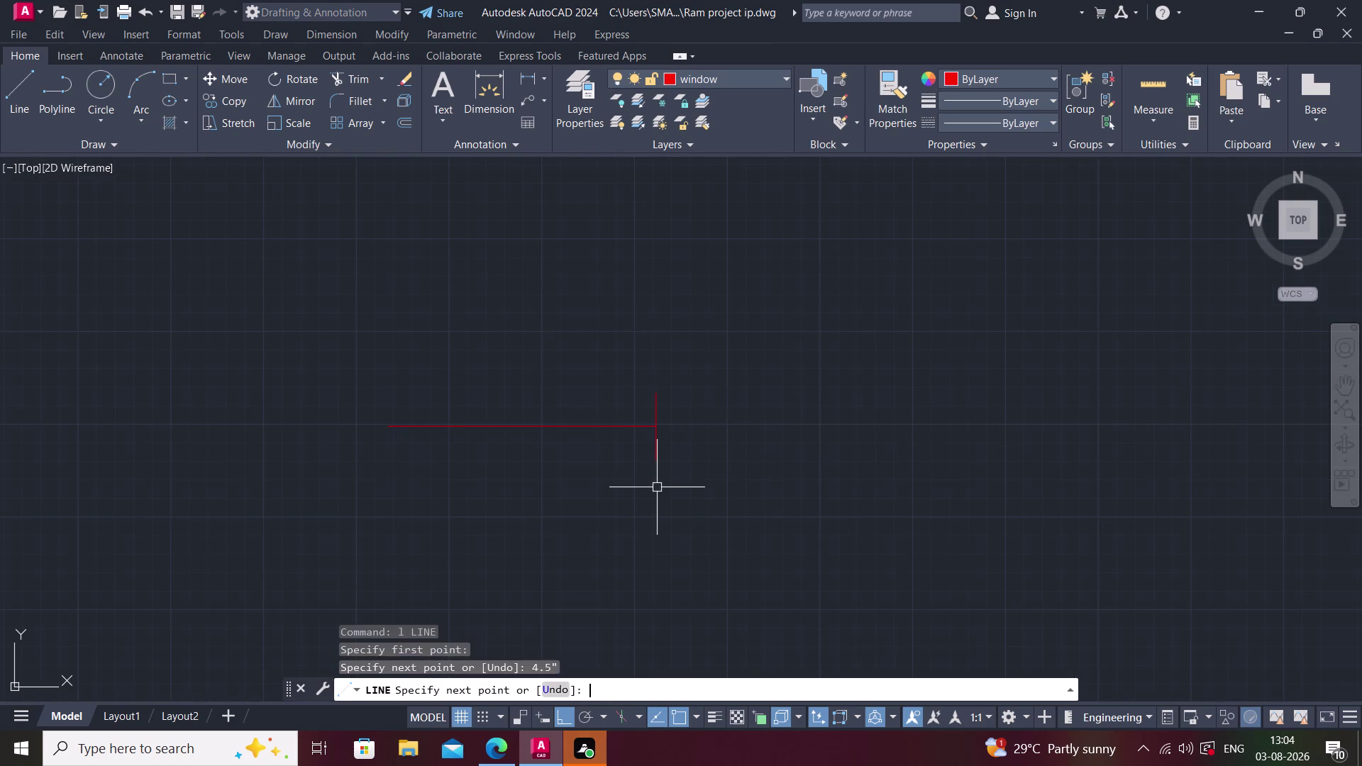
Copy the end ticks to the line's left end.
click(656, 404)
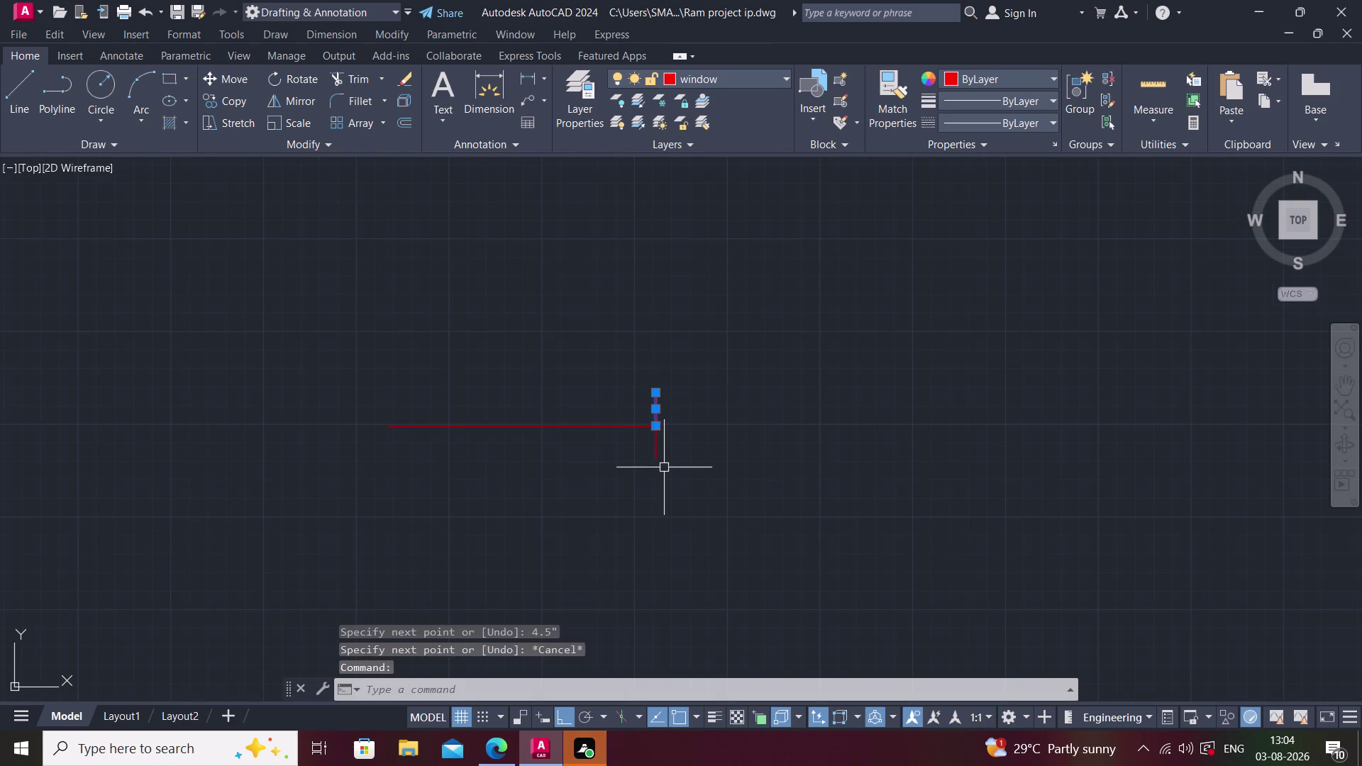
click(654, 451)
text(c)
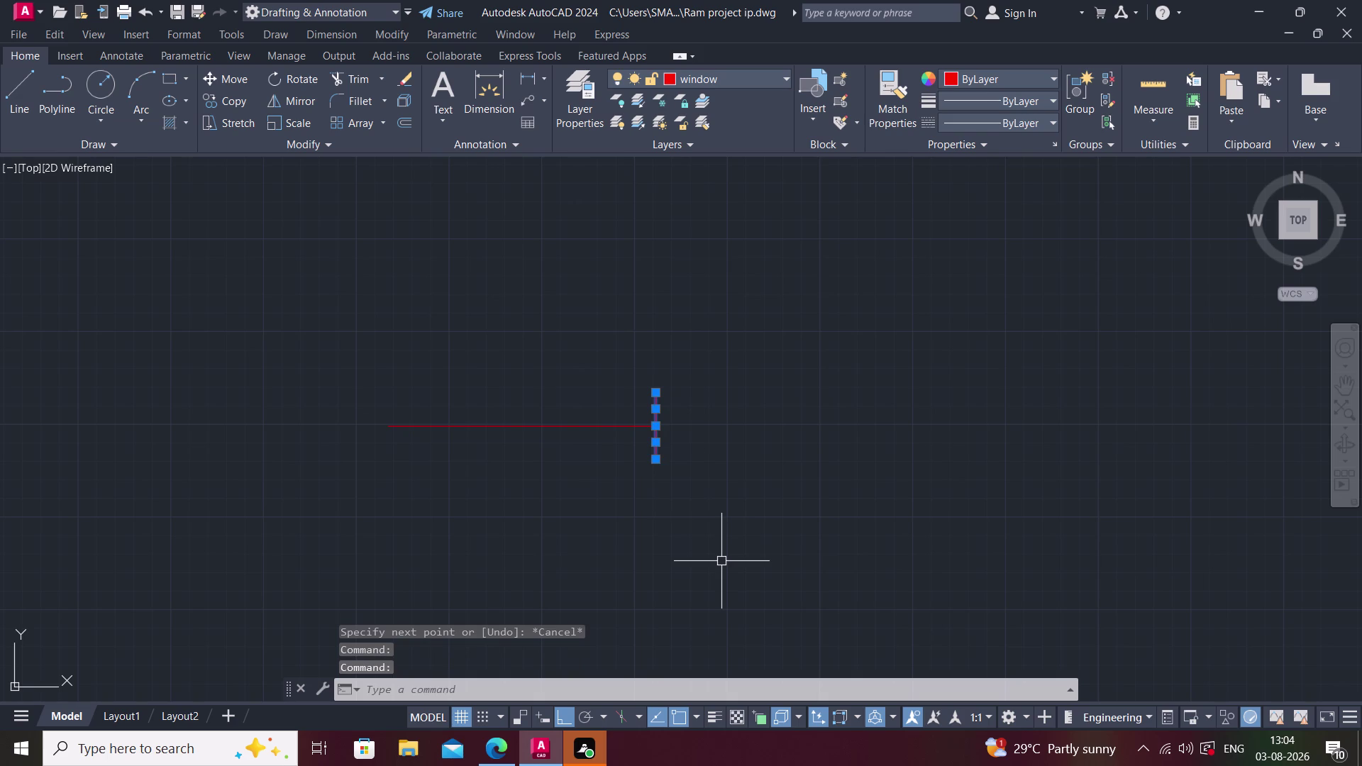
text(o)
key(space)
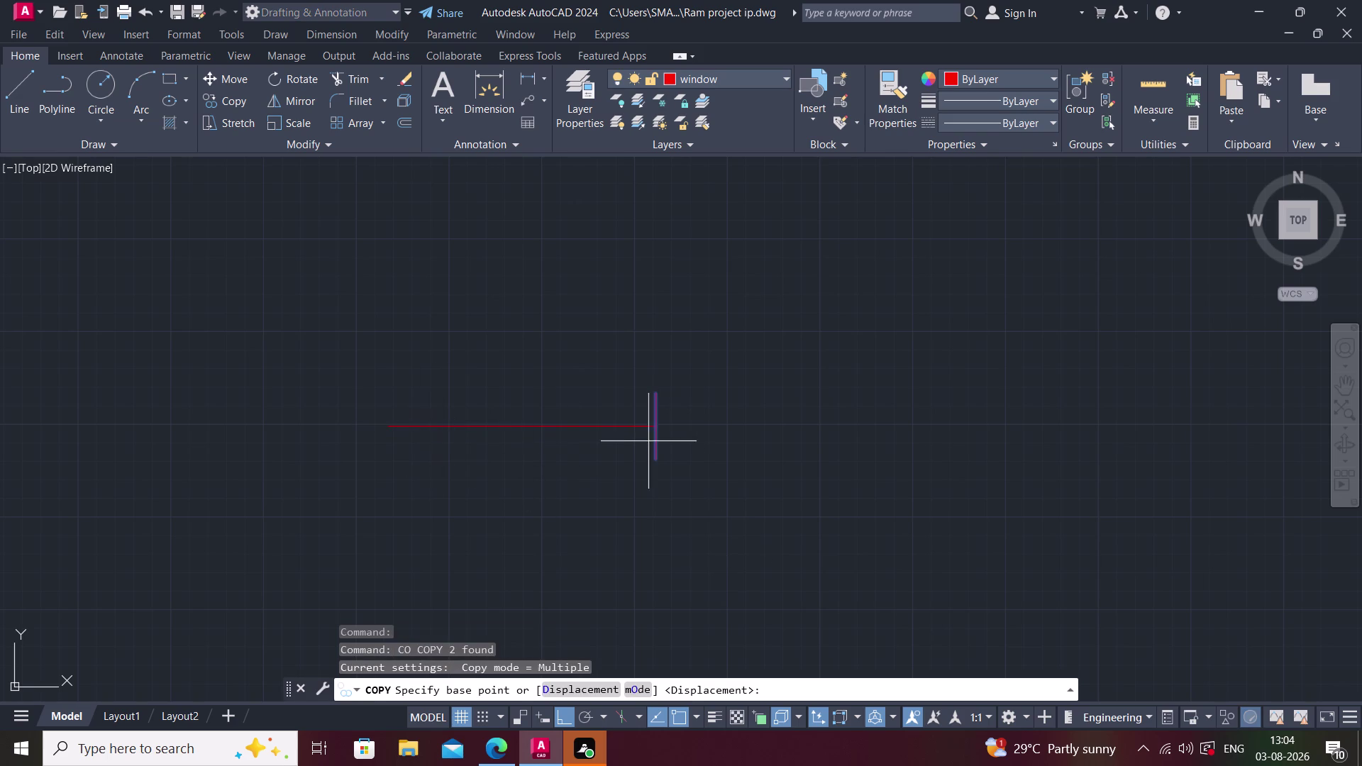
click(656, 427)
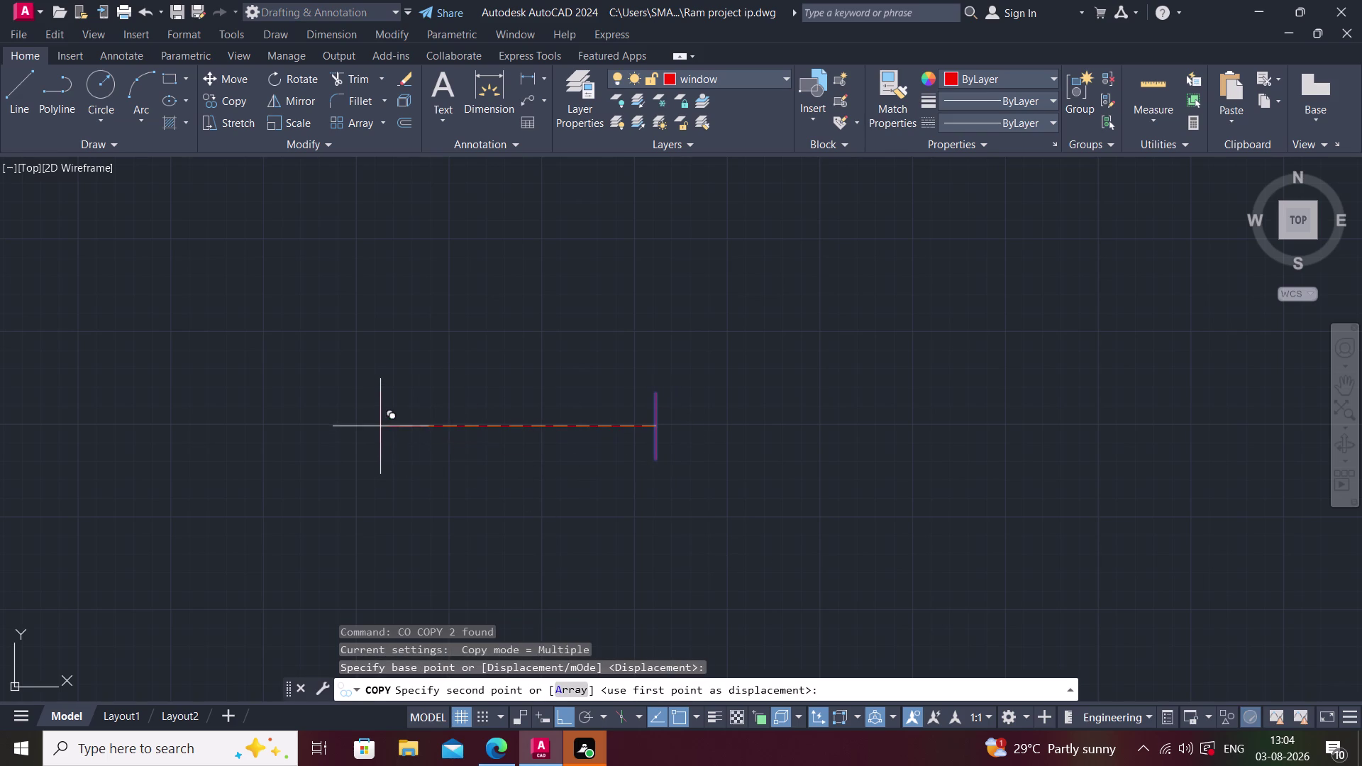
click(389, 426)
key(Escape)
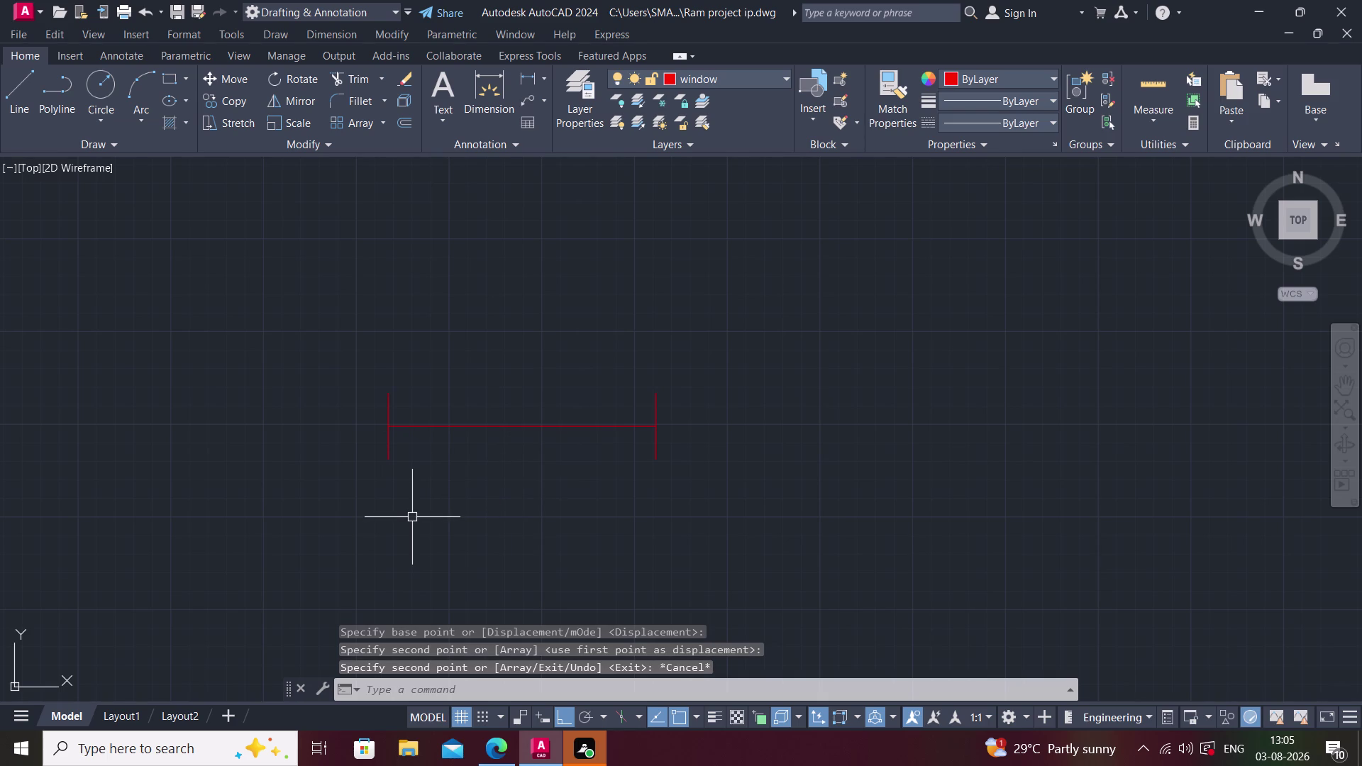
Offset the horizontal line twice at 2 inches to form three parallel lines.
text(o)
key(space)
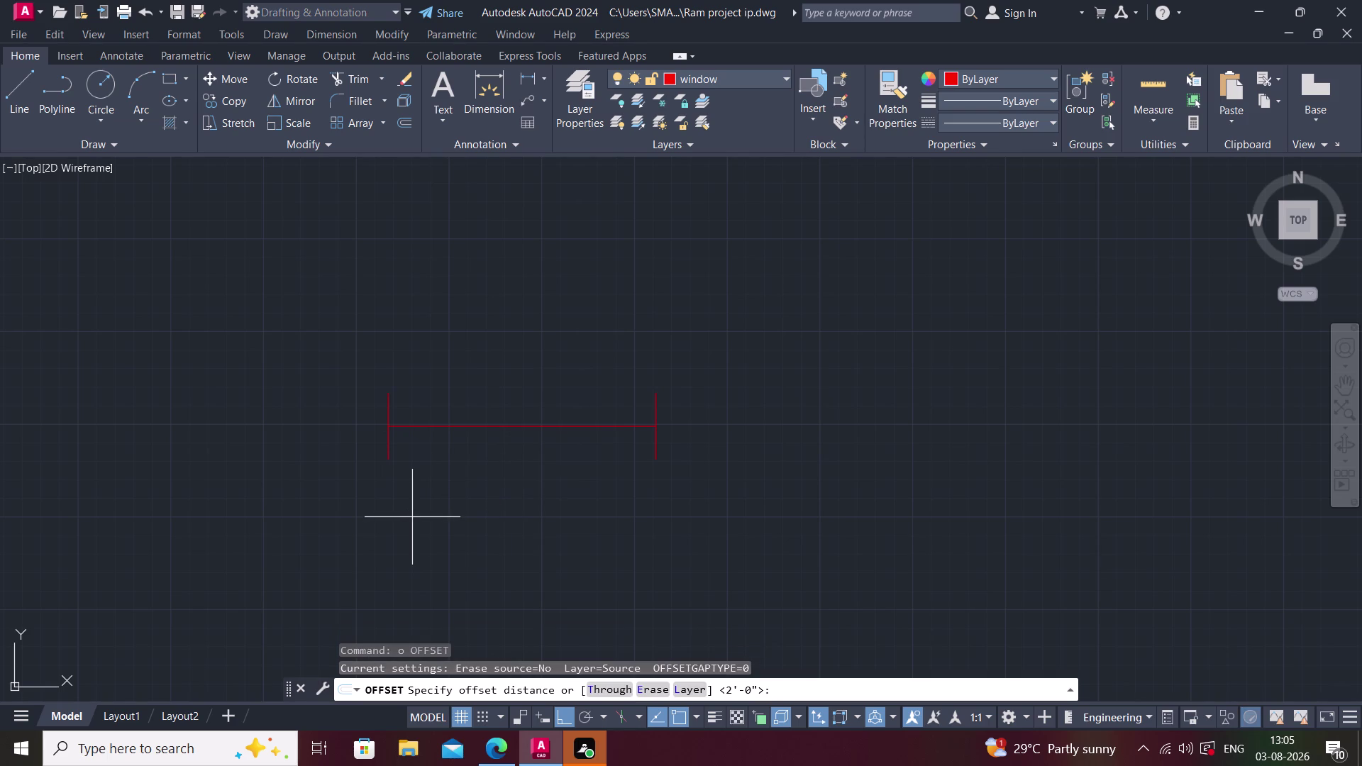
text(2")
key(Return)
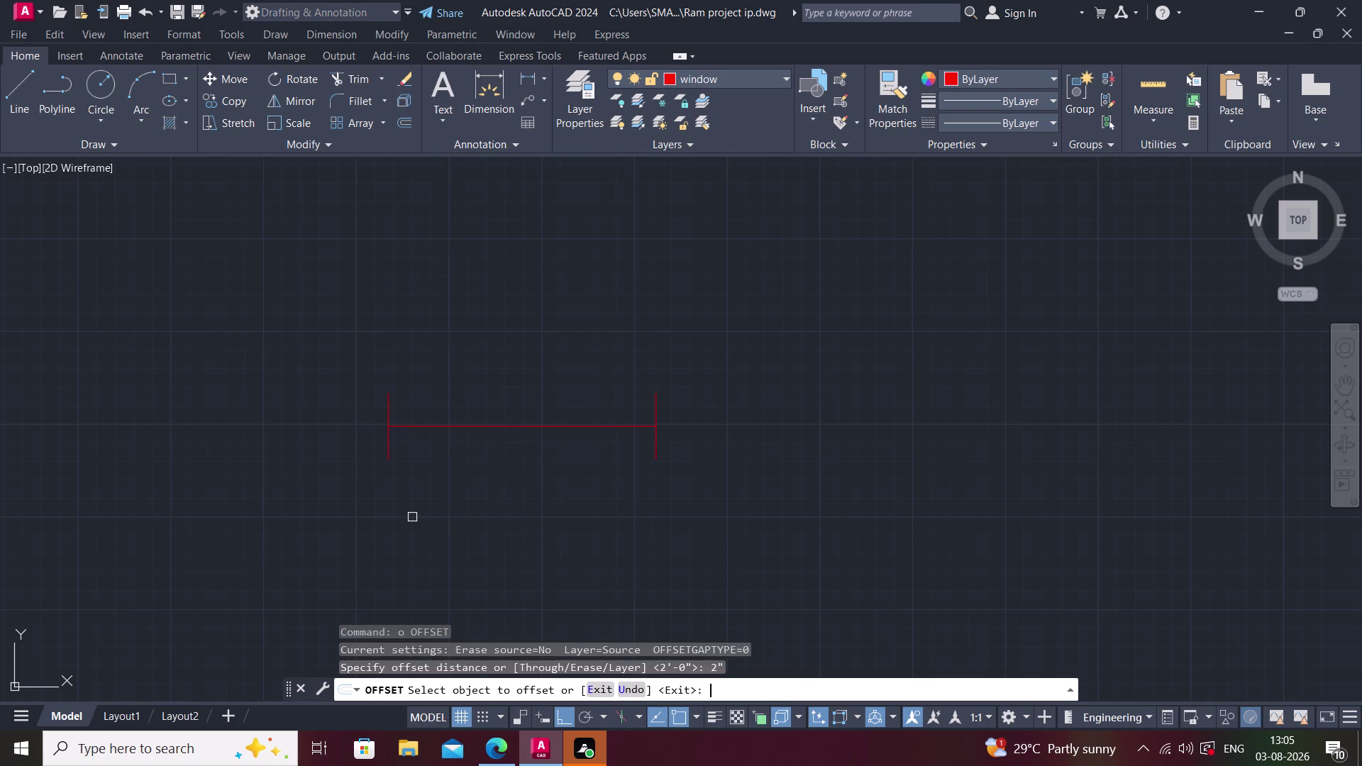
click(490, 429)
click(489, 397)
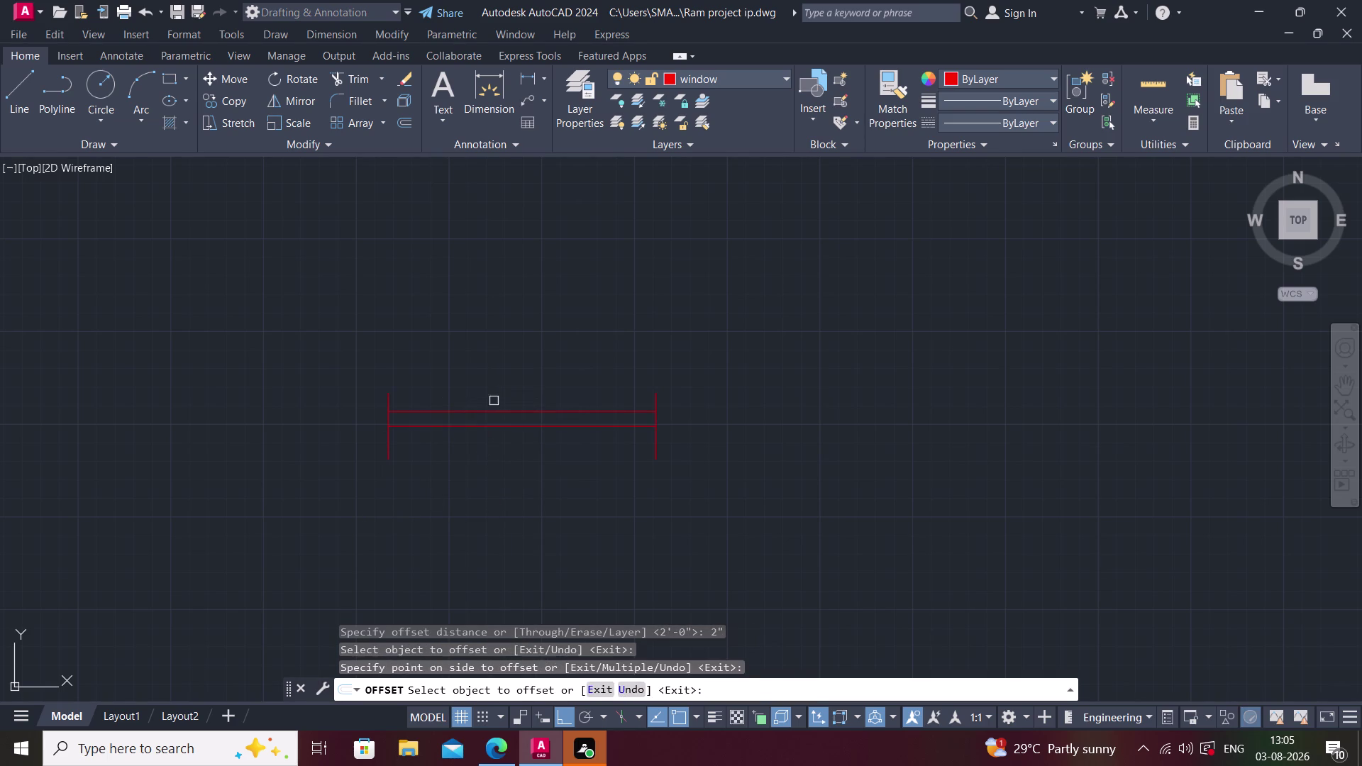
click(502, 426)
click(499, 466)
key(Escape)
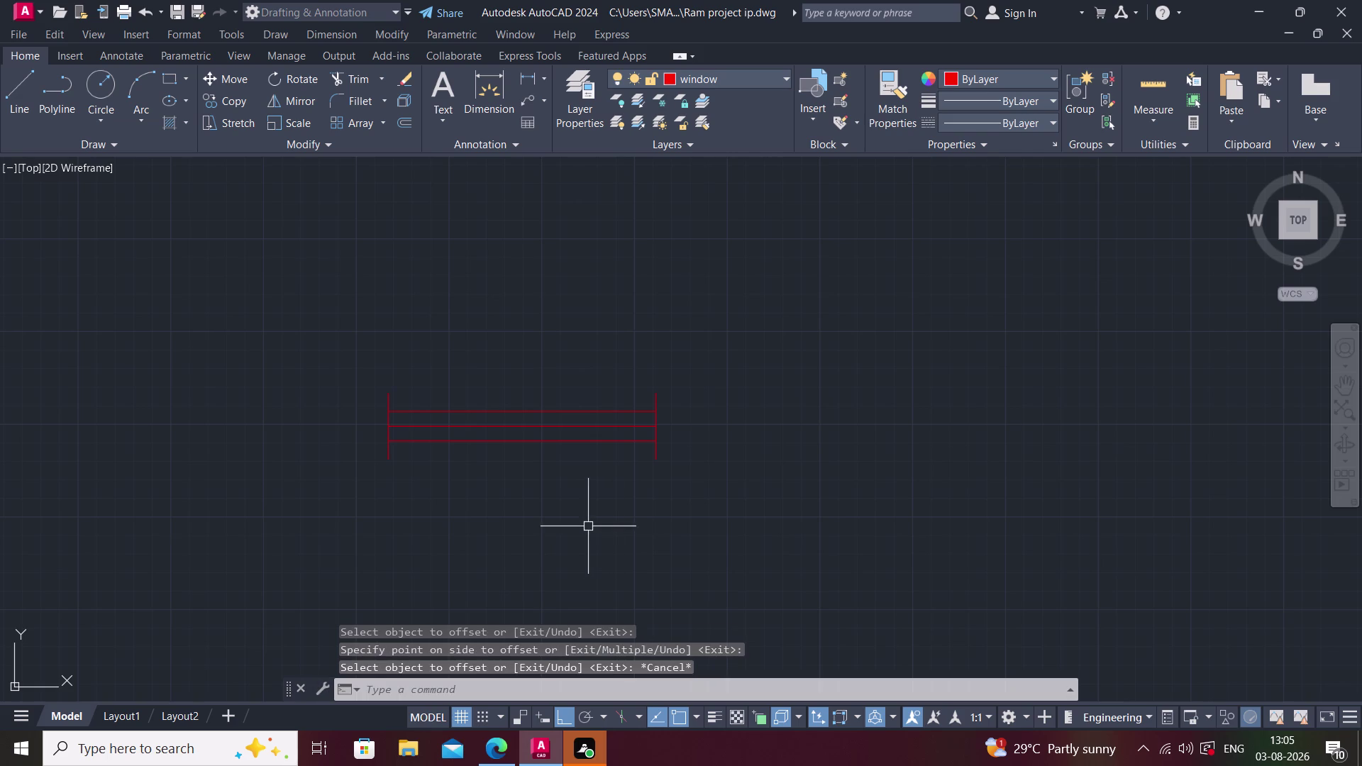
middle_drag(579, 520, 532, 508)
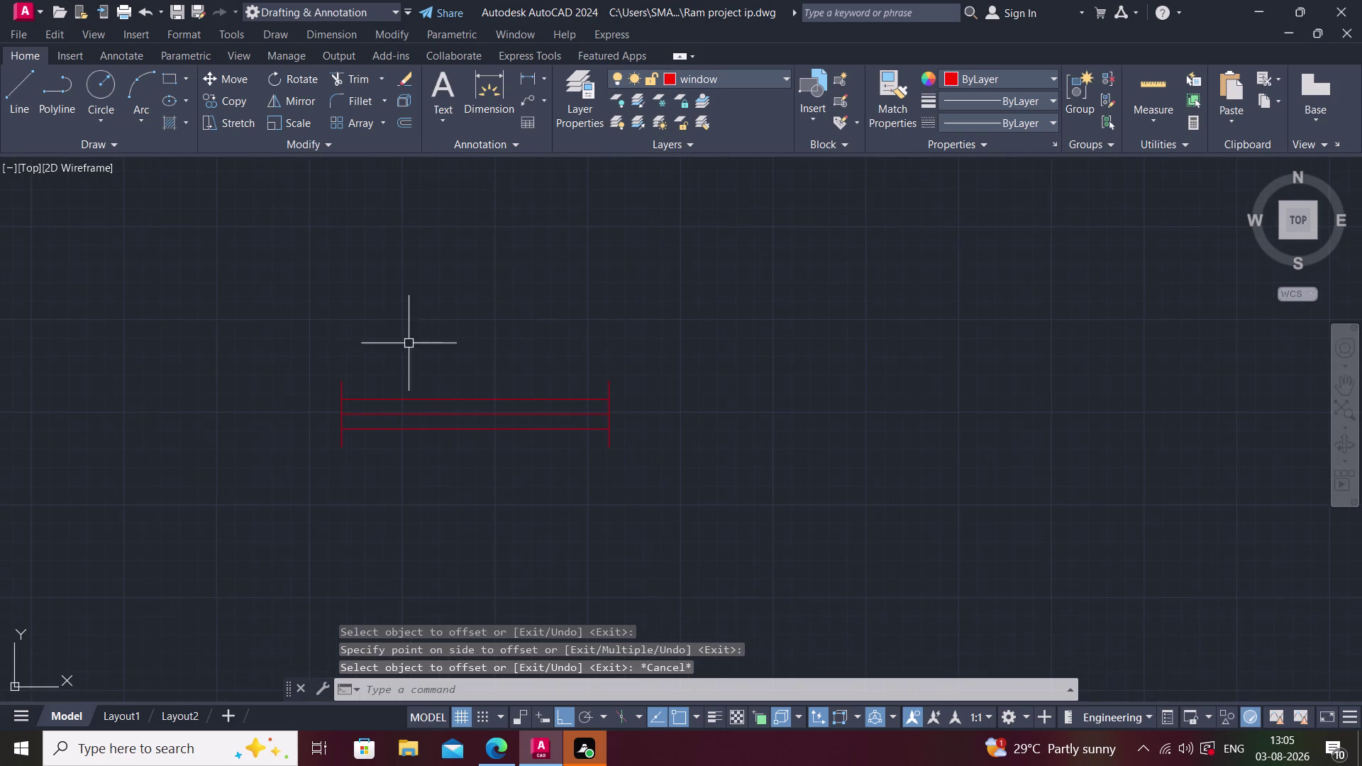
click(346, 291)
click(742, 546)
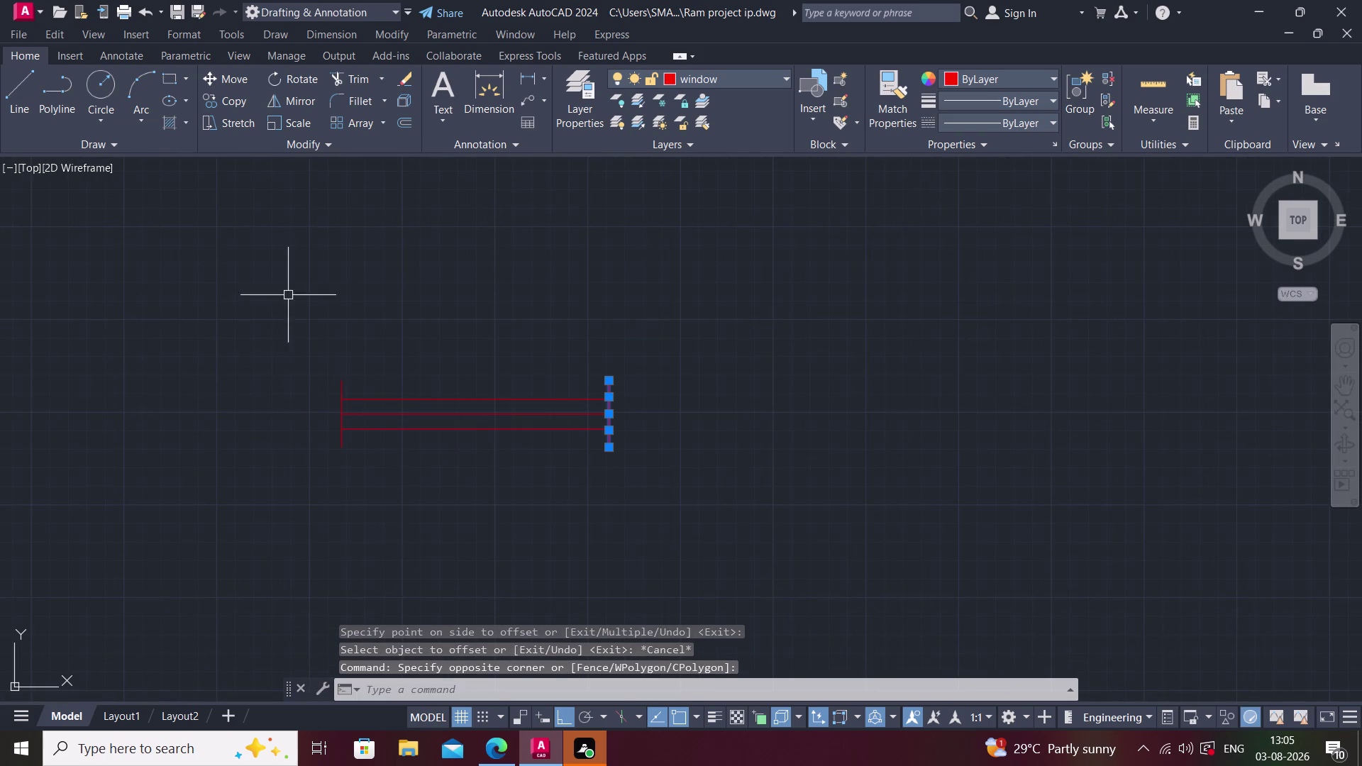
Select the red window symbol and start COPY with a base point on its top line.
drag(250, 263, 260, 269)
click(766, 590)
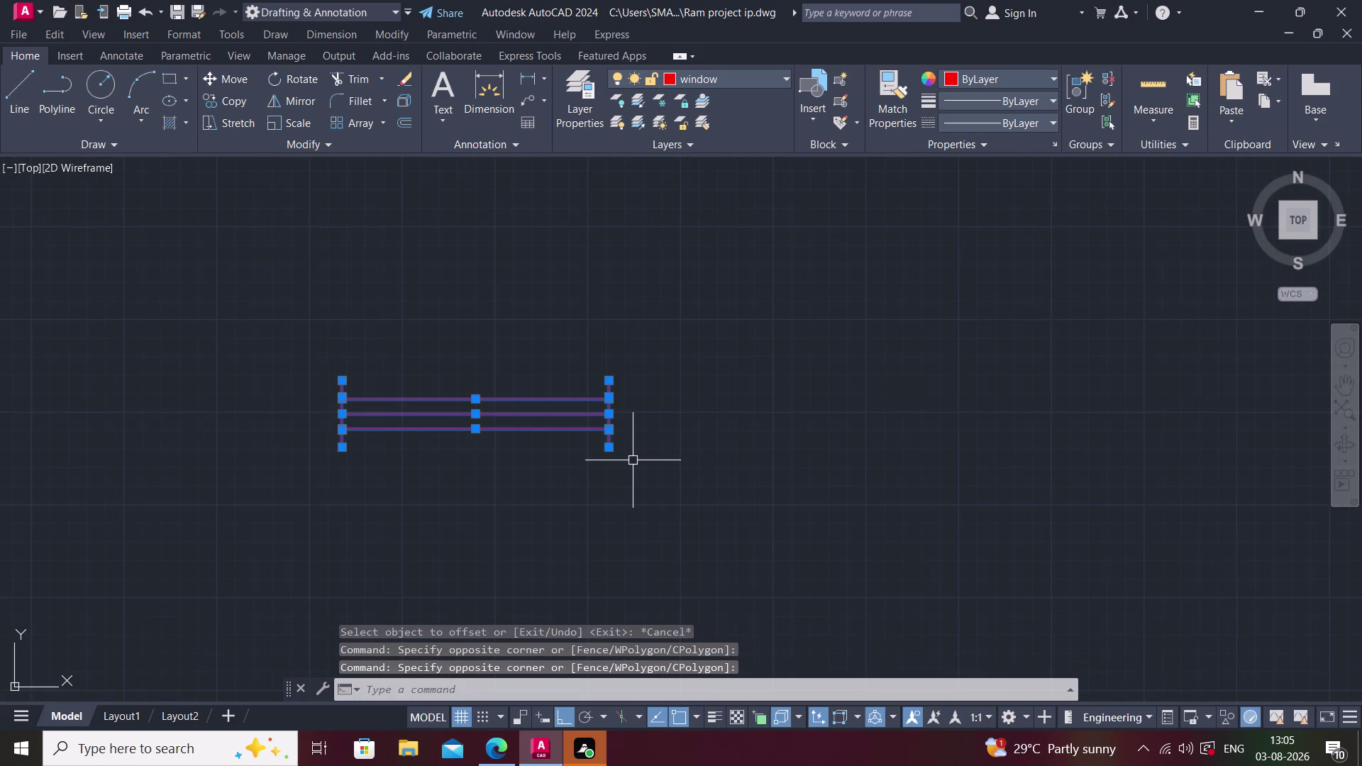
text(co)
key(space)
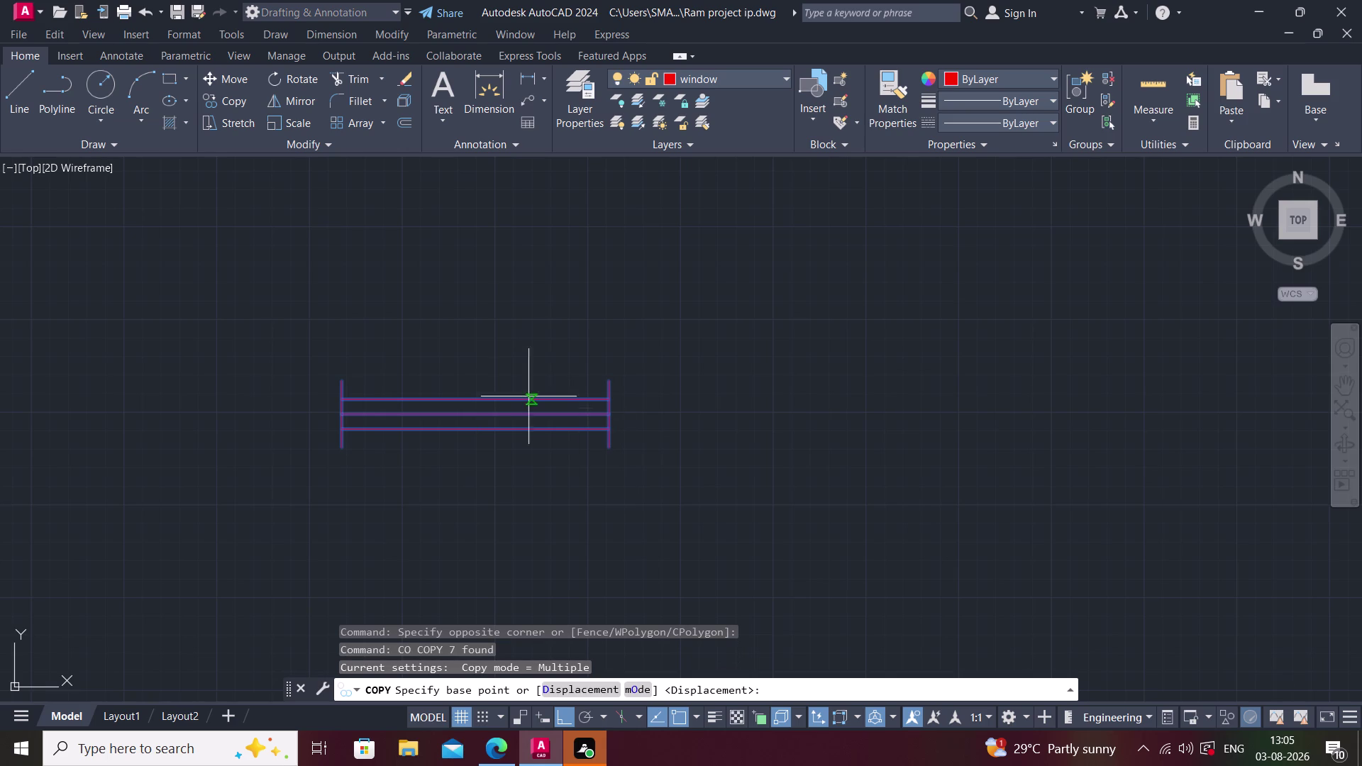
click(478, 413)
With Ortho off, place a first window copy in the top wall.
scroll(down, 3)
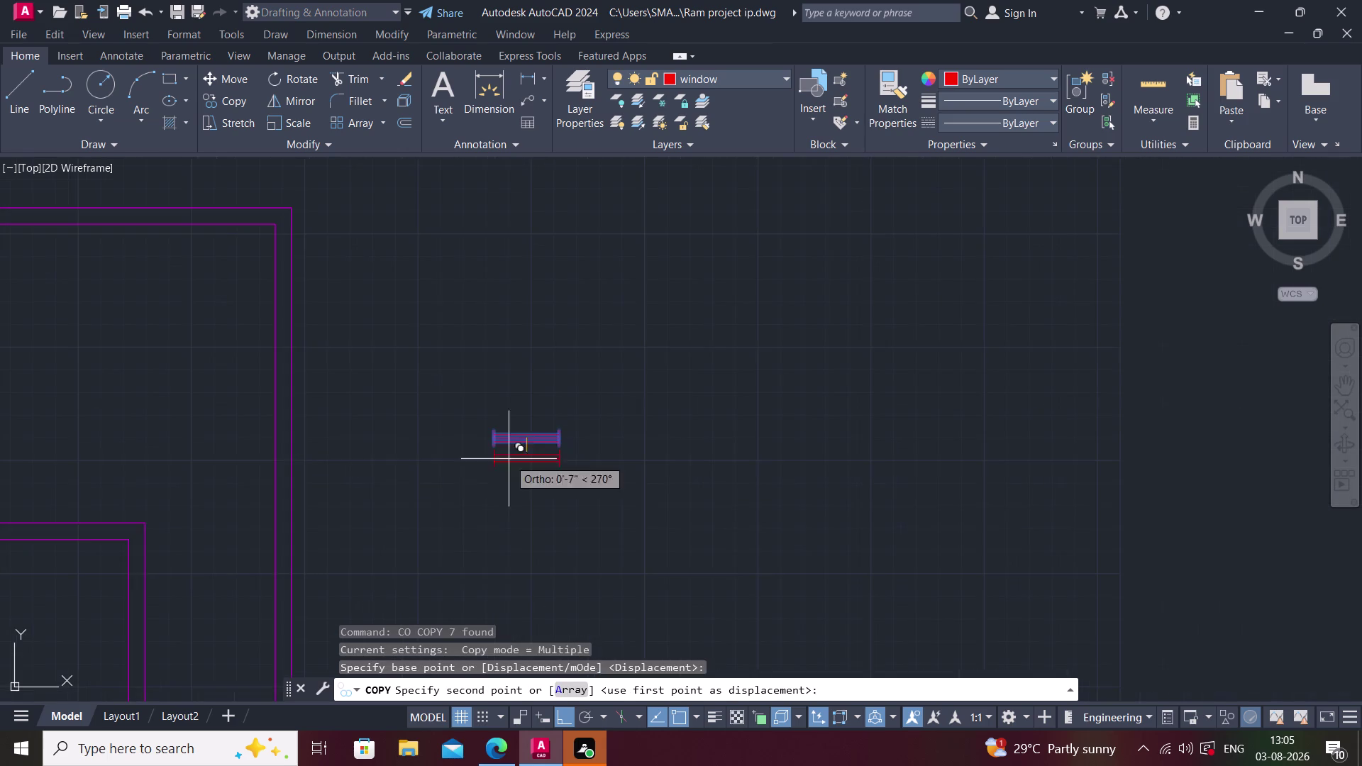
middle_drag(382, 459, 616, 577)
scroll(down, 3)
middle_drag(240, 583, 345, 512)
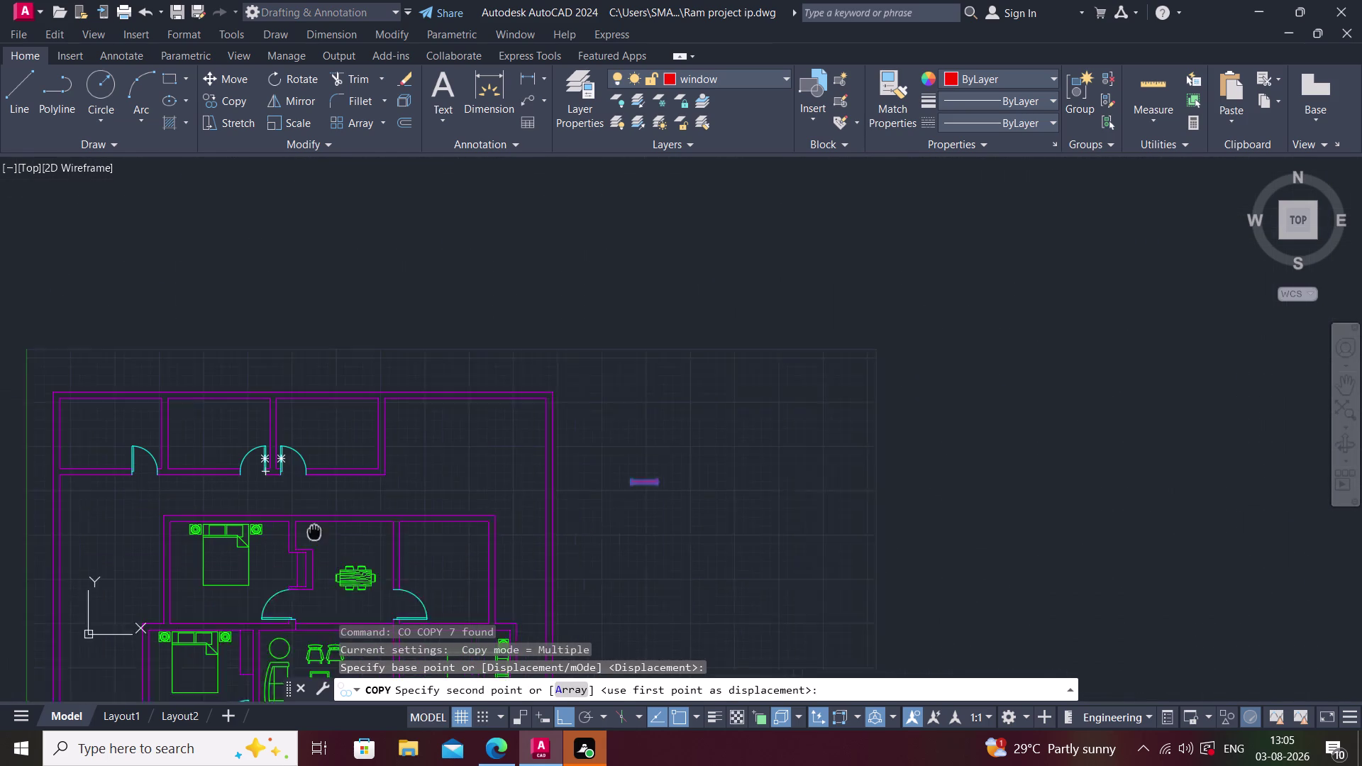
middle_drag(345, 513, 353, 507)
key(F8)
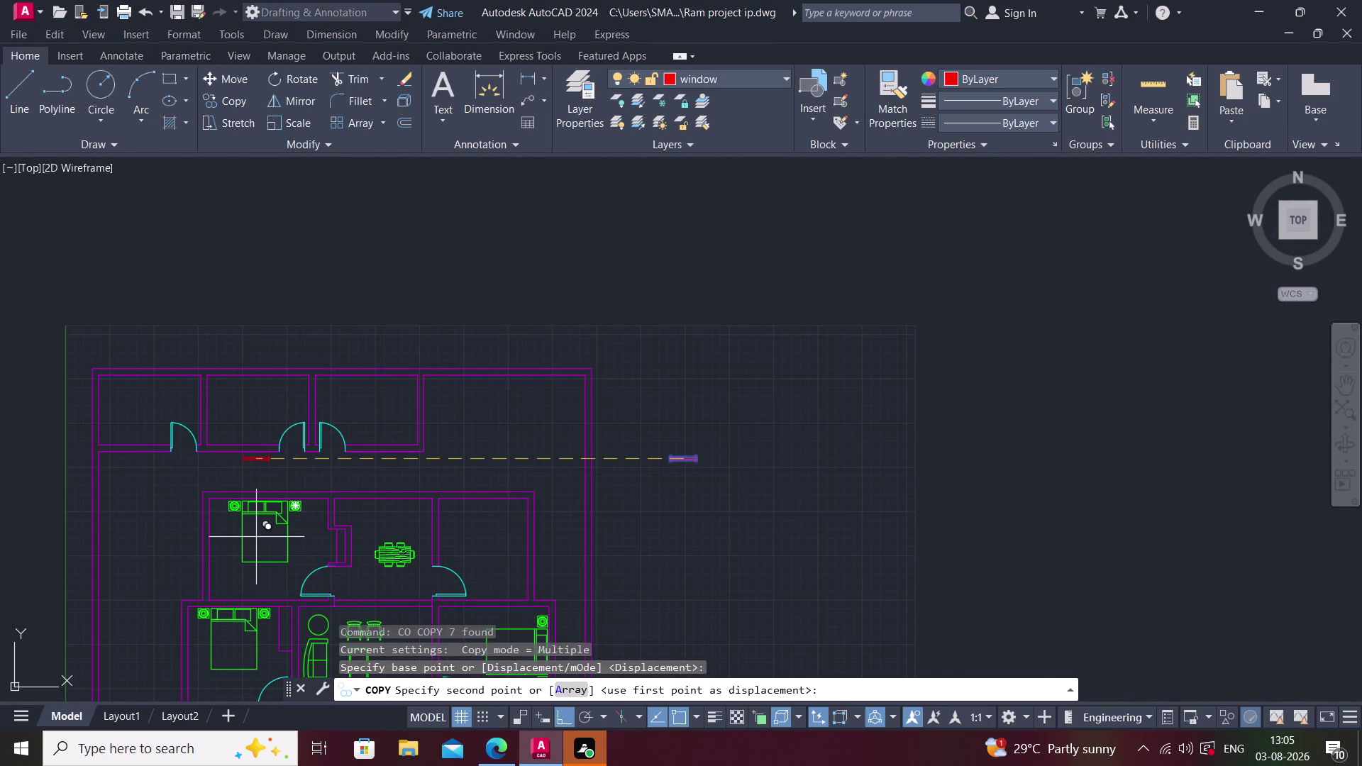
scroll(up, 3)
scroll(up, 3)
middle_drag(261, 483, 303, 431)
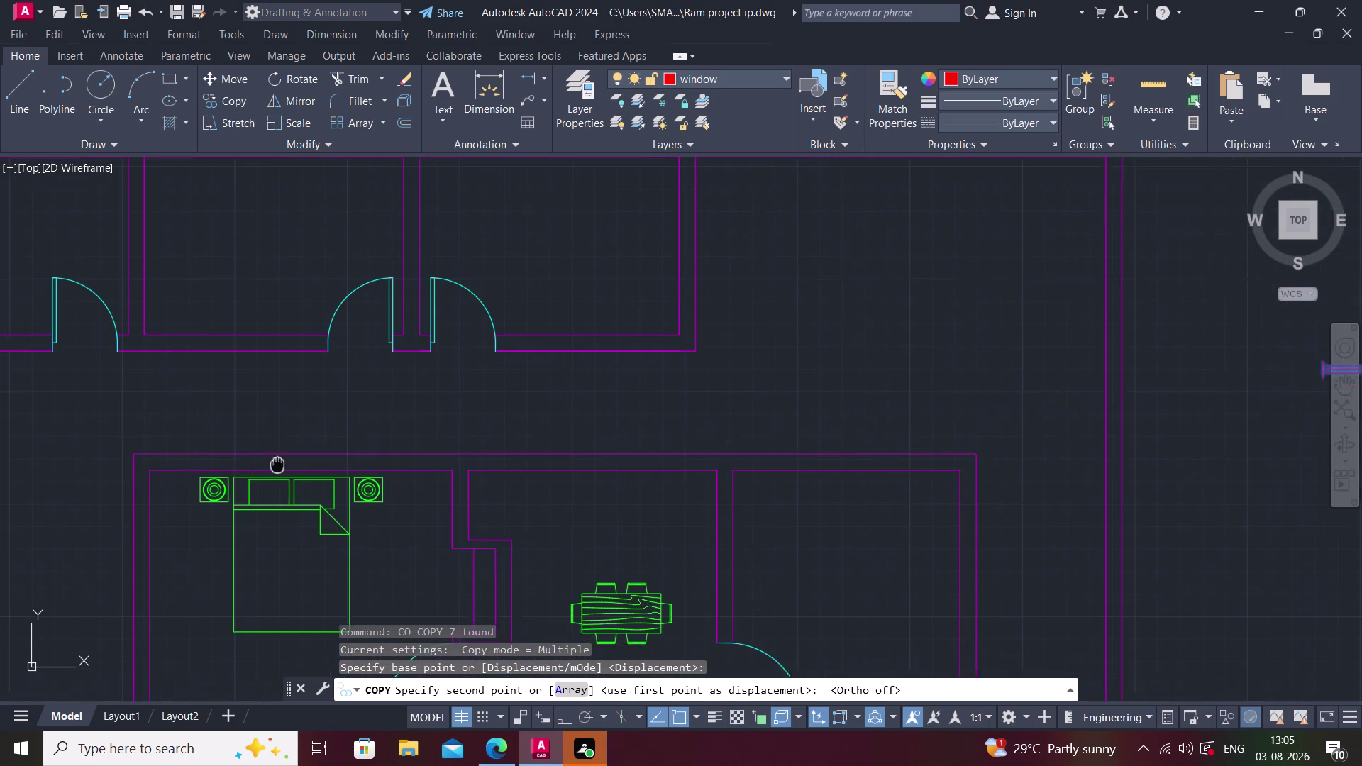
middle_drag(303, 430, 450, 371)
scroll(down, 3)
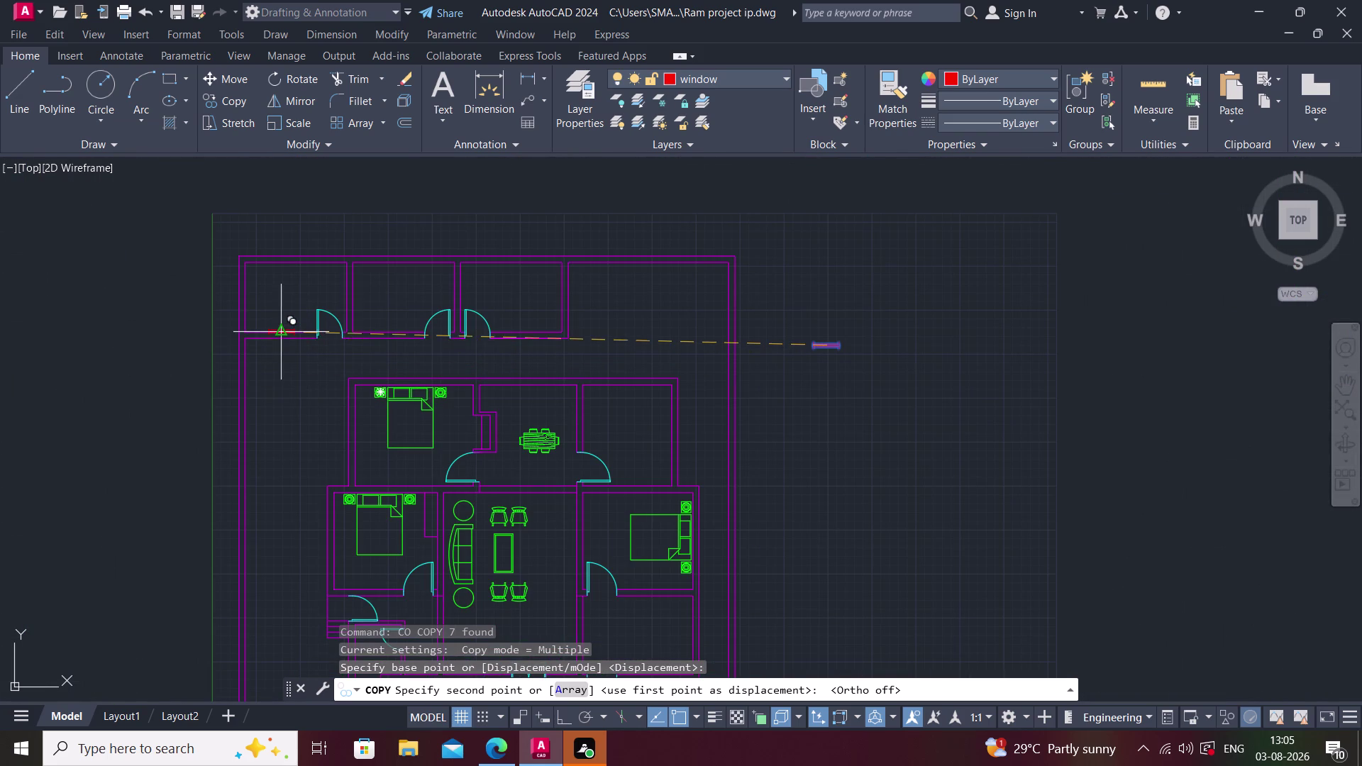
scroll(up, 3)
scroll(up, 3)
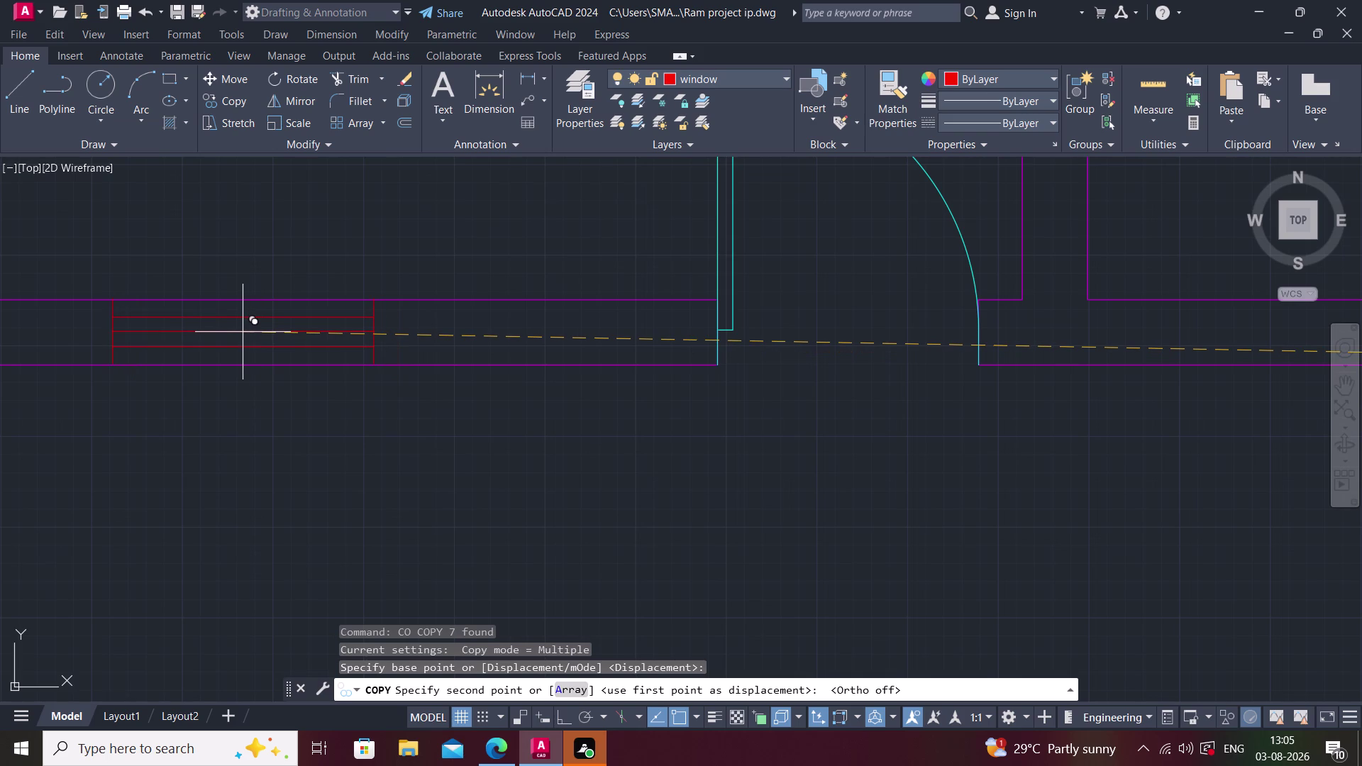
click(241, 333)
Undo the misplaced copy and place the window in the opening near the top doors.
scroll(down, 3)
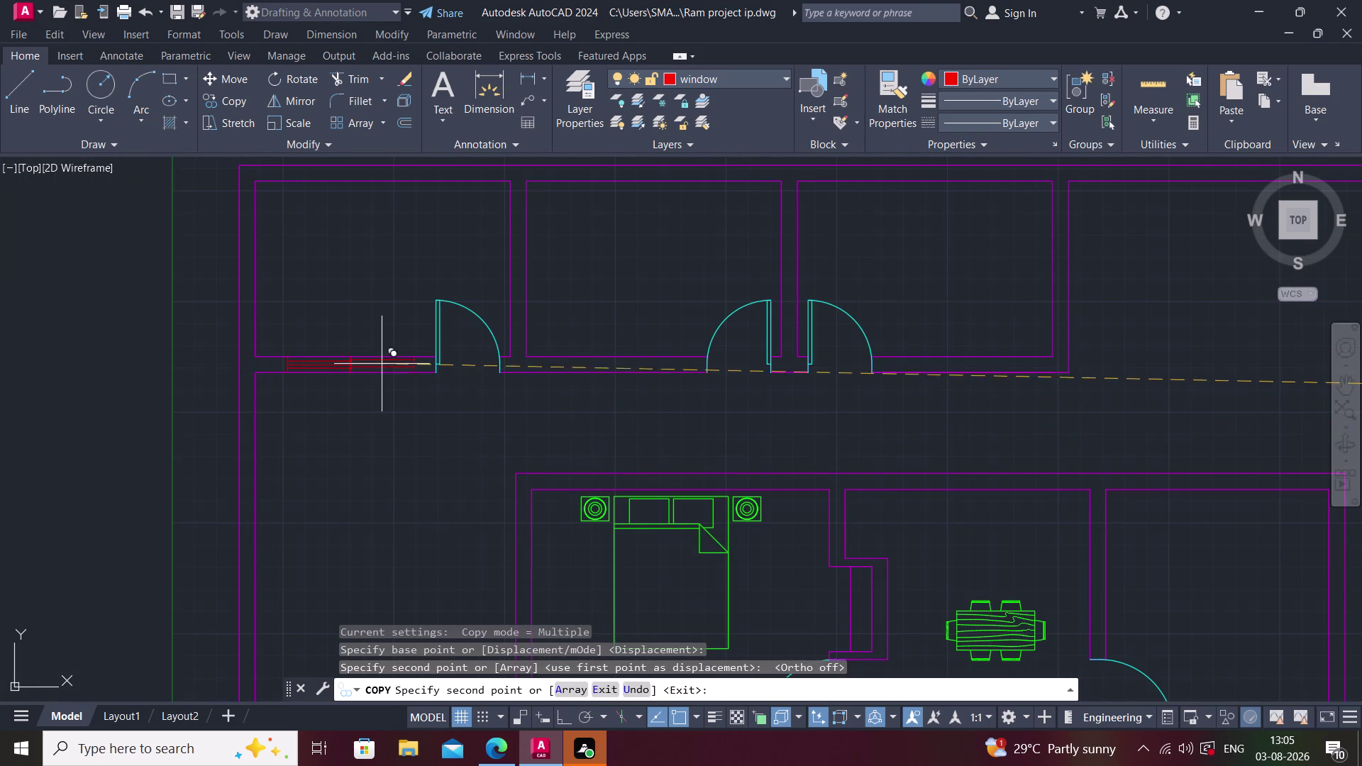
key(ctrl+z)
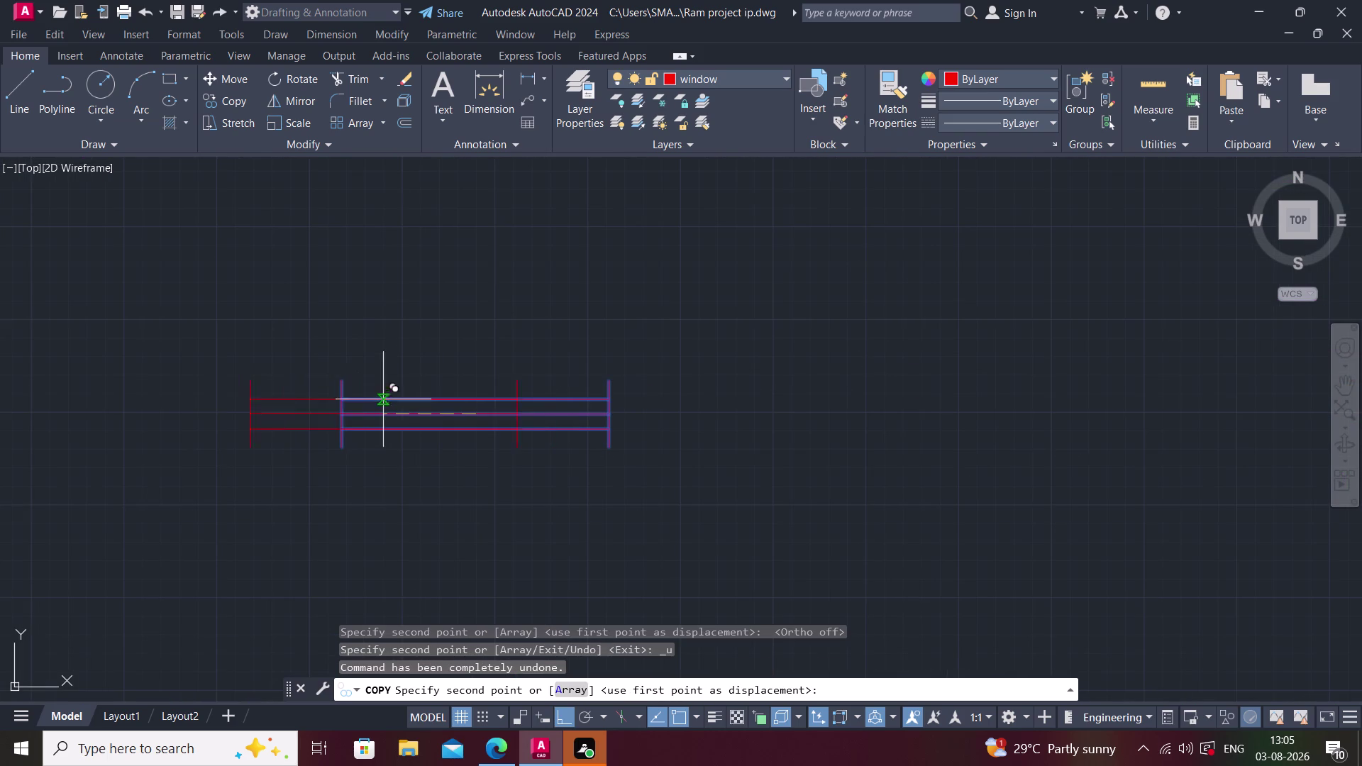
scroll(down, 3)
middle_drag(326, 382, 947, 341)
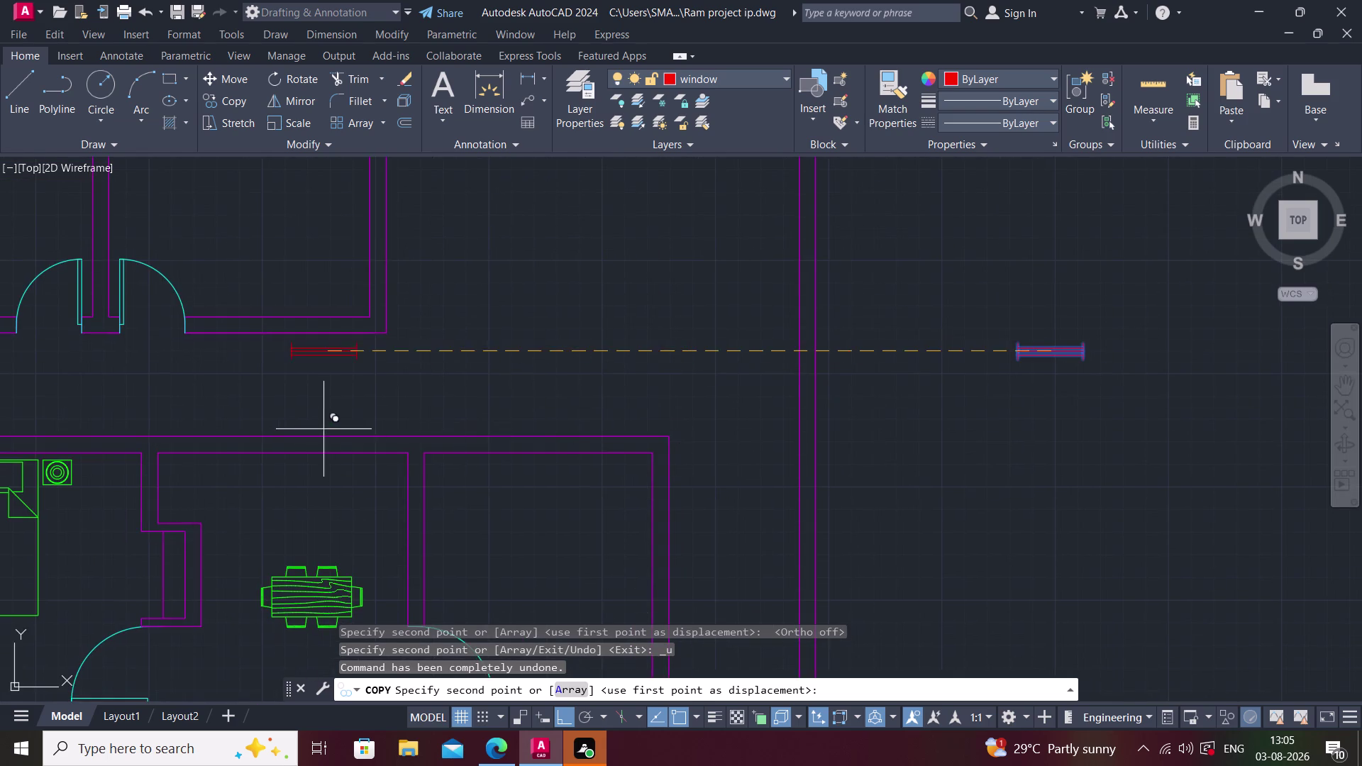
scroll(down, 3)
middle_drag(345, 438, 749, 517)
scroll(up, 3)
scroll(up, 3)
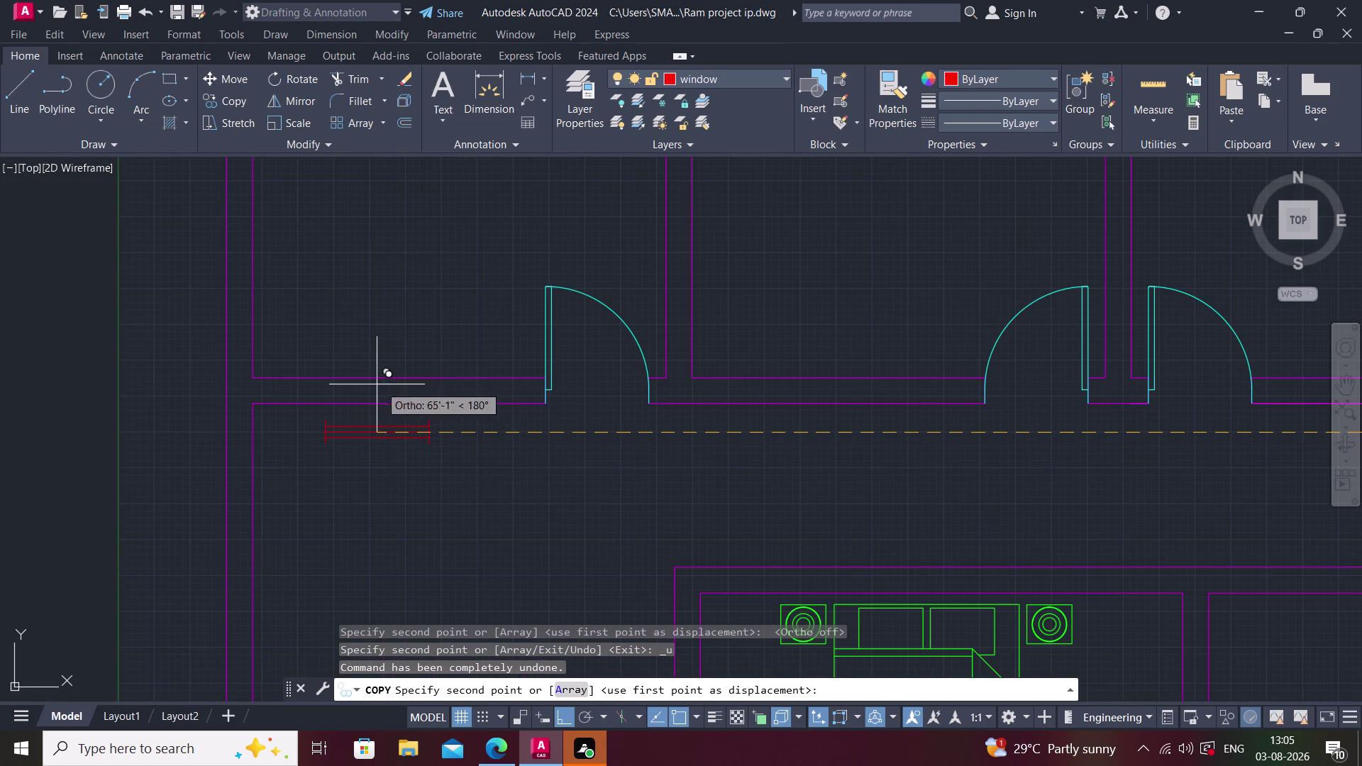
key(F8)
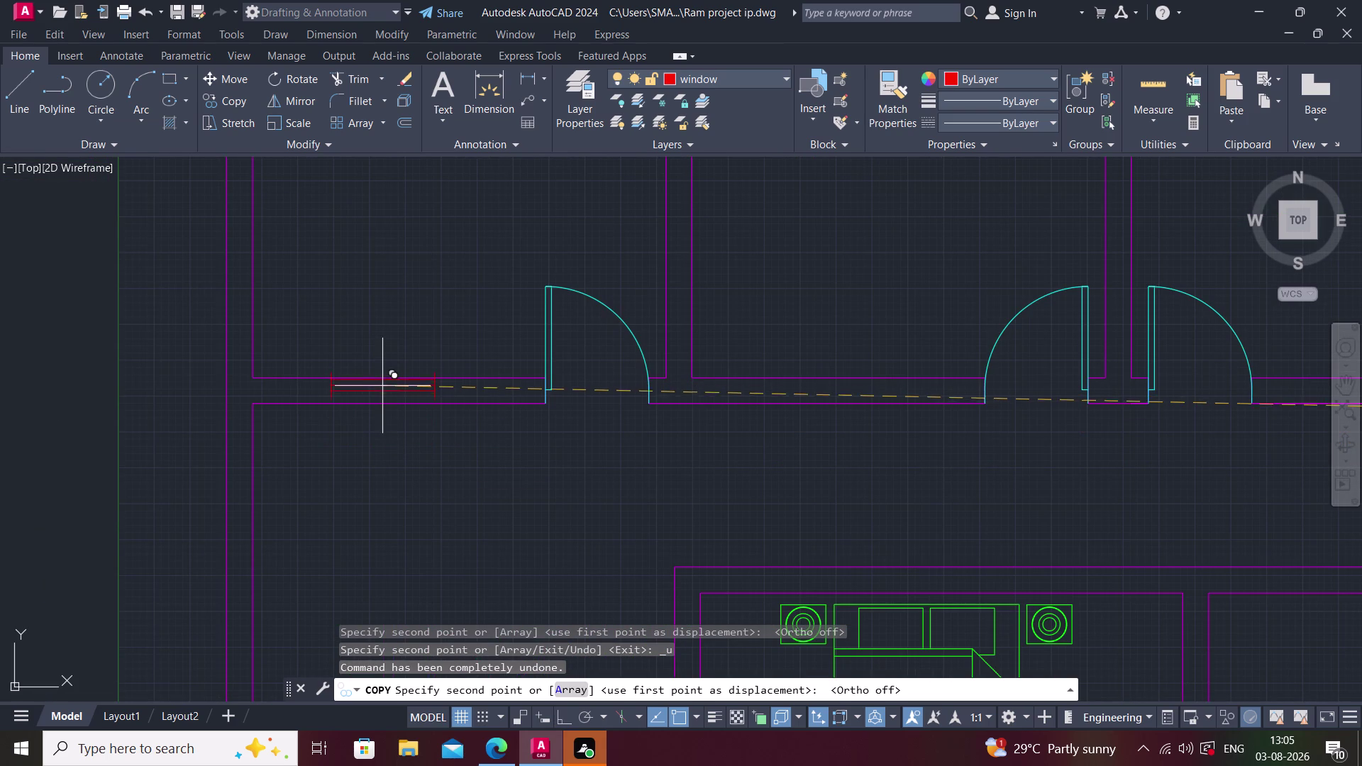
scroll(up, 3)
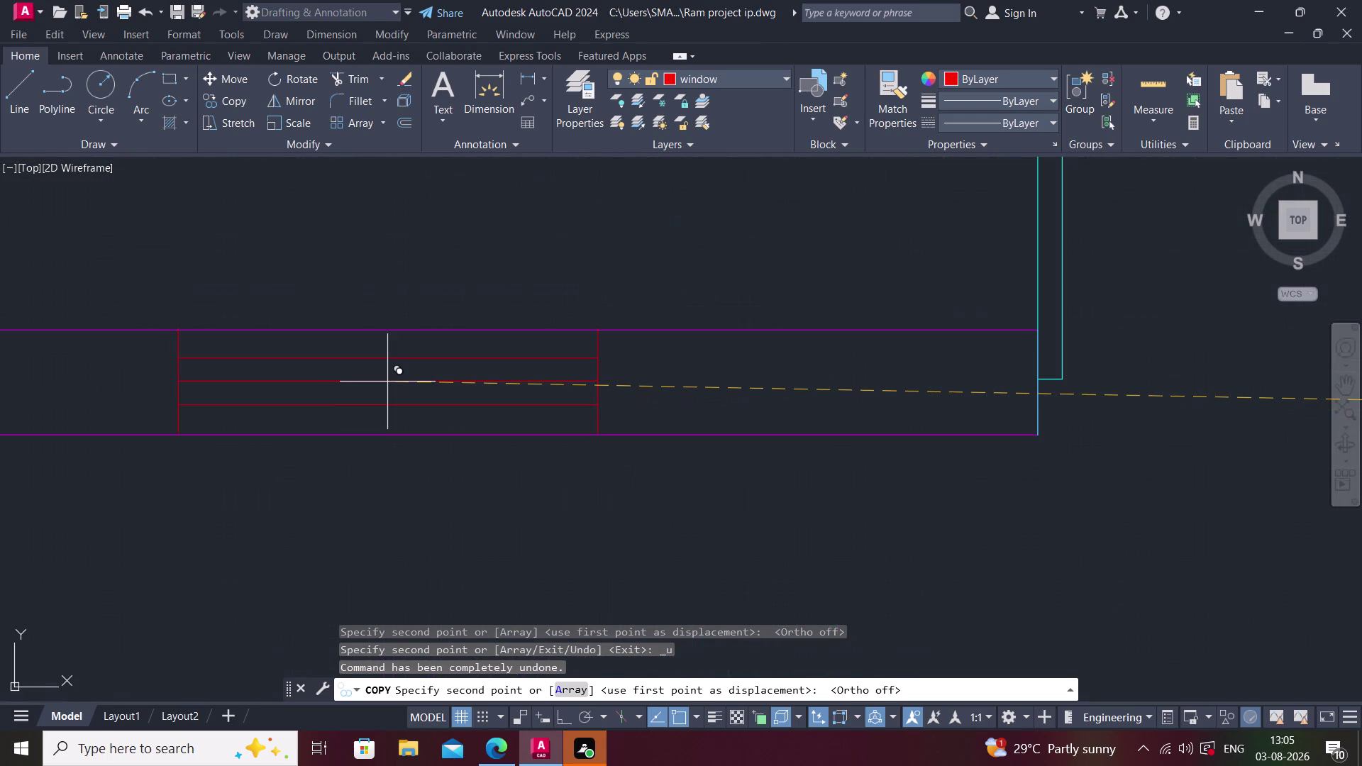
scroll(up, 3)
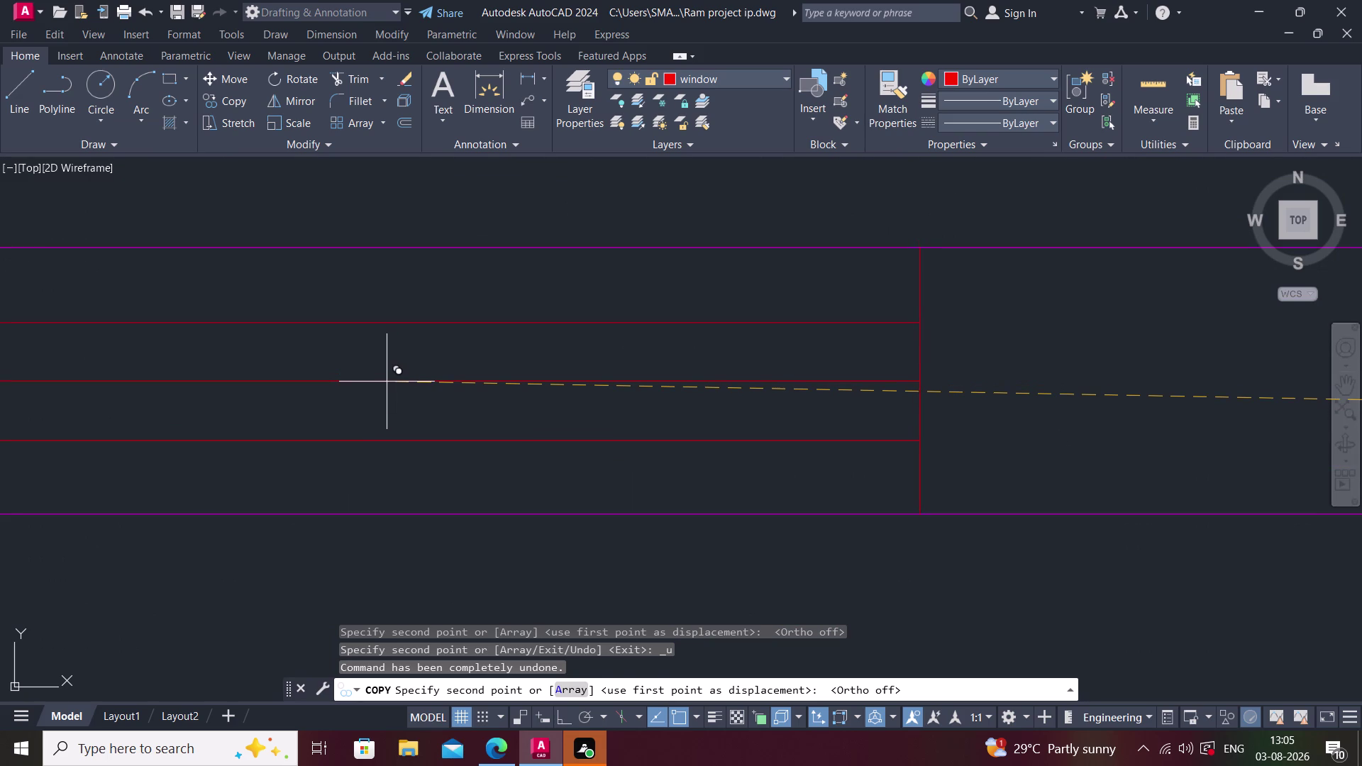
click(387, 381)
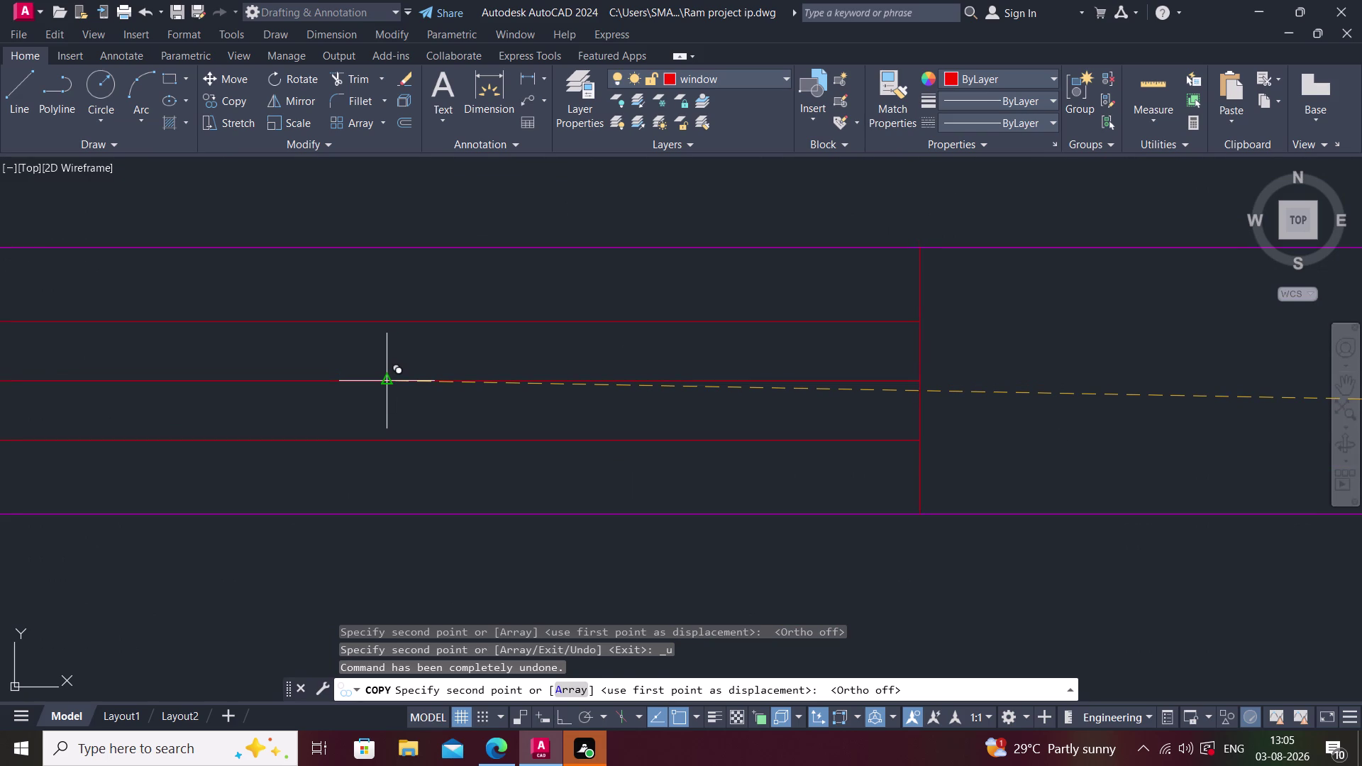
Place a window copy in the next opening along the top wall.
scroll(down, 3)
scroll(down, 3)
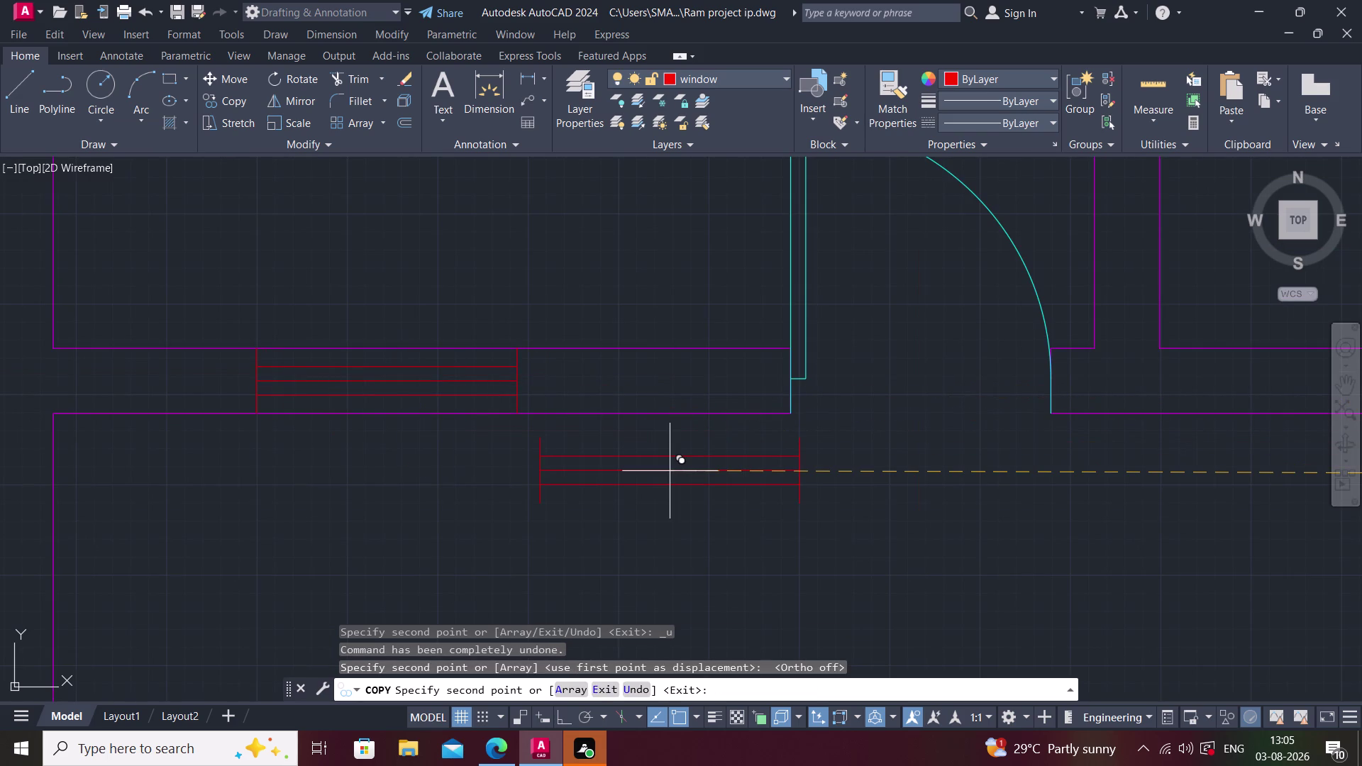
middle_drag(701, 461, 458, 480)
middle_drag(763, 446, 716, 446)
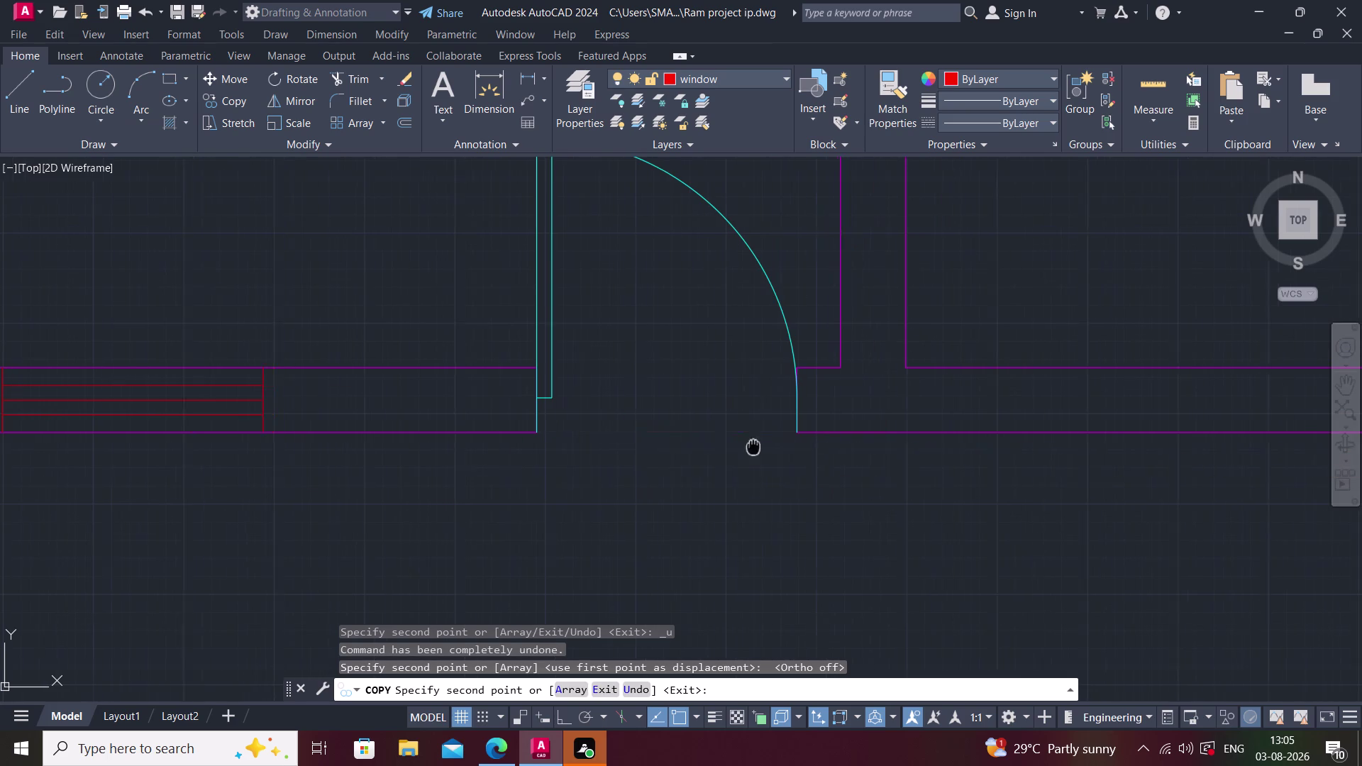
middle_drag(716, 445, 437, 423)
middle_drag(914, 399, 578, 445)
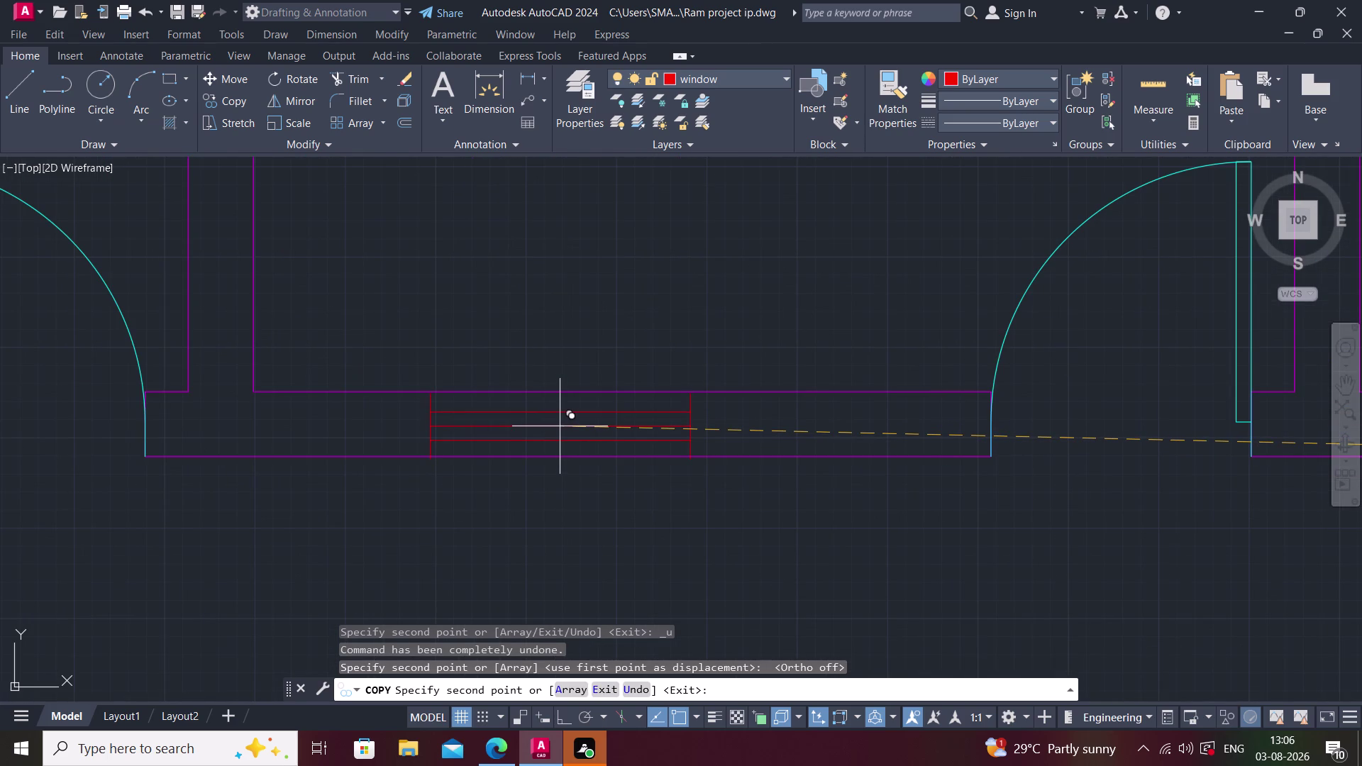
scroll(up, 3)
scroll(up, 3)
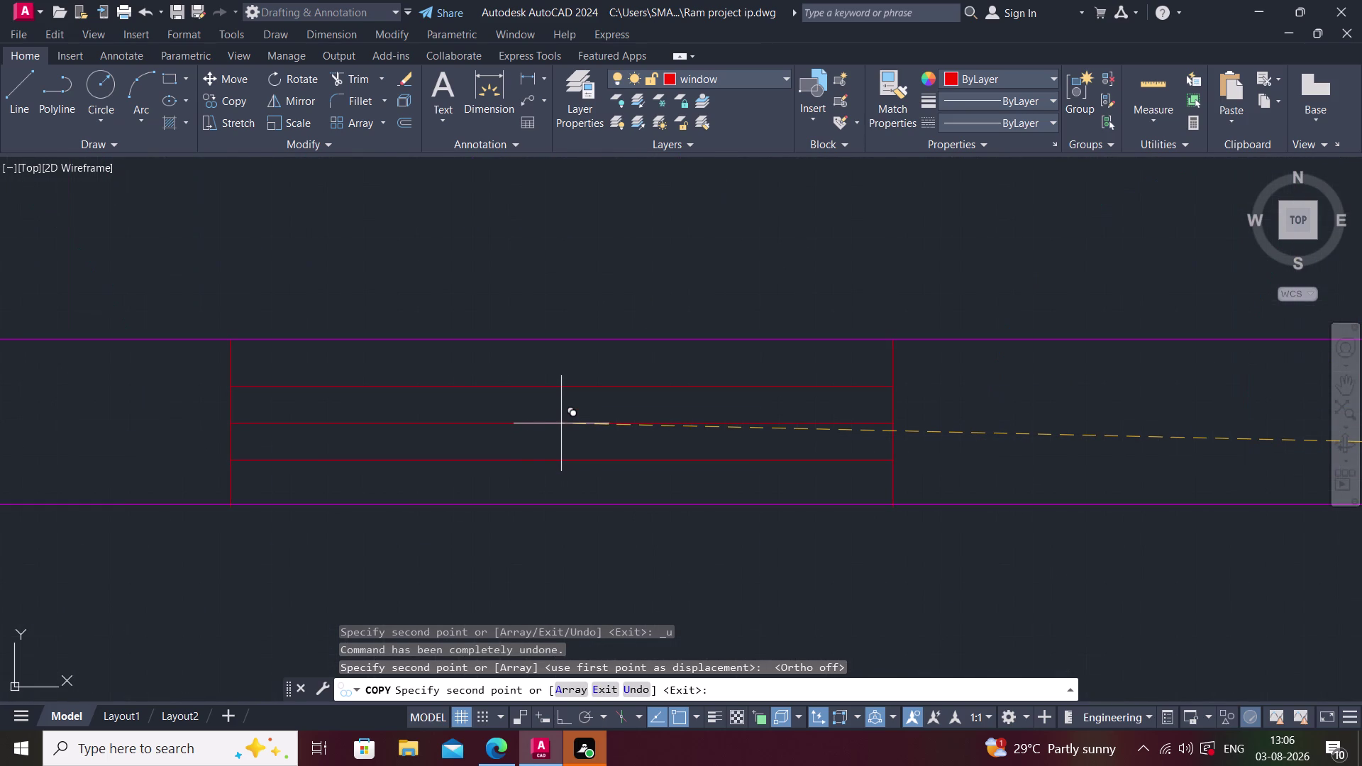
scroll(up, 3)
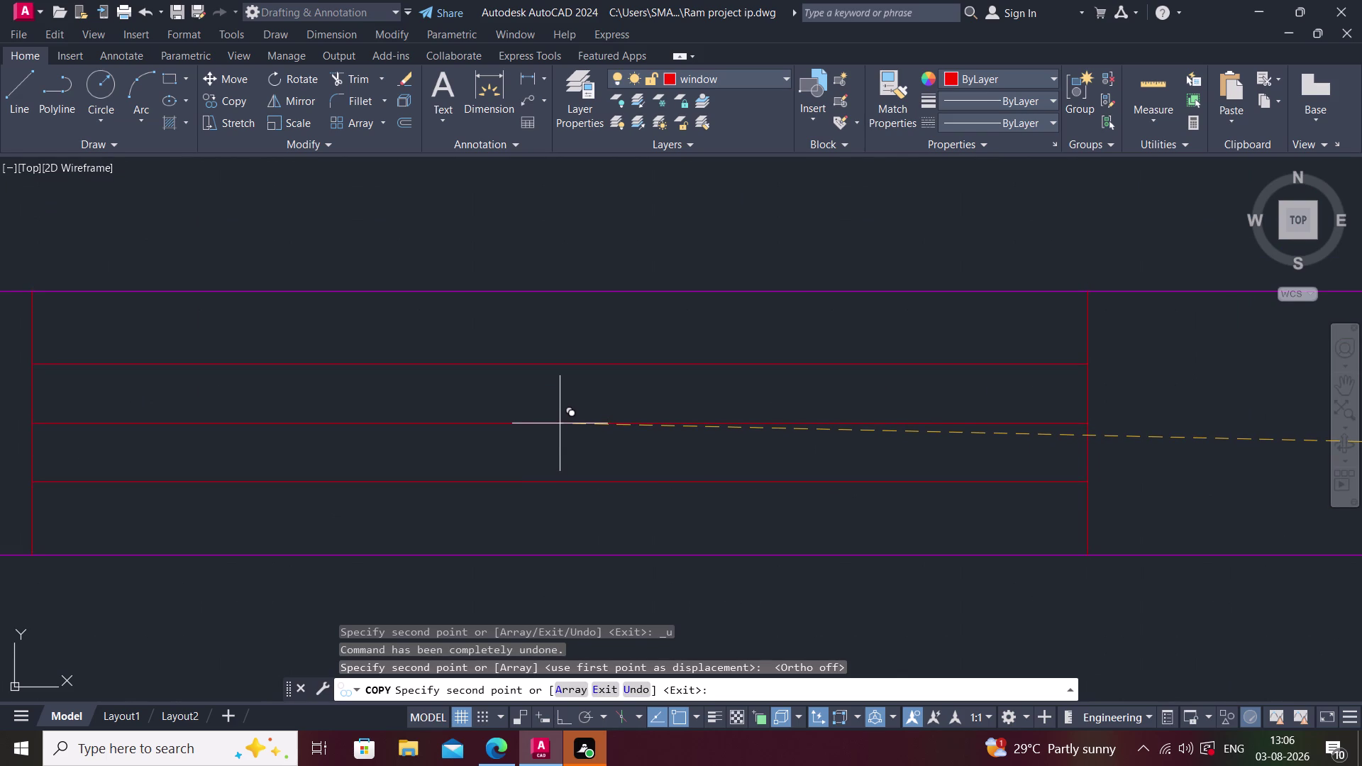
click(560, 423)
Place another window copy in the door-side opening further along the top wall.
scroll(down, 3)
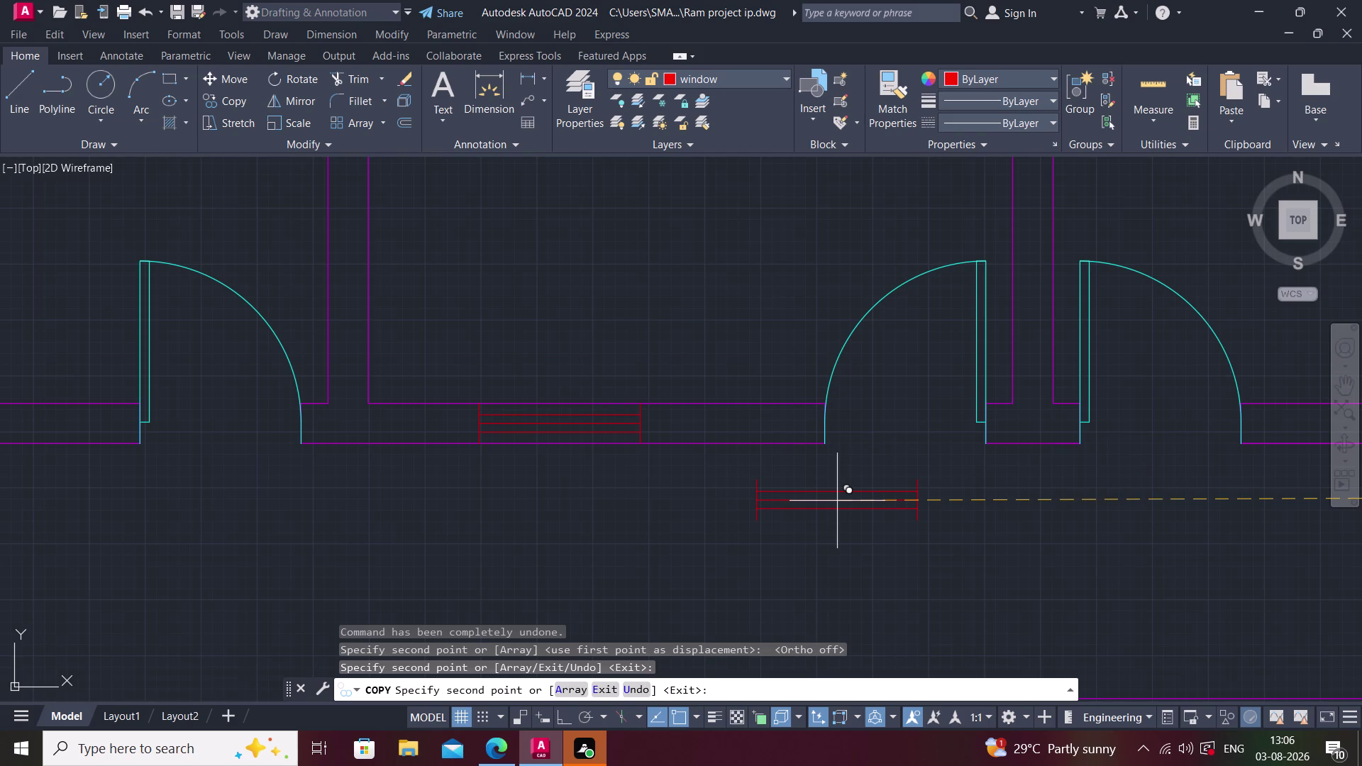
middle_drag(863, 514, 733, 514)
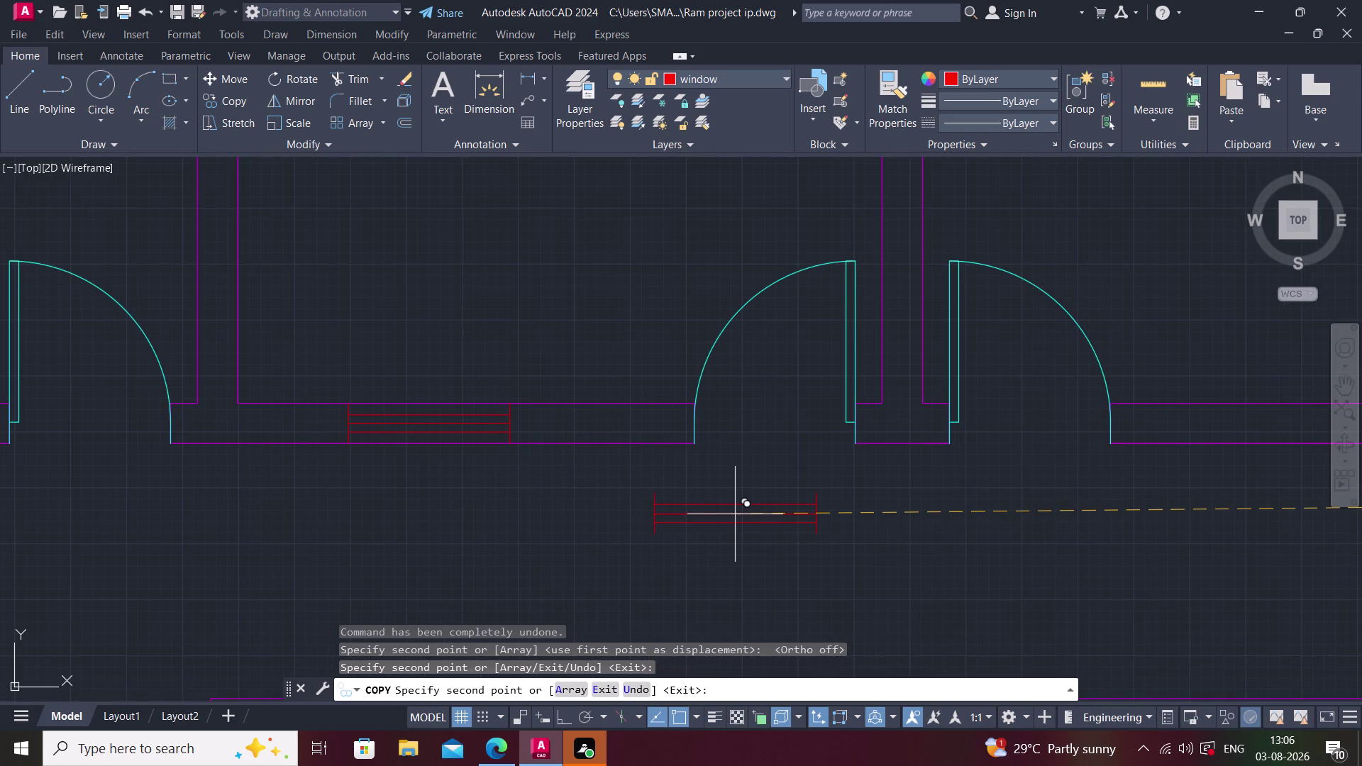
middle_drag(928, 456, 242, 471)
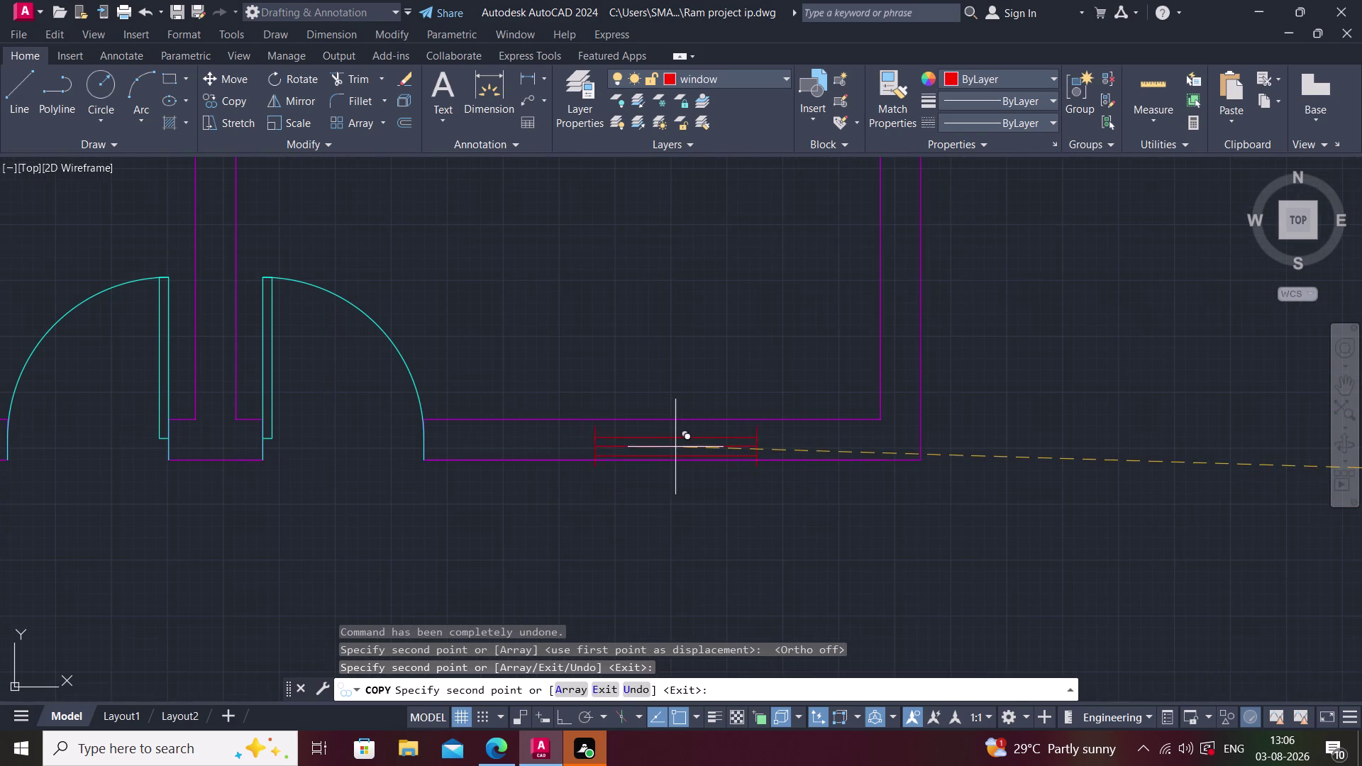
scroll(up, 3)
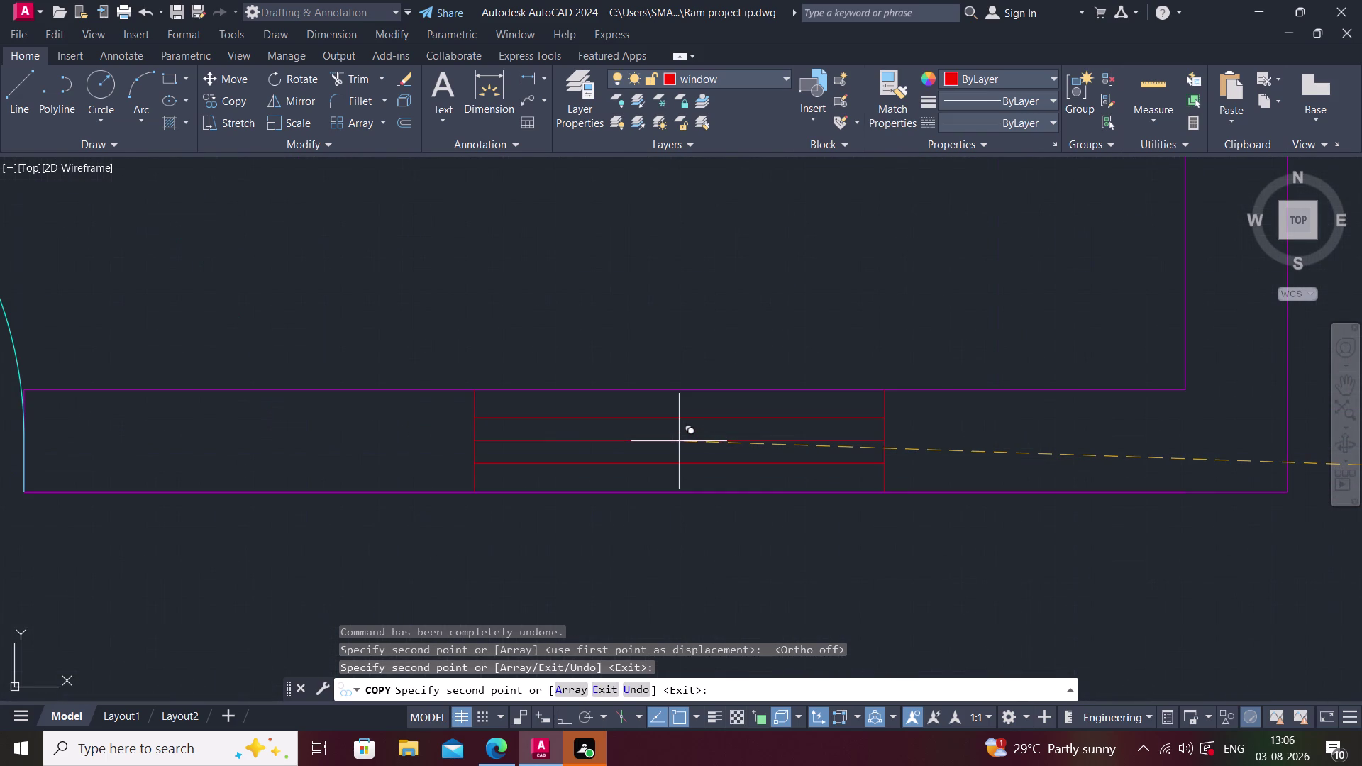
click(679, 441)
Place a window copy in the bedroom wall opening.
scroll(down, 3)
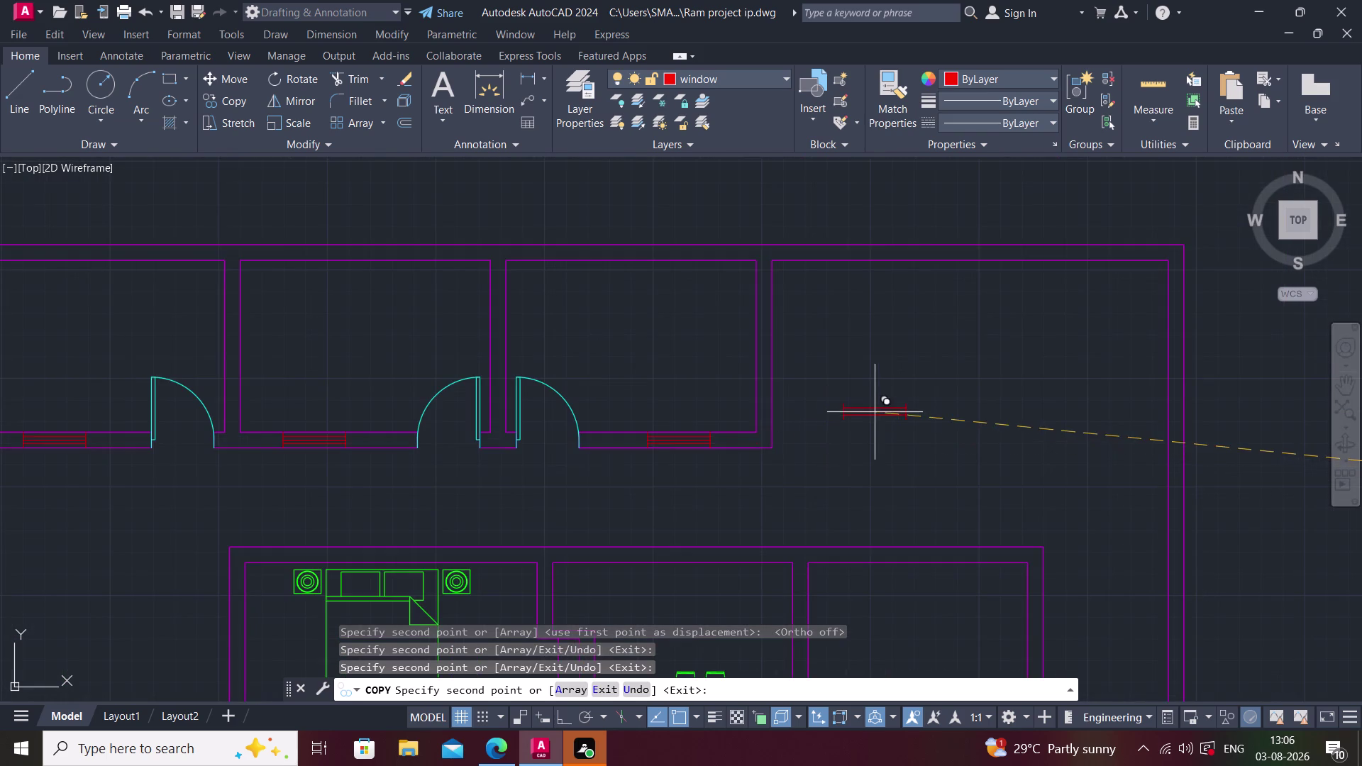
scroll(down, 3)
middle_drag(647, 512, 577, 428)
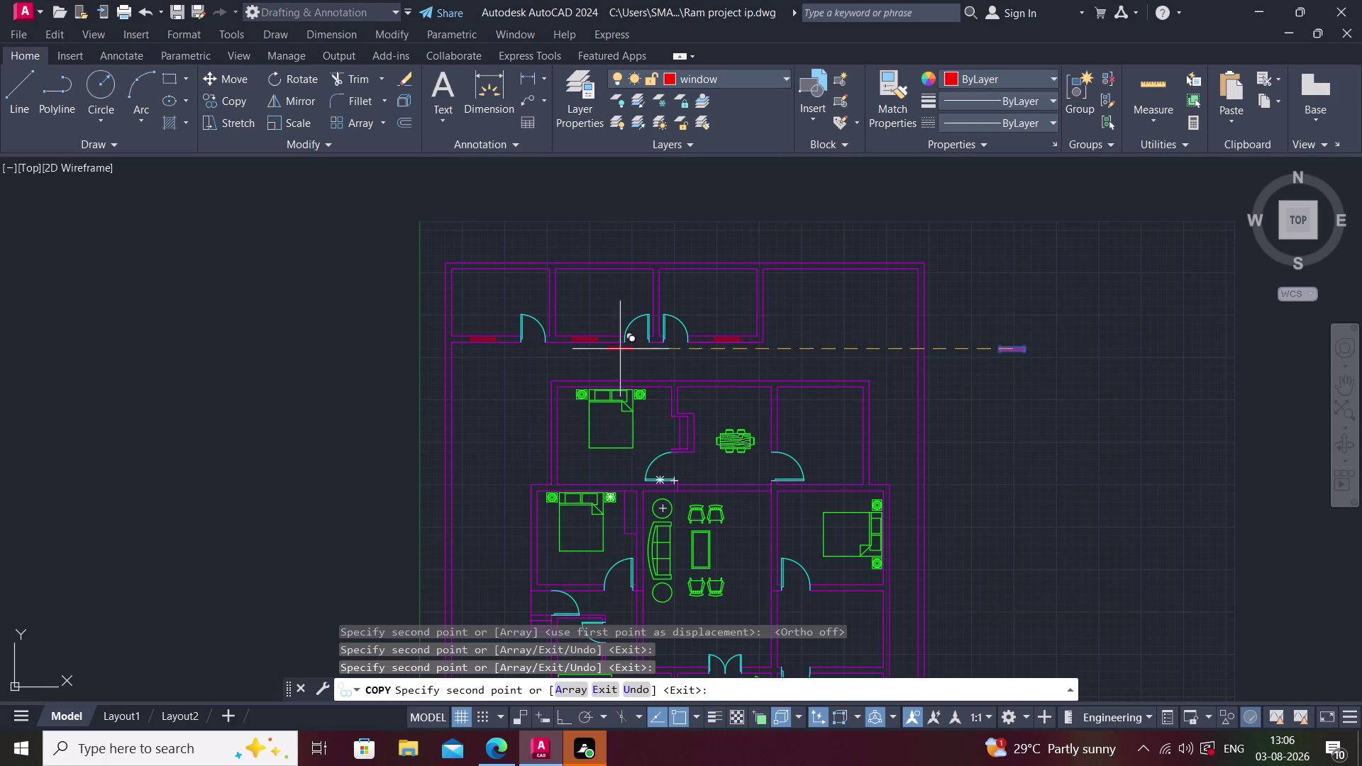
scroll(up, 3)
scroll(up, 3)
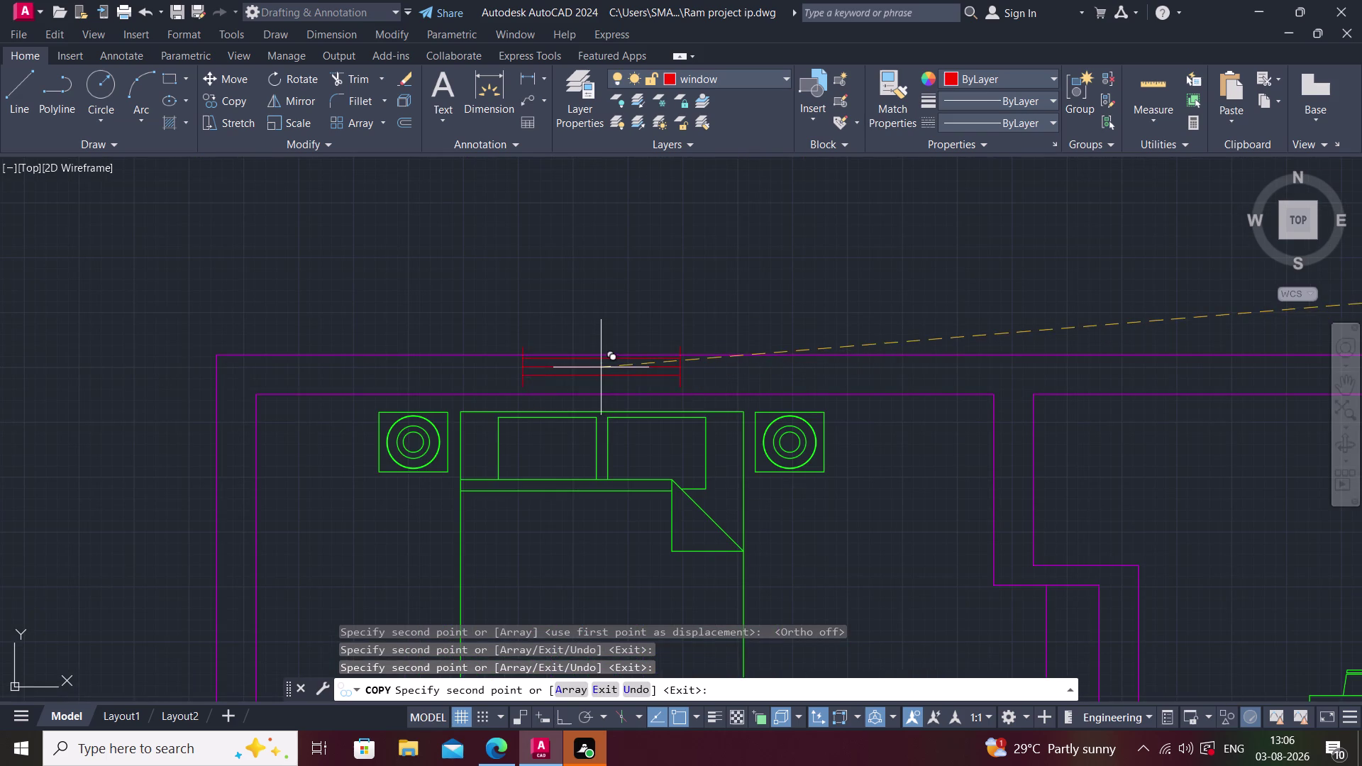
scroll(up, 3)
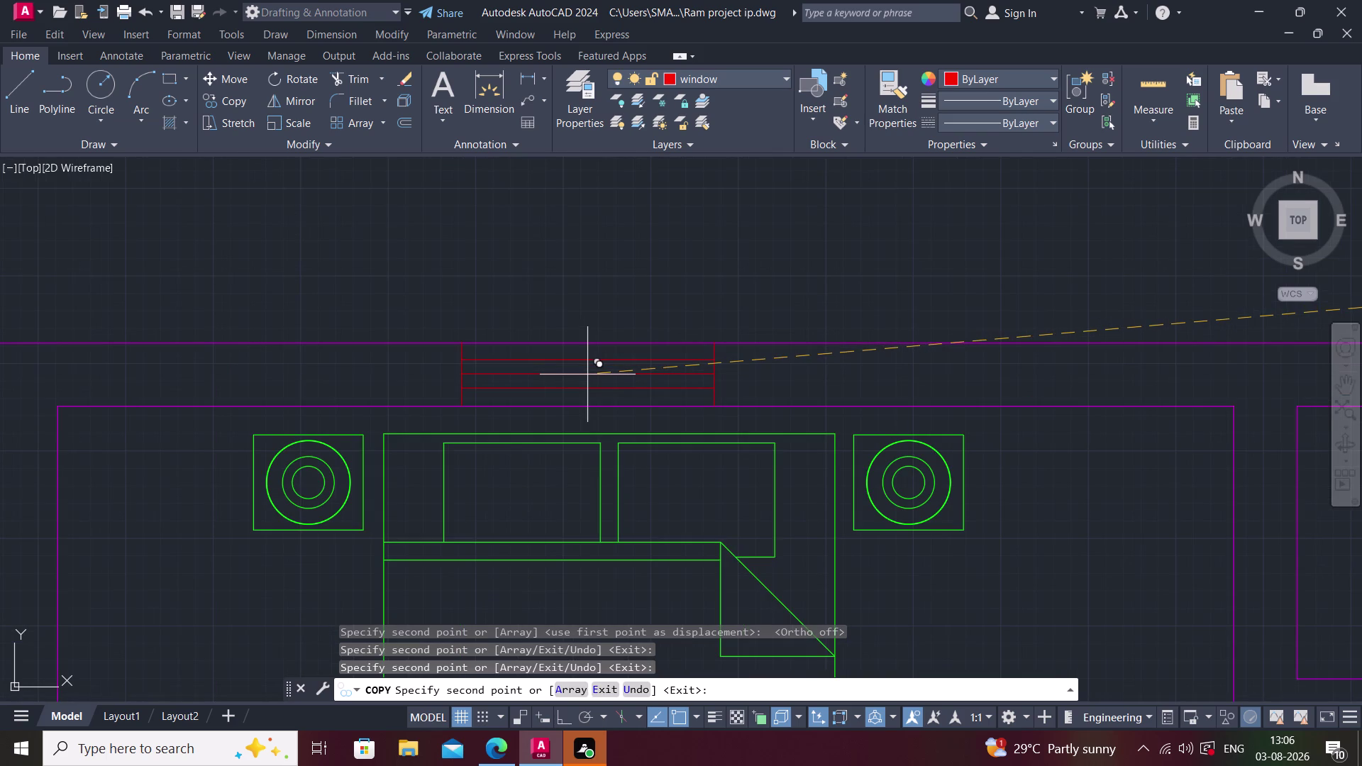
scroll(up, 3)
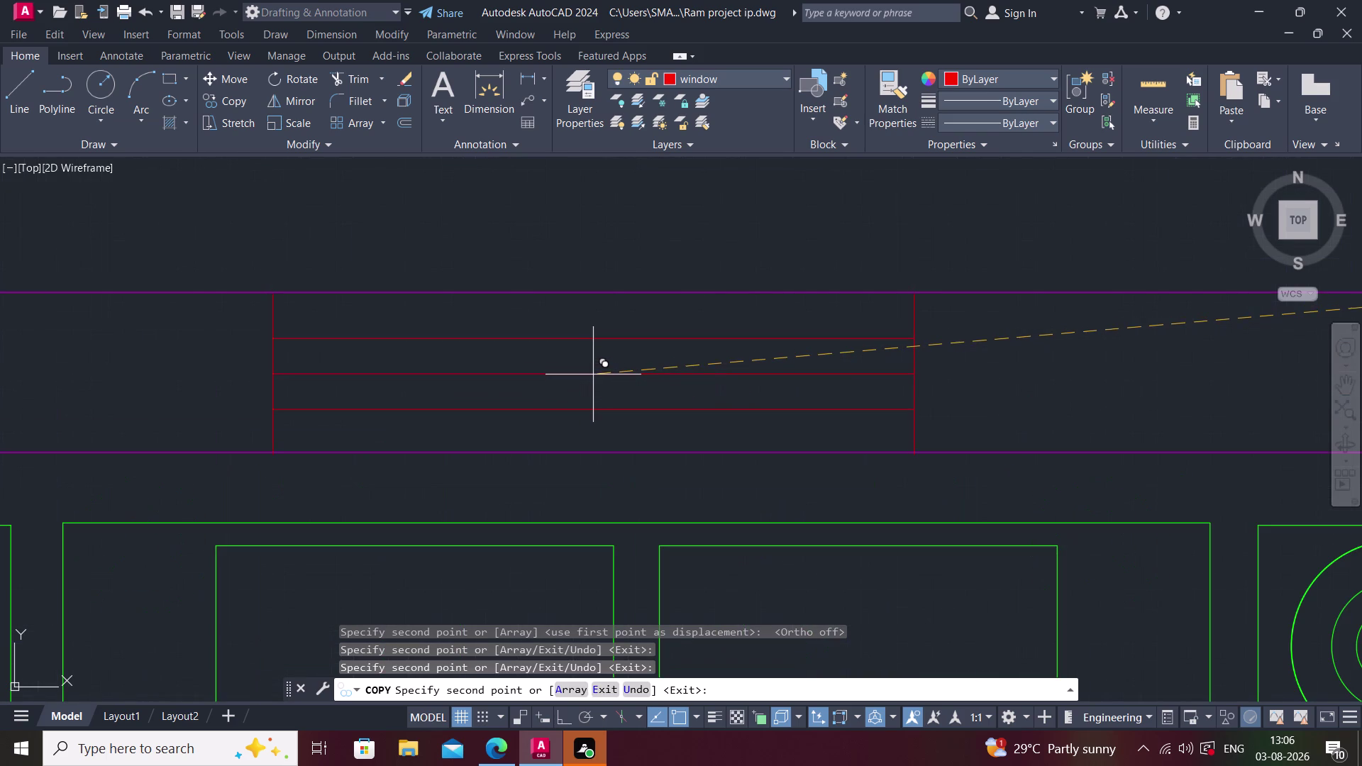
scroll(up, 3)
scroll(down, 3)
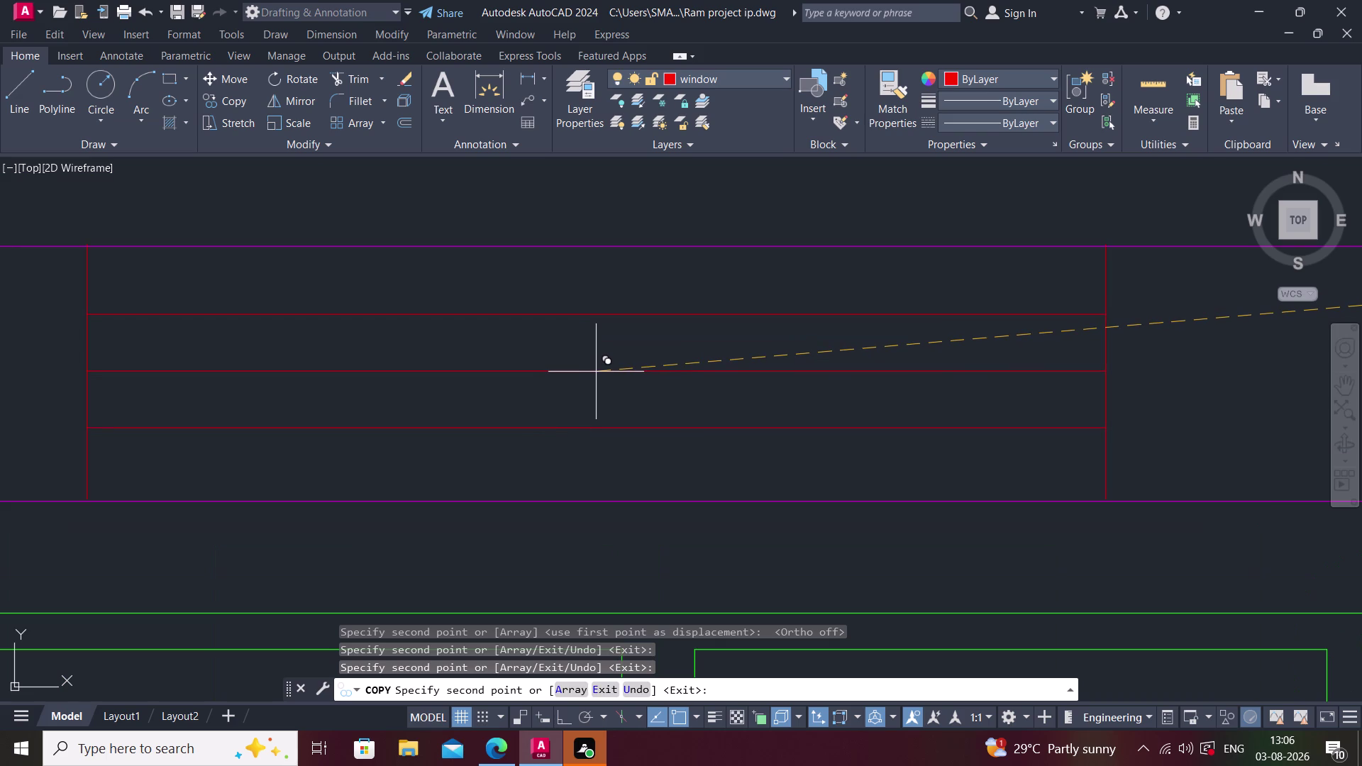
click(595, 374)
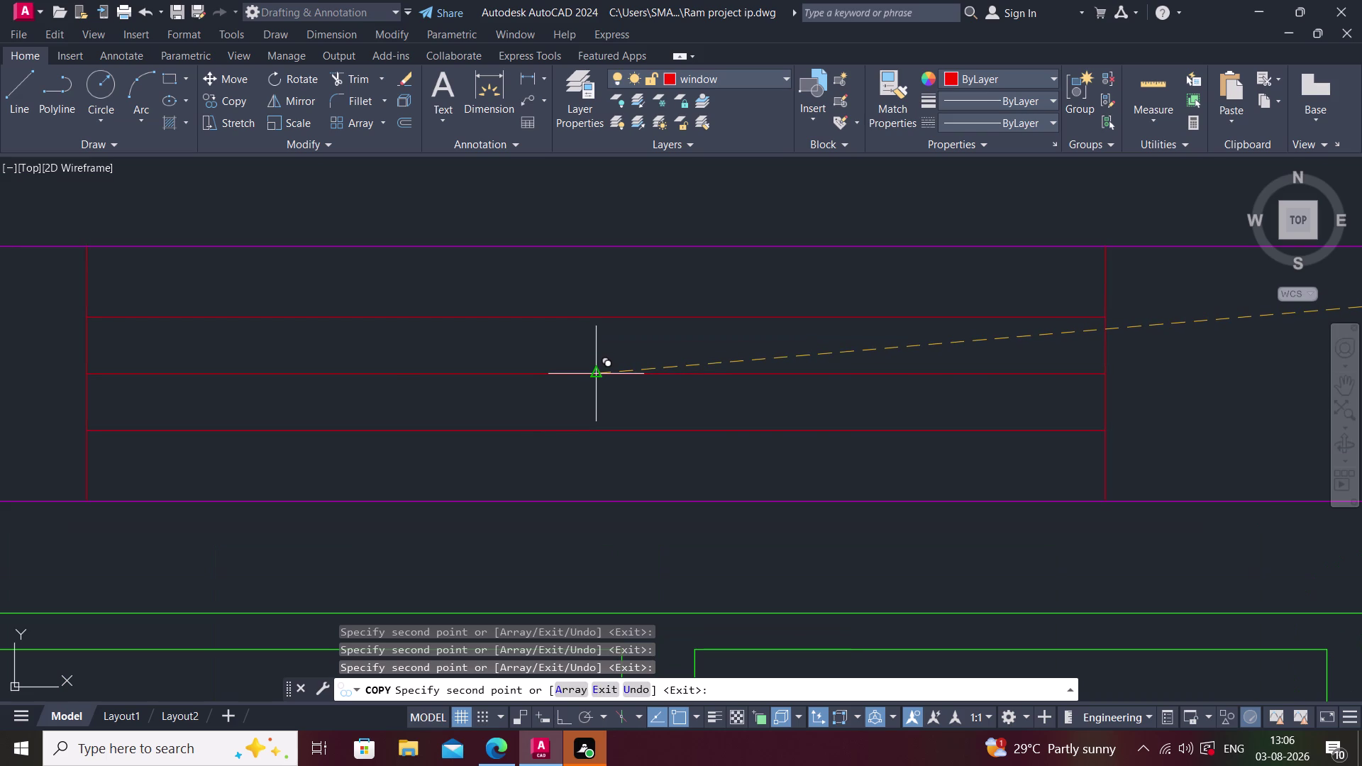
End copying and start a selection box around the spare window symbol.
scroll(down, 3)
middle_drag(821, 412, 555, 414)
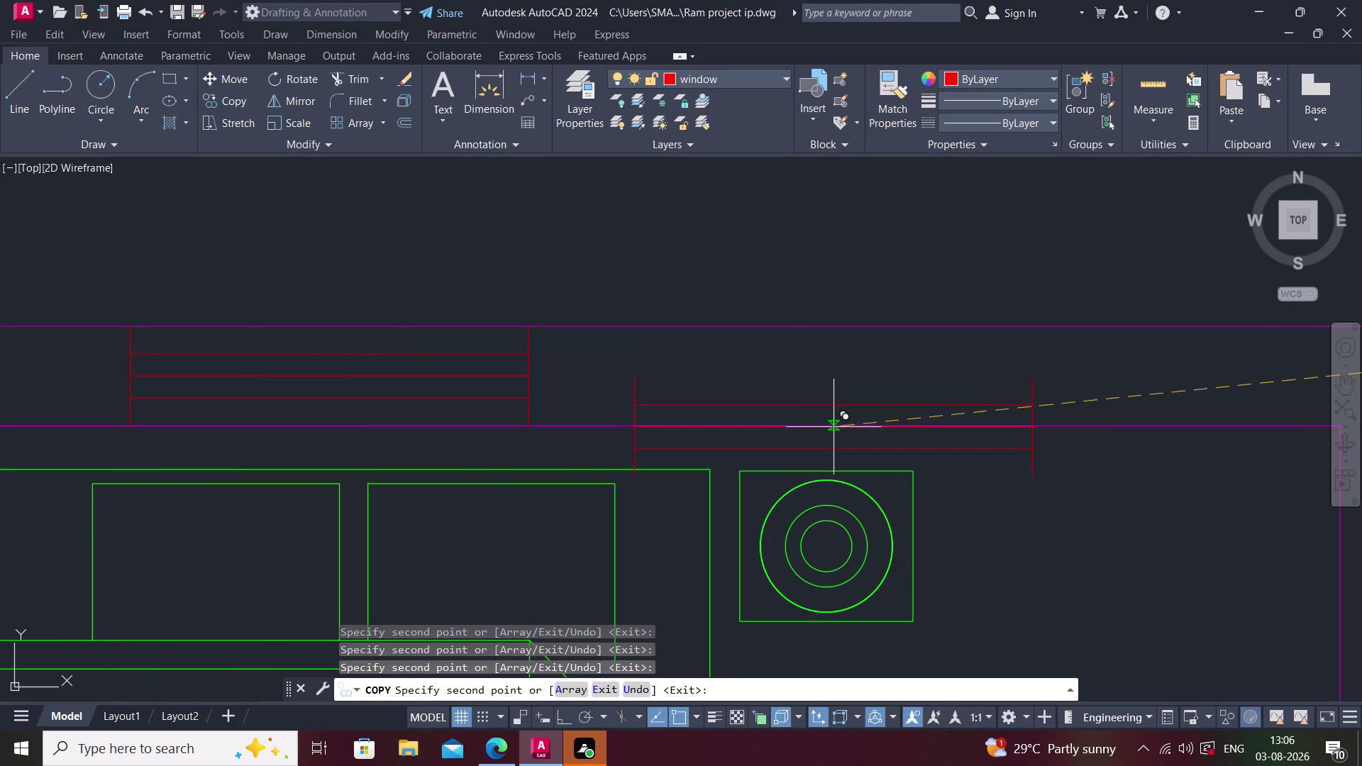
scroll(down, 3)
middle_drag(816, 491, 517, 433)
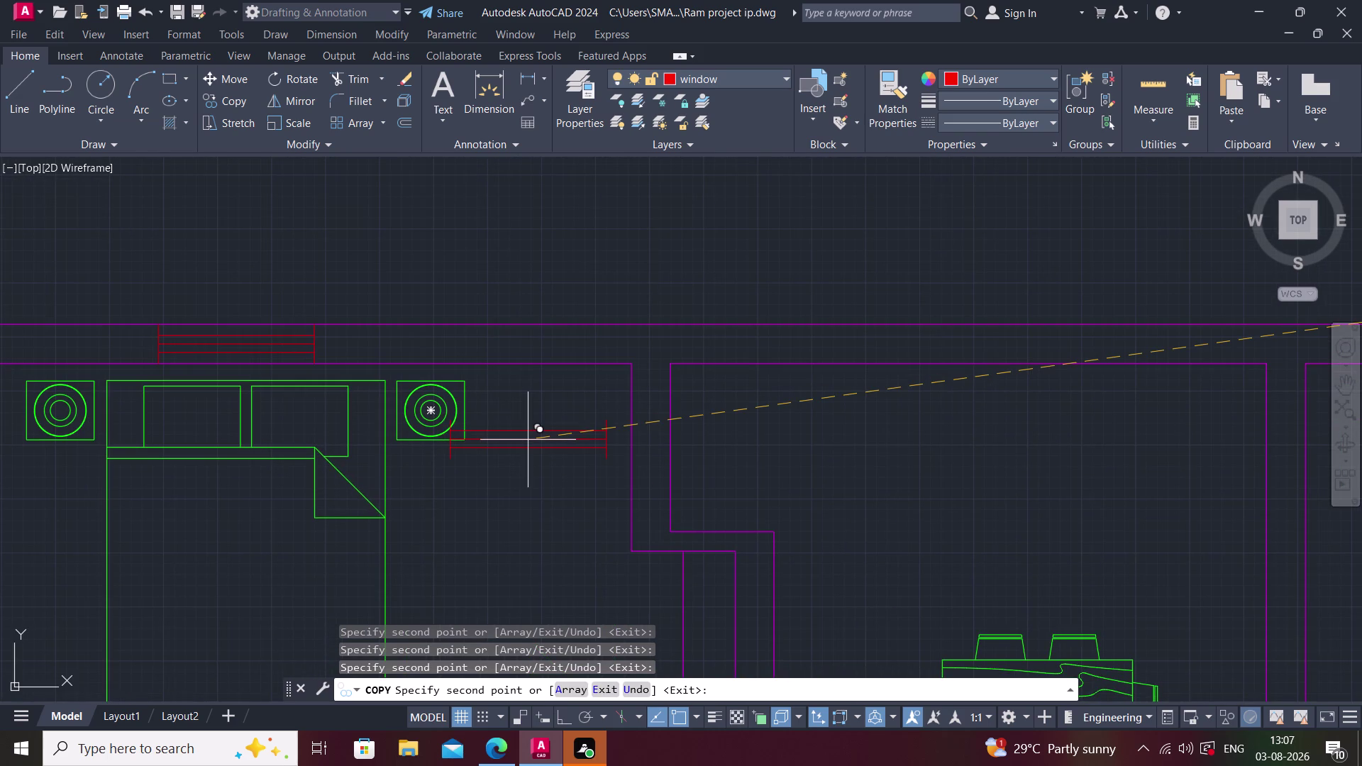
key(Escape)
scroll(down, 3)
middle_drag(615, 371, 294, 378)
middle_drag(565, 358, 284, 370)
scroll(down, 3)
middle_drag(803, 360, 138, 436)
scroll(up, 3)
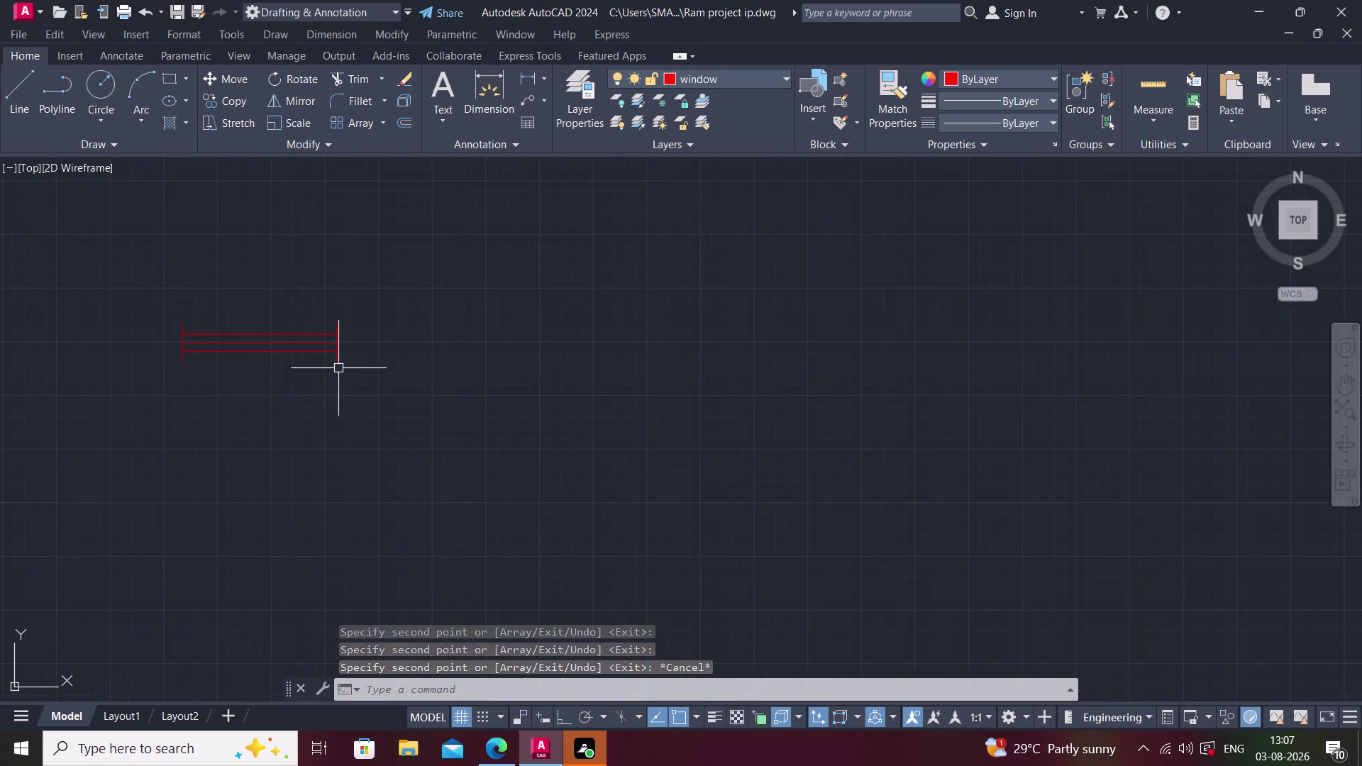
scroll(up, 3)
click(59, 249)
With Ortho on, copy the window symbol twice, stacked straight below the original.
click(407, 482)
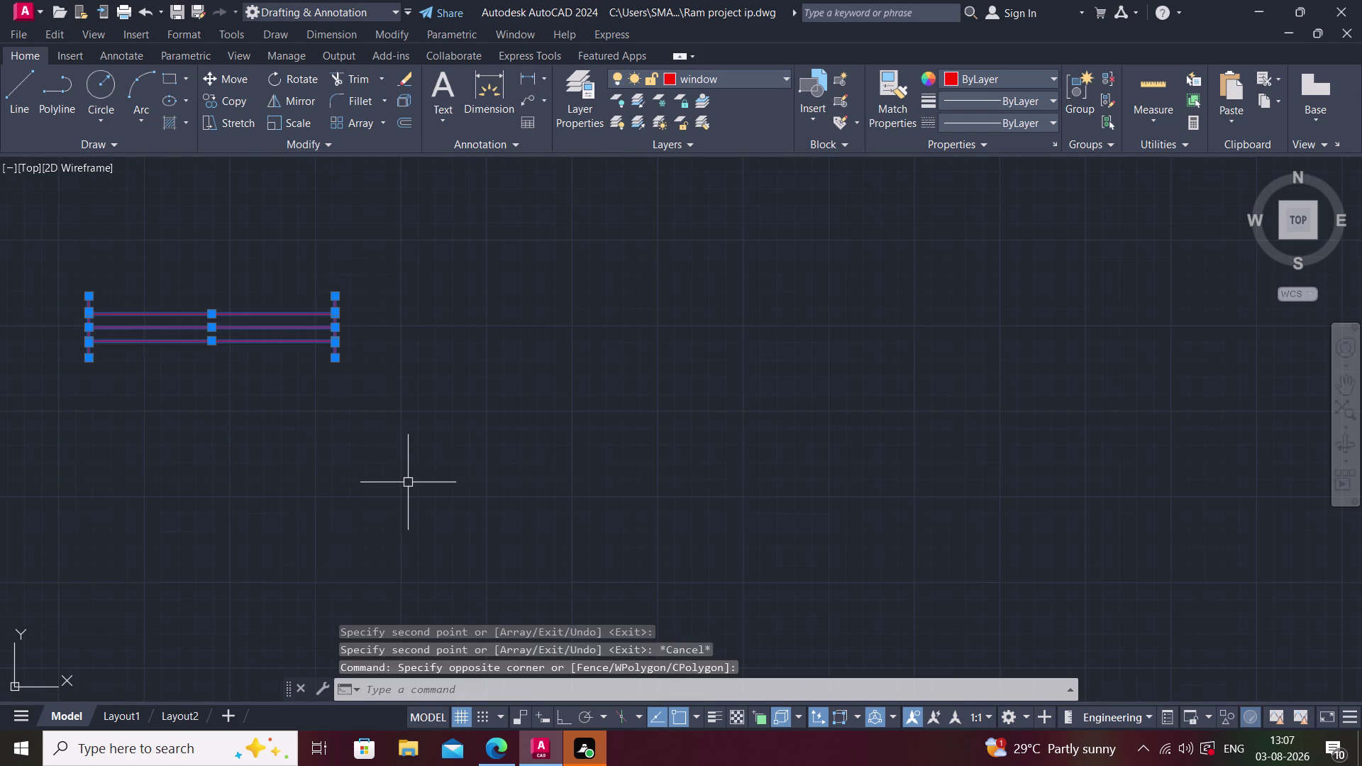
text(co)
key(space)
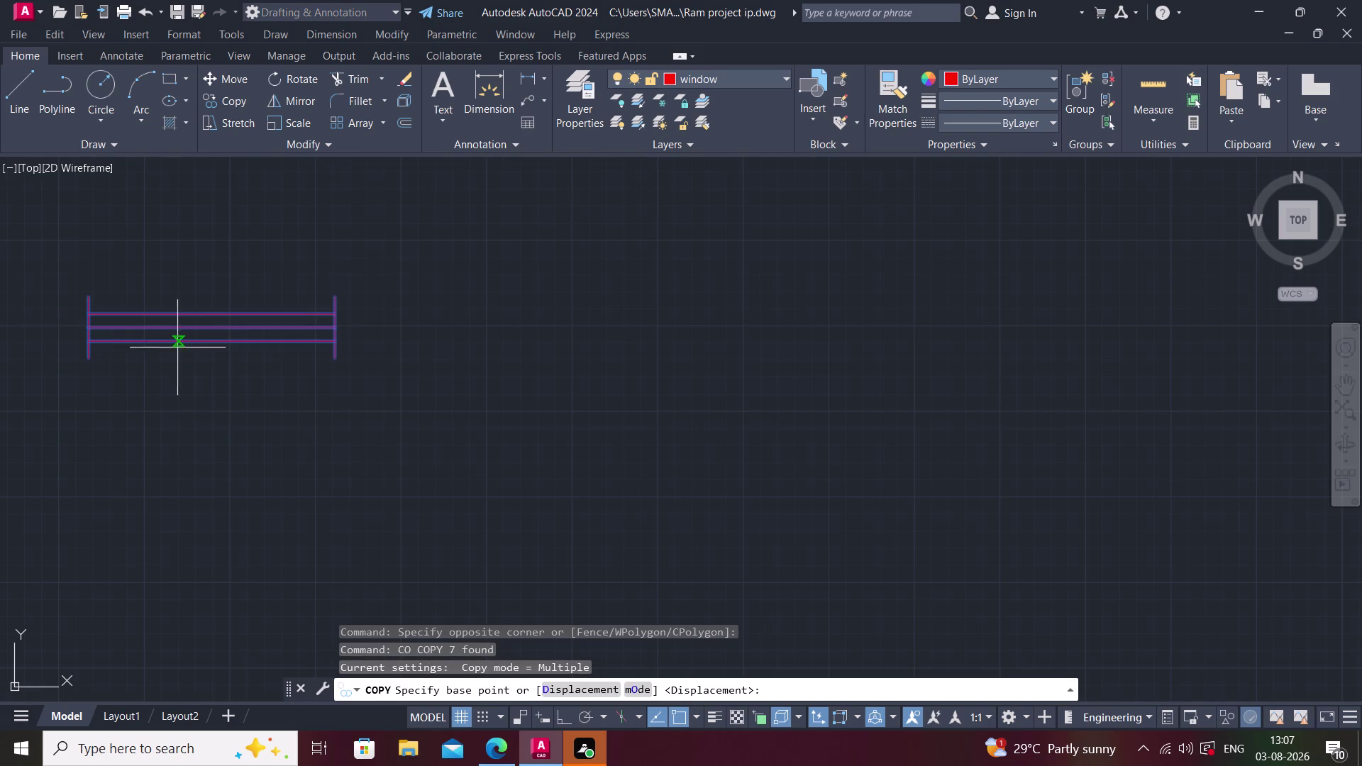
click(213, 331)
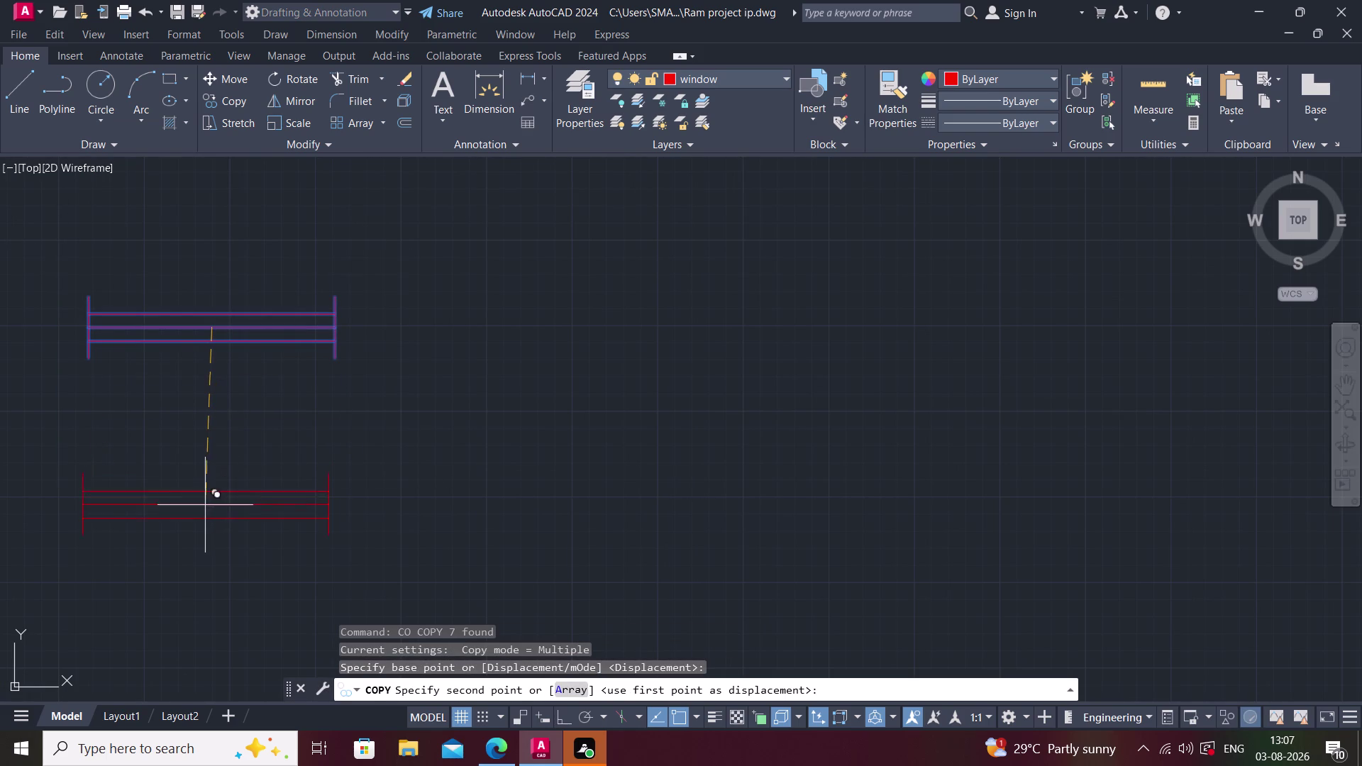
key(F8)
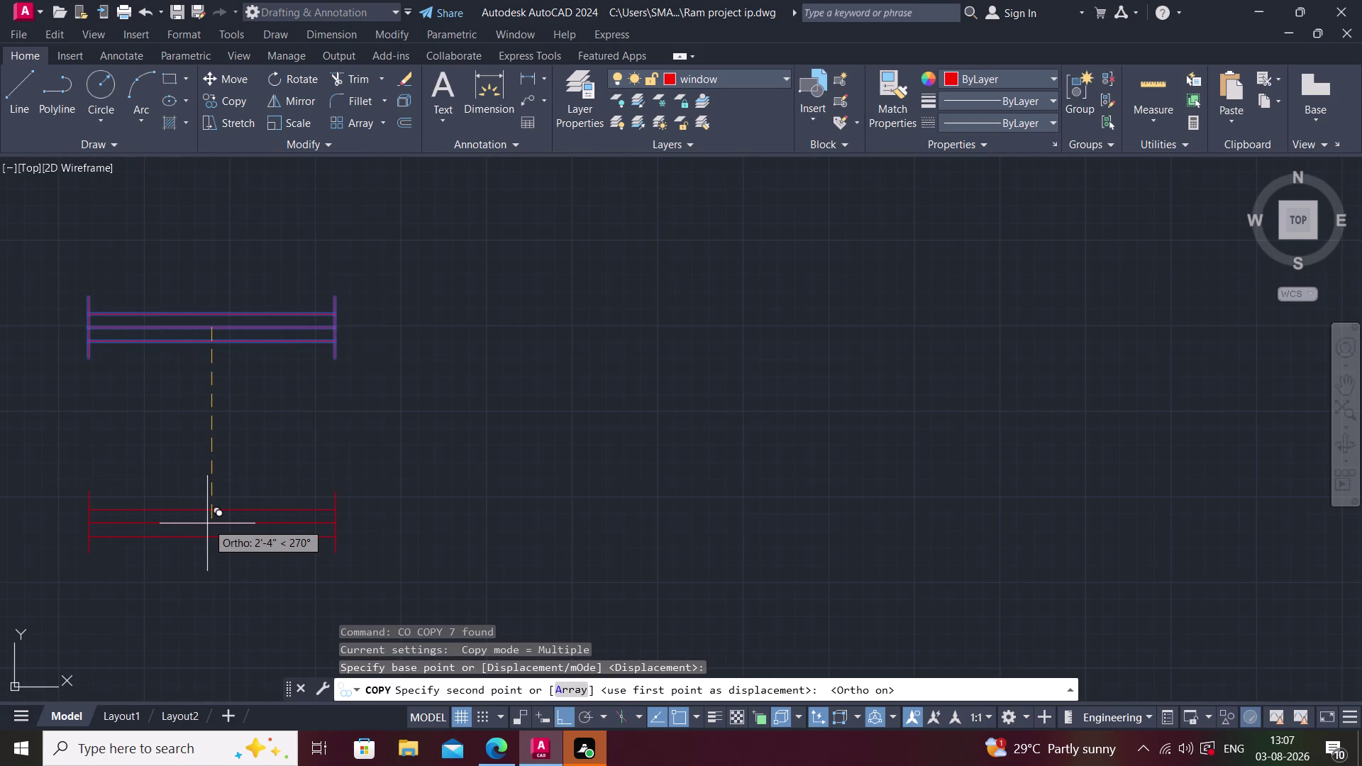
click(207, 527)
scroll(down, 3)
click(207, 605)
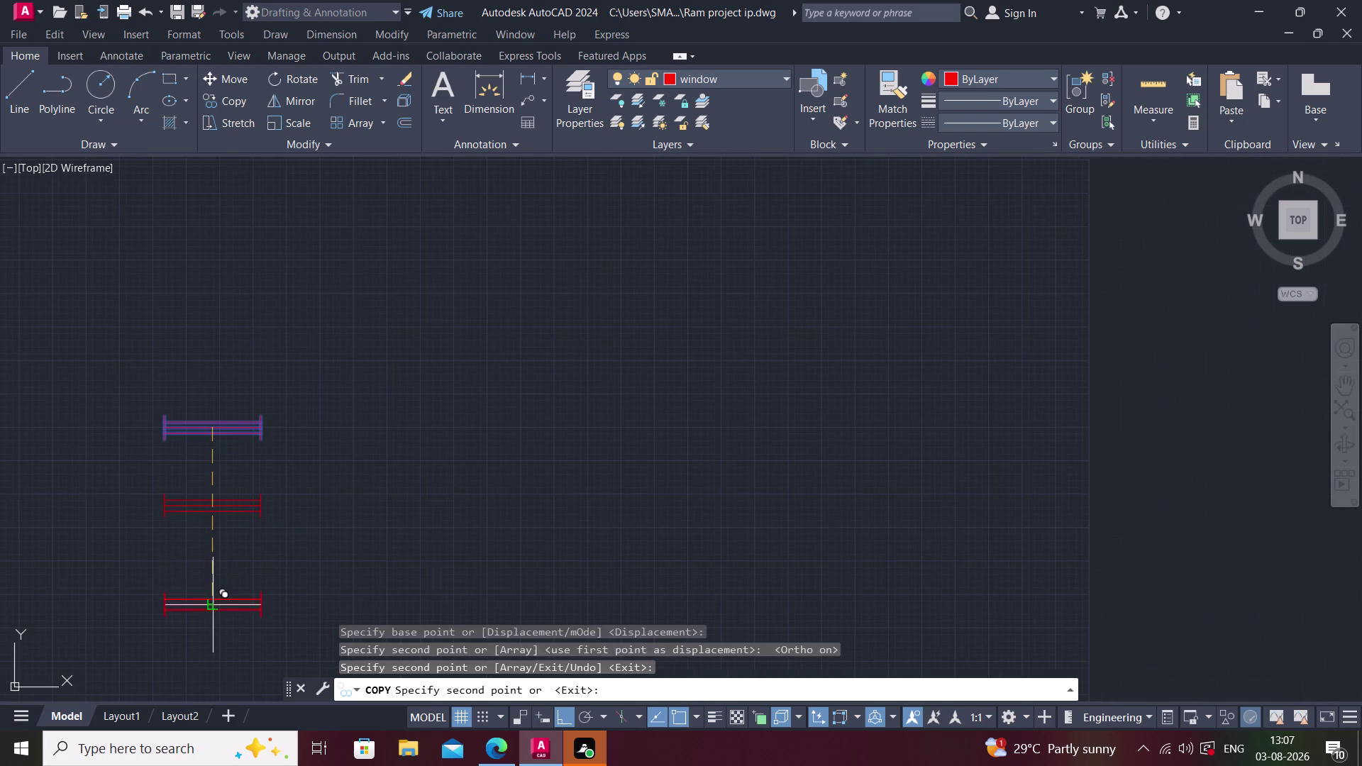
key(Escape)
Select the two right end lines of a copy for moving.
scroll(up, 3)
click(264, 437)
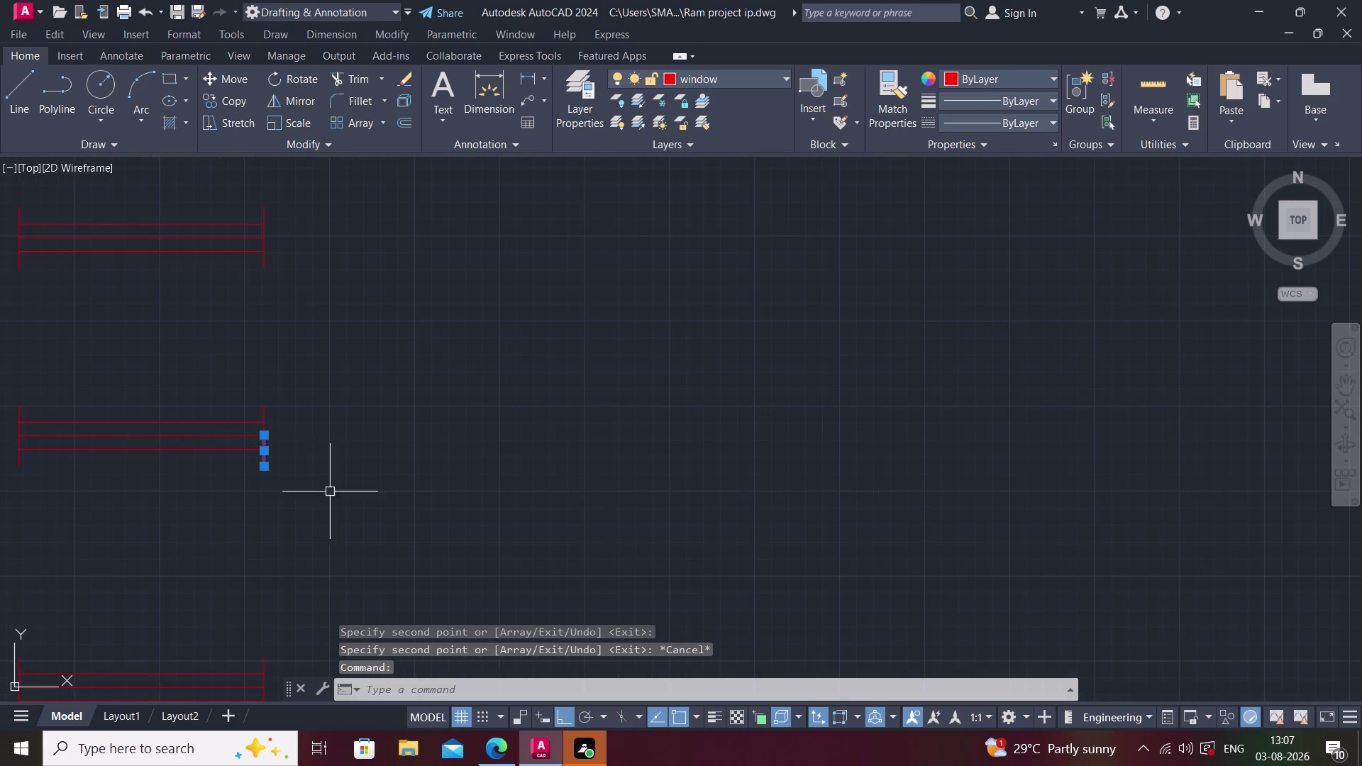
click(264, 420)
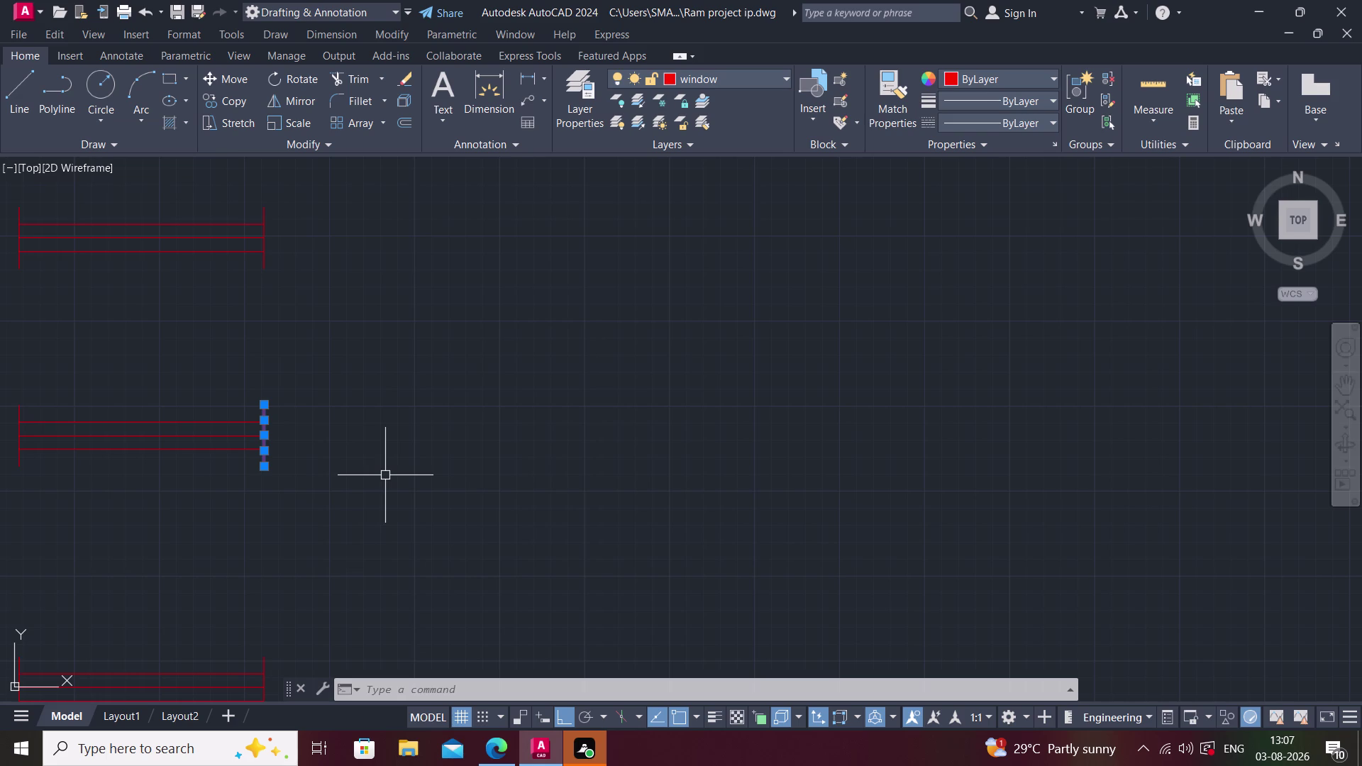
key(space)
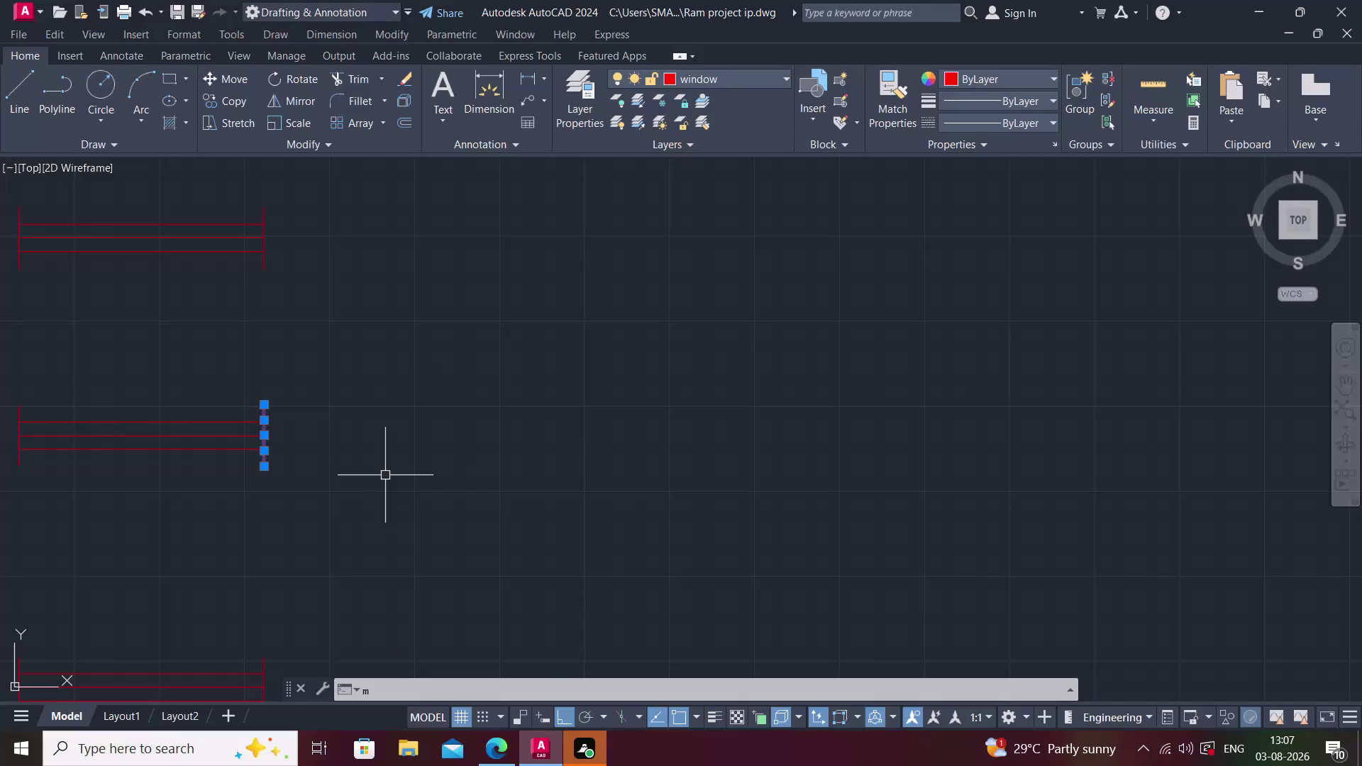
Move the selected end lines 1' to the right.
click(260, 437)
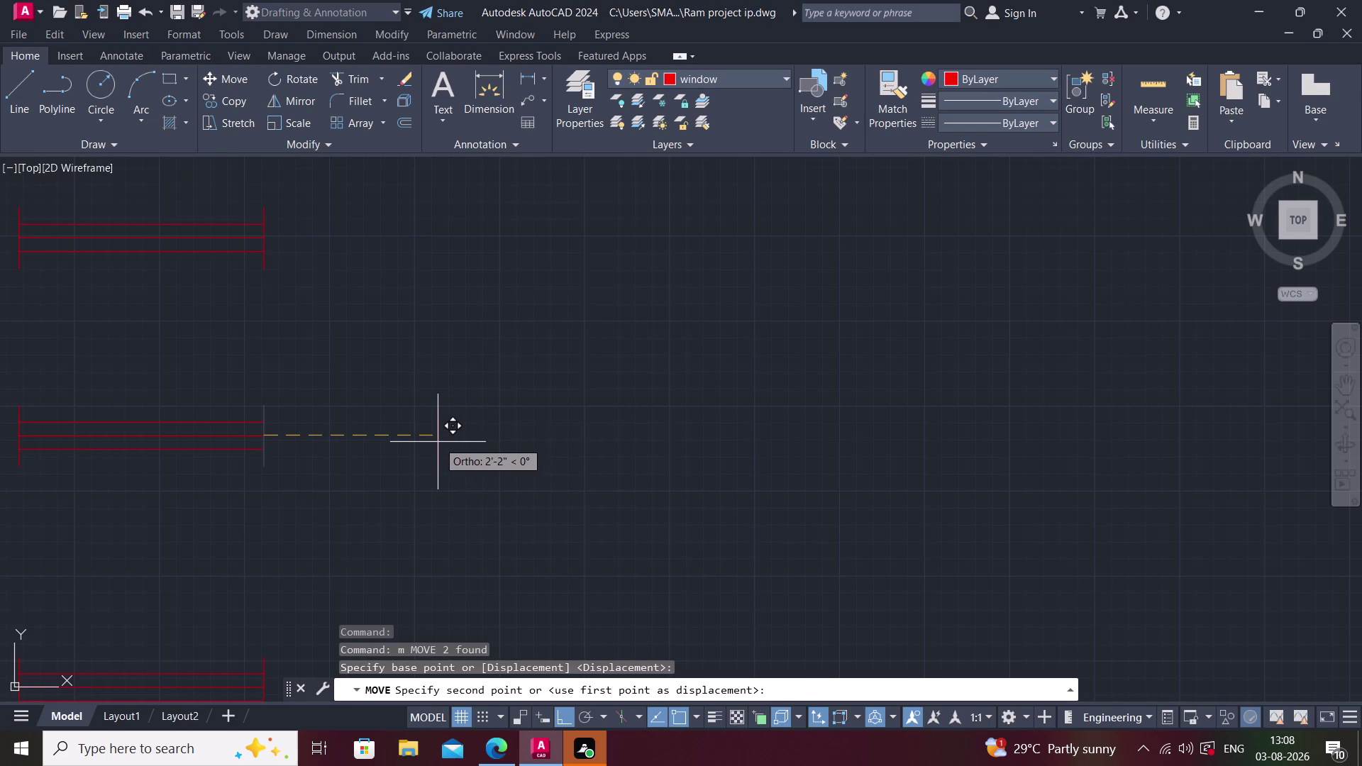
text(1)
text(')
key(Return)
key(Escape)
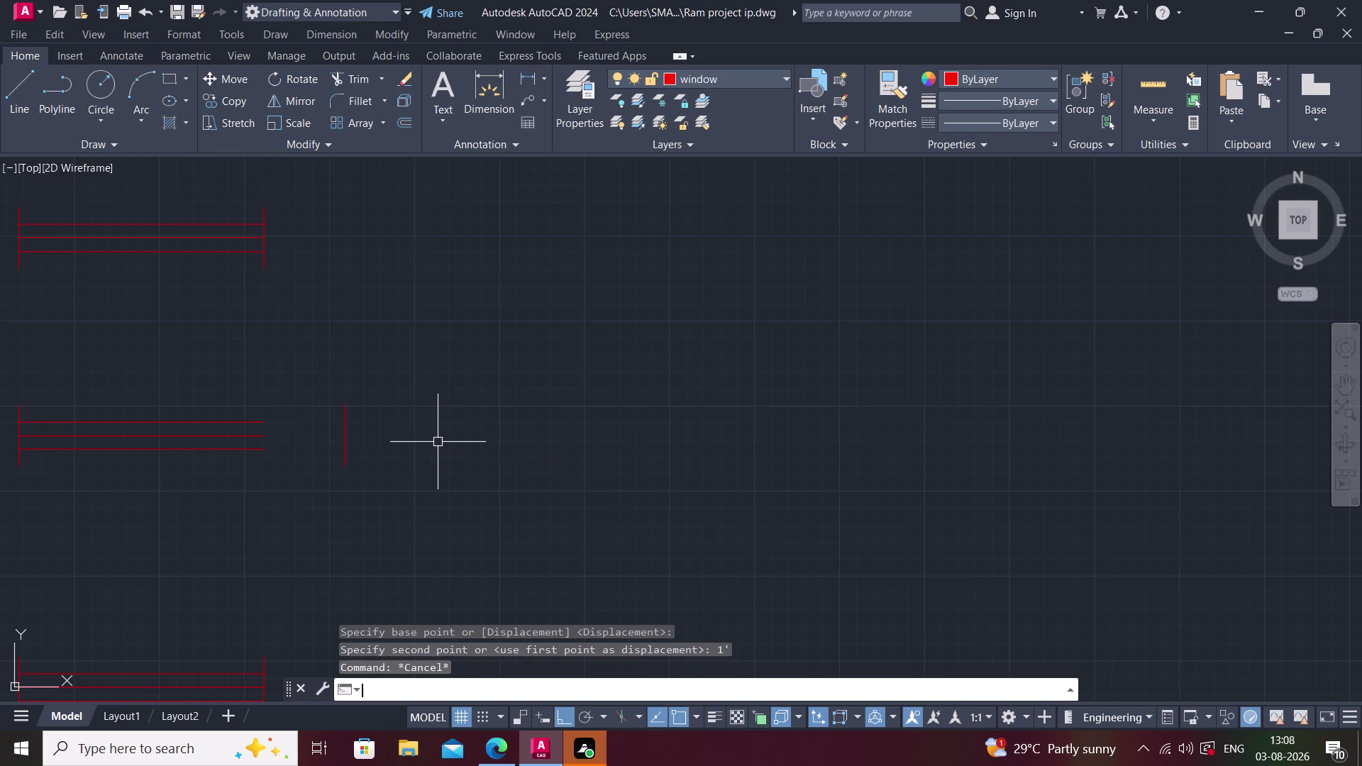
Extend the three window lines to the moved end line.
text(ex)
key(space)
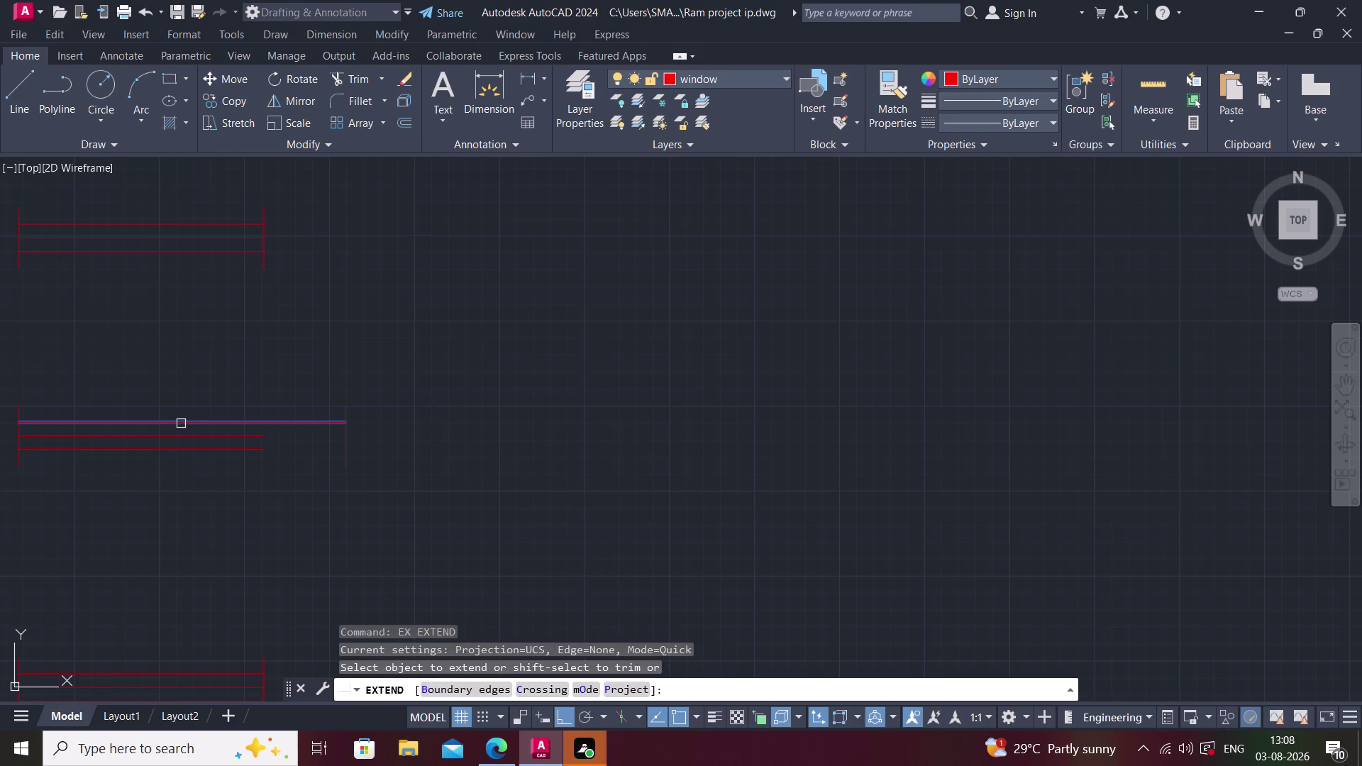
click(205, 425)
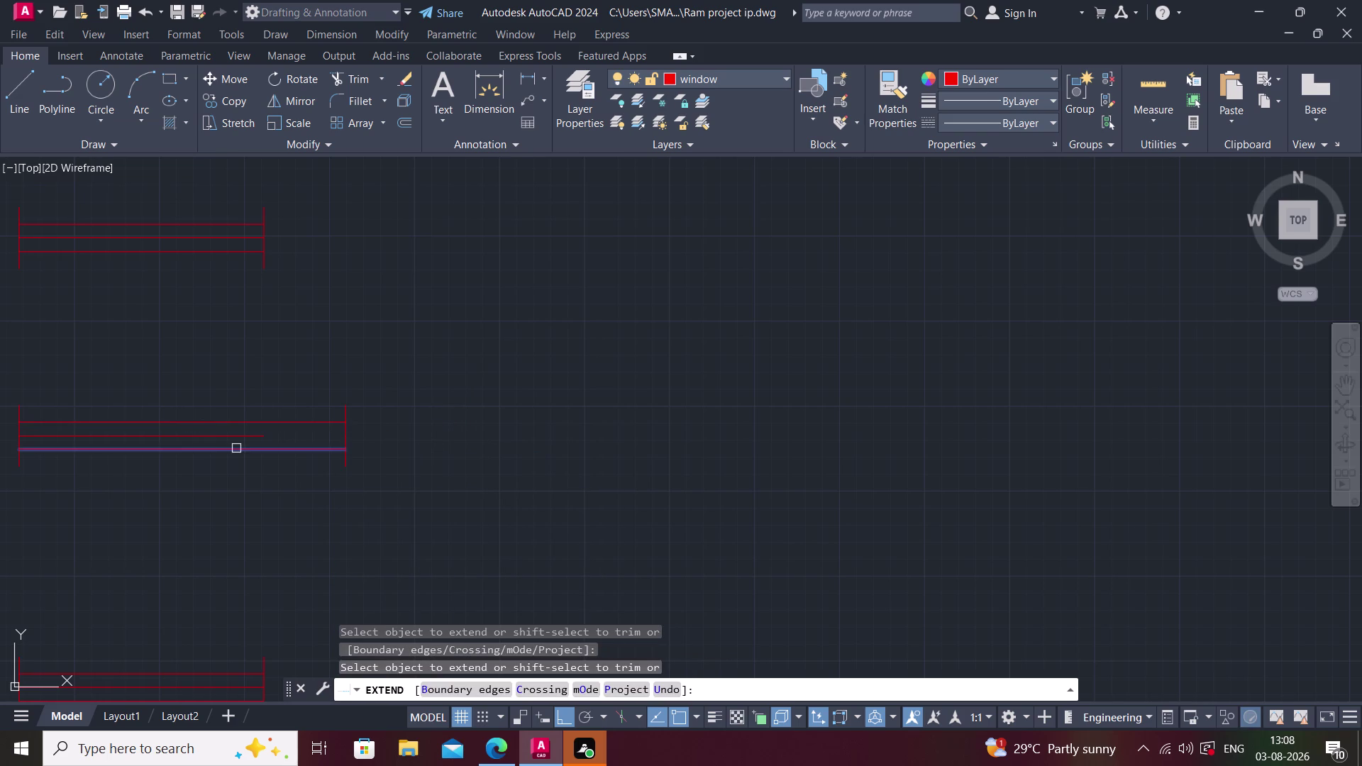
click(237, 435)
click(244, 452)
key(Escape)
Window-select the completed foot-longer window symbol.
middle_drag(434, 412, 467, 411)
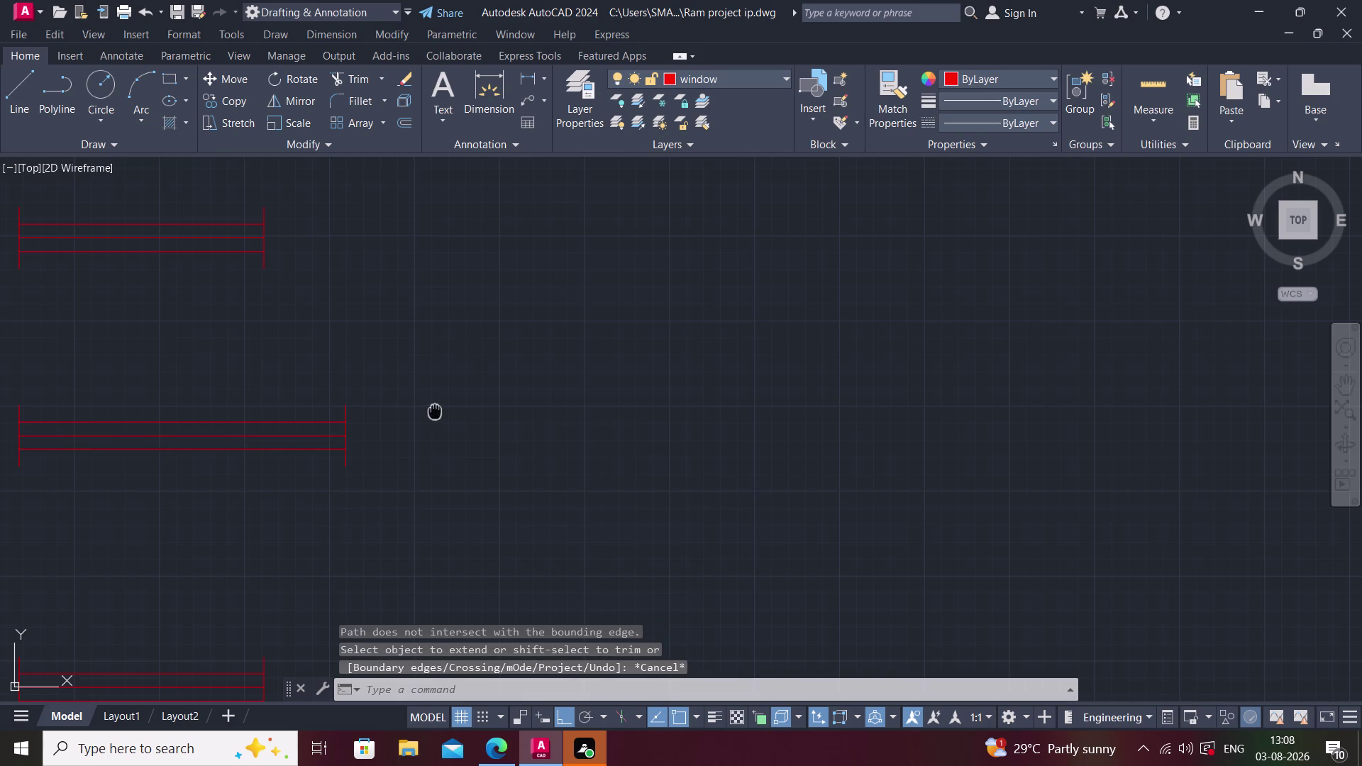
middle_drag(467, 411, 515, 399)
click(78, 345)
click(564, 583)
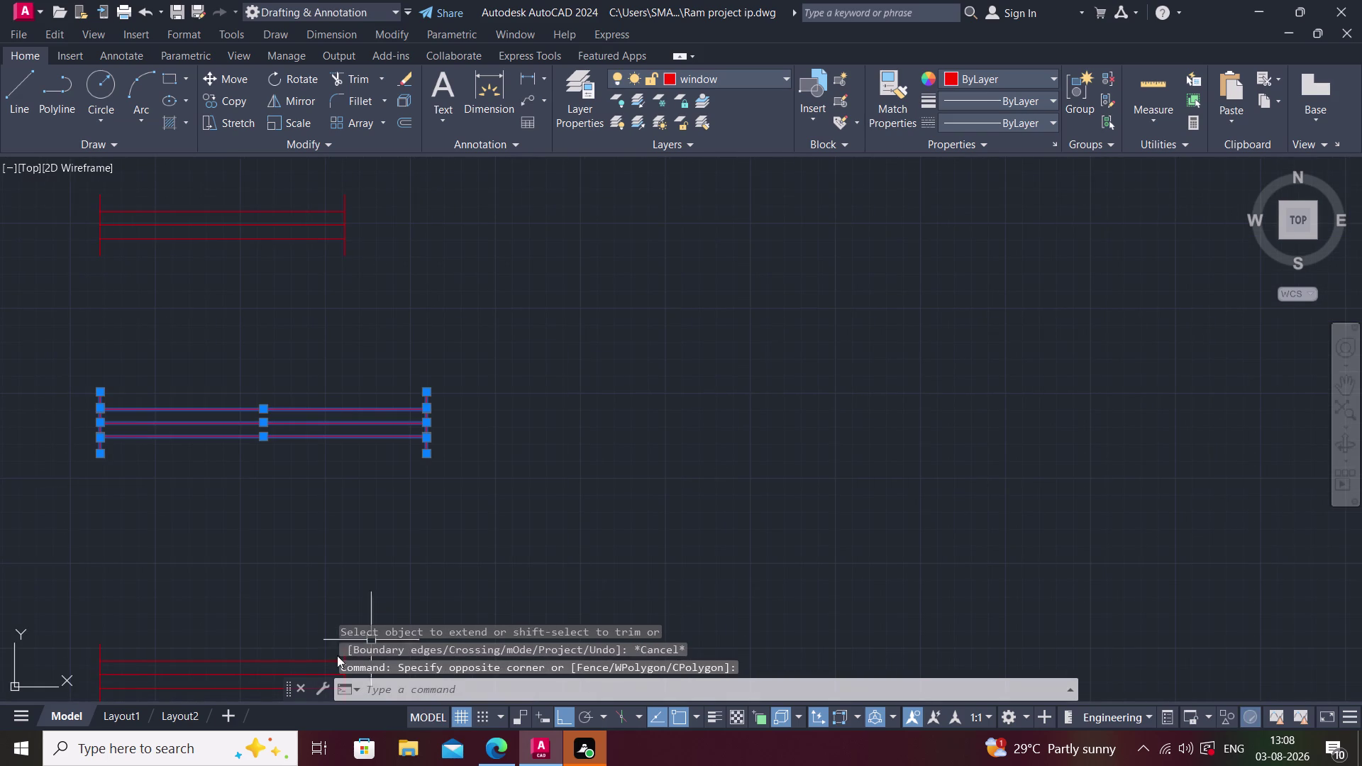
Start copying the window symbol with its middle as the base point.
text(co)
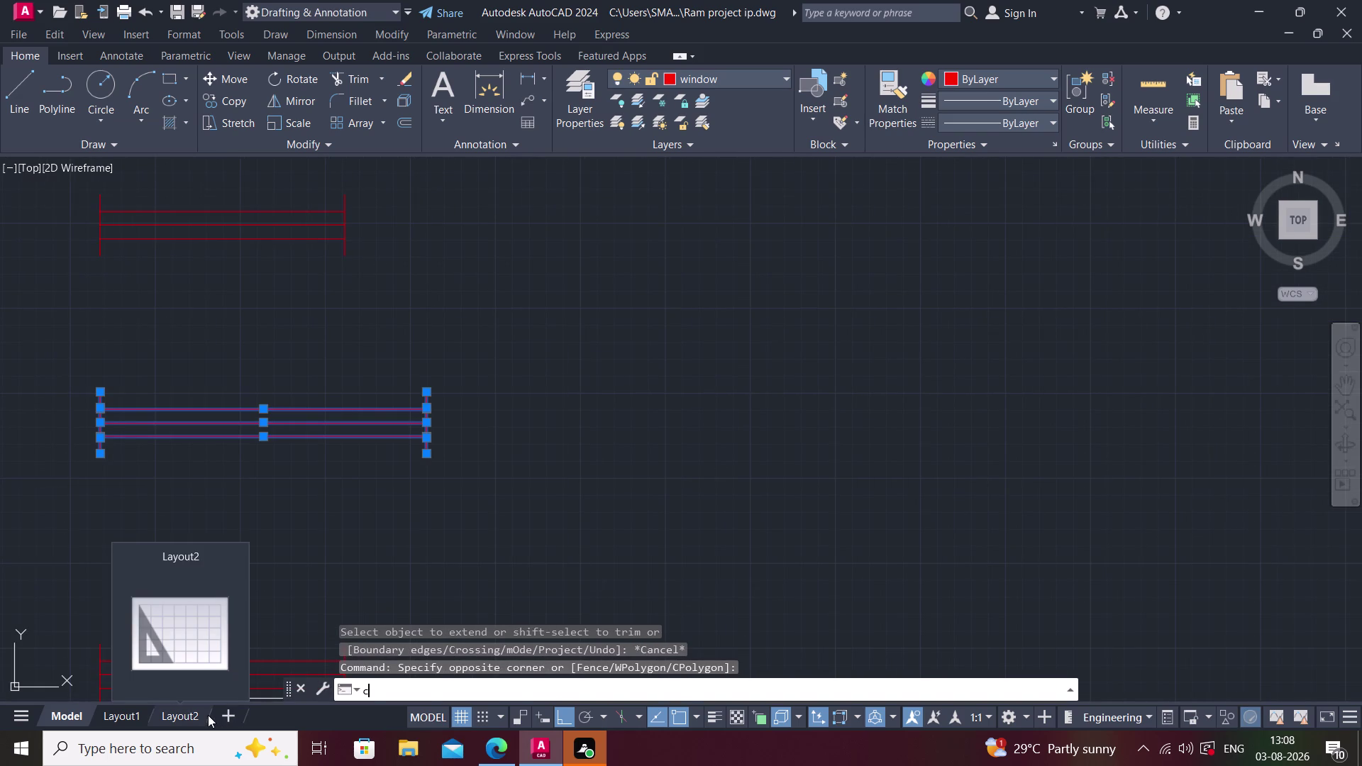
key(space)
middle_drag(171, 709, 305, 682)
middle_drag(347, 575, 741, 514)
scroll(down, 3)
scroll(down, 3)
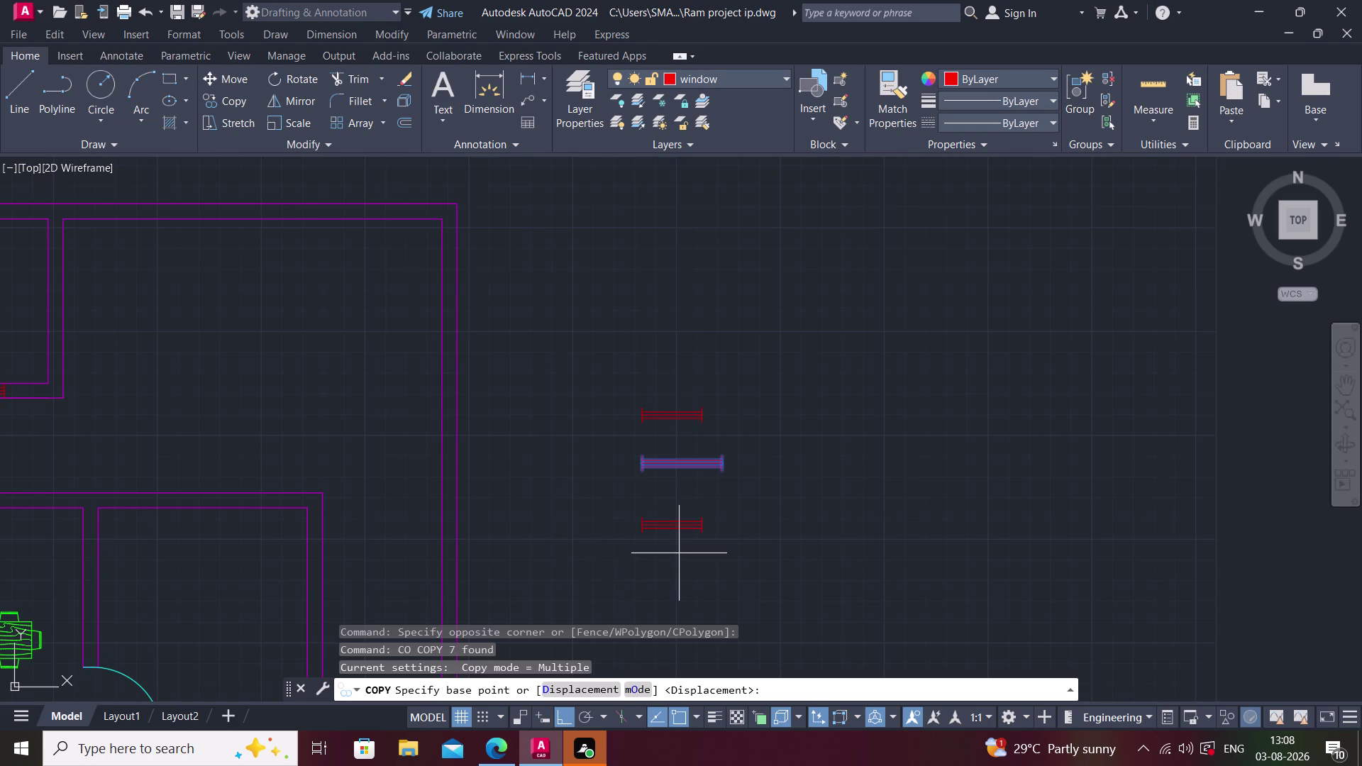
scroll(up, 3)
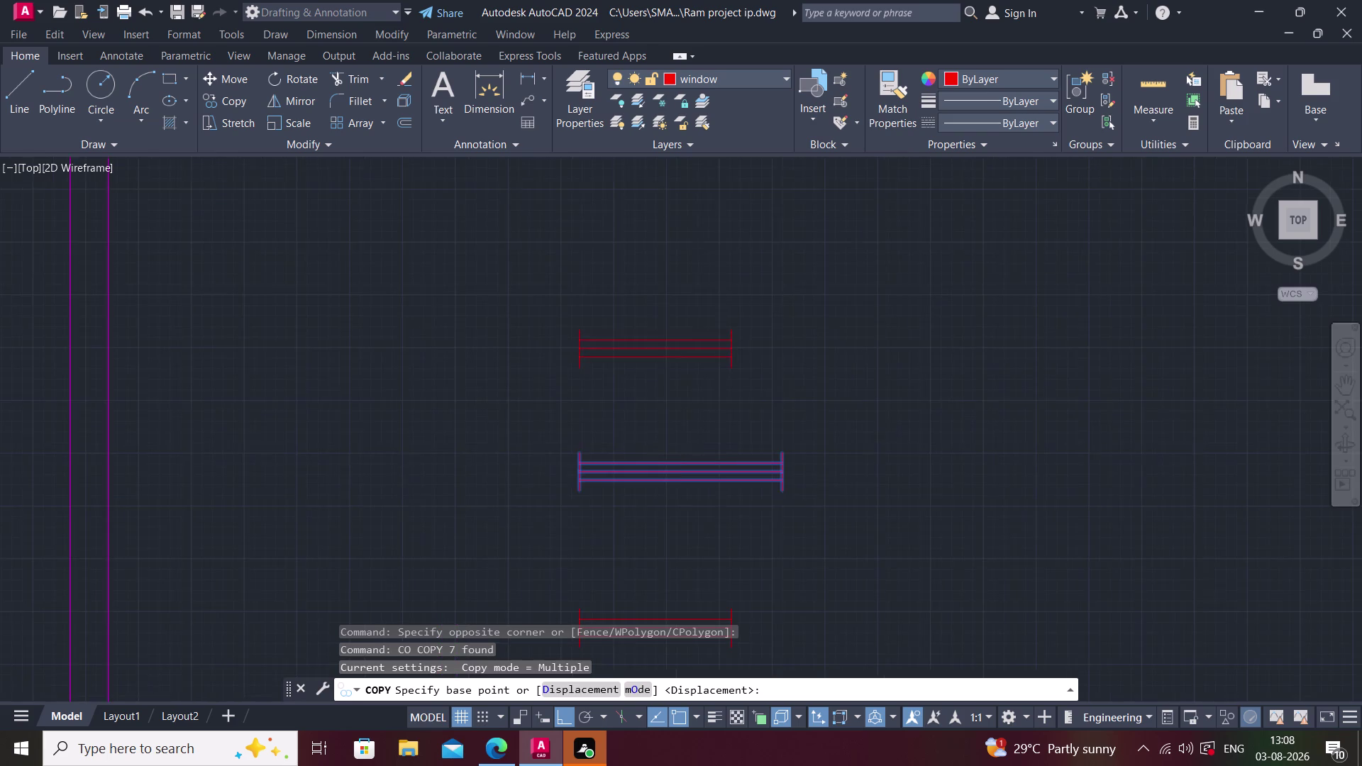
click(676, 476)
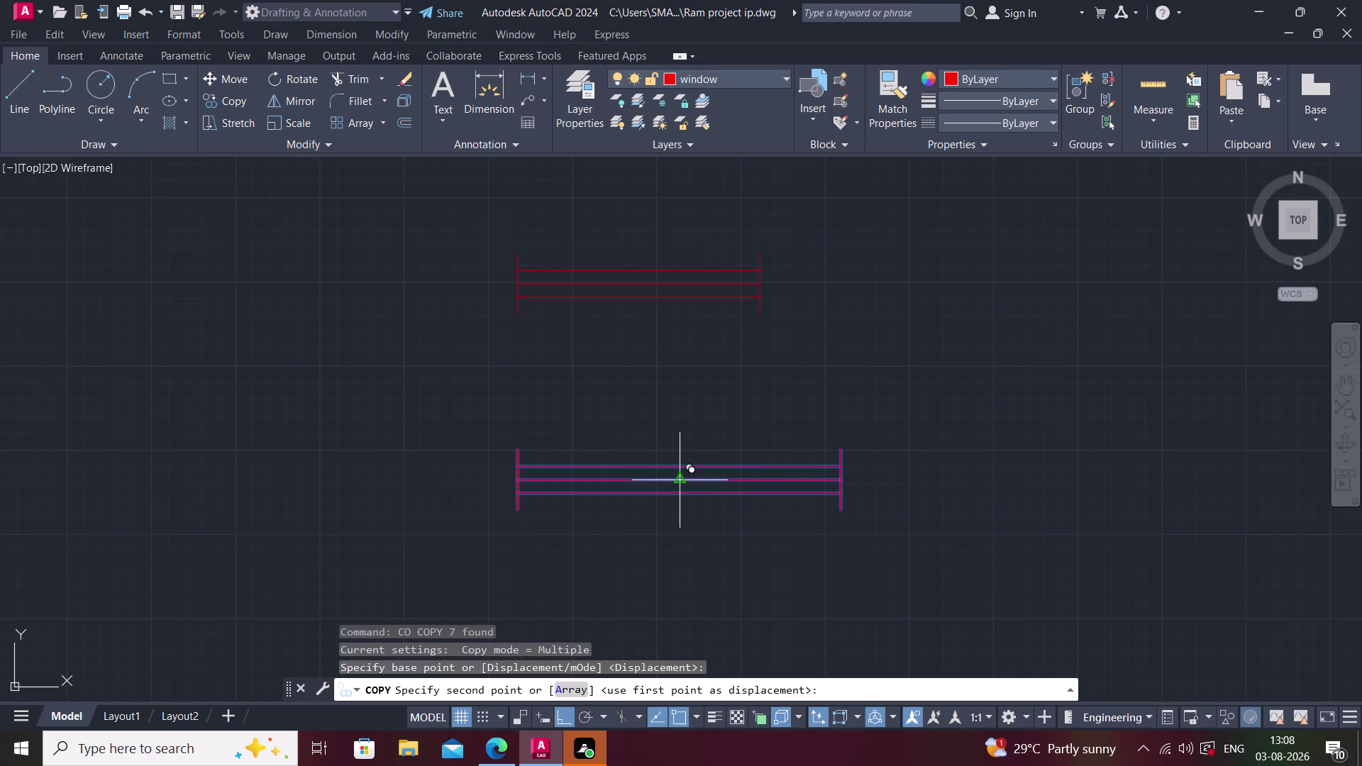
With Ortho off, place a copy in a room's upper wall opening.
middle_drag(470, 509, 826, 344)
scroll(down, 3)
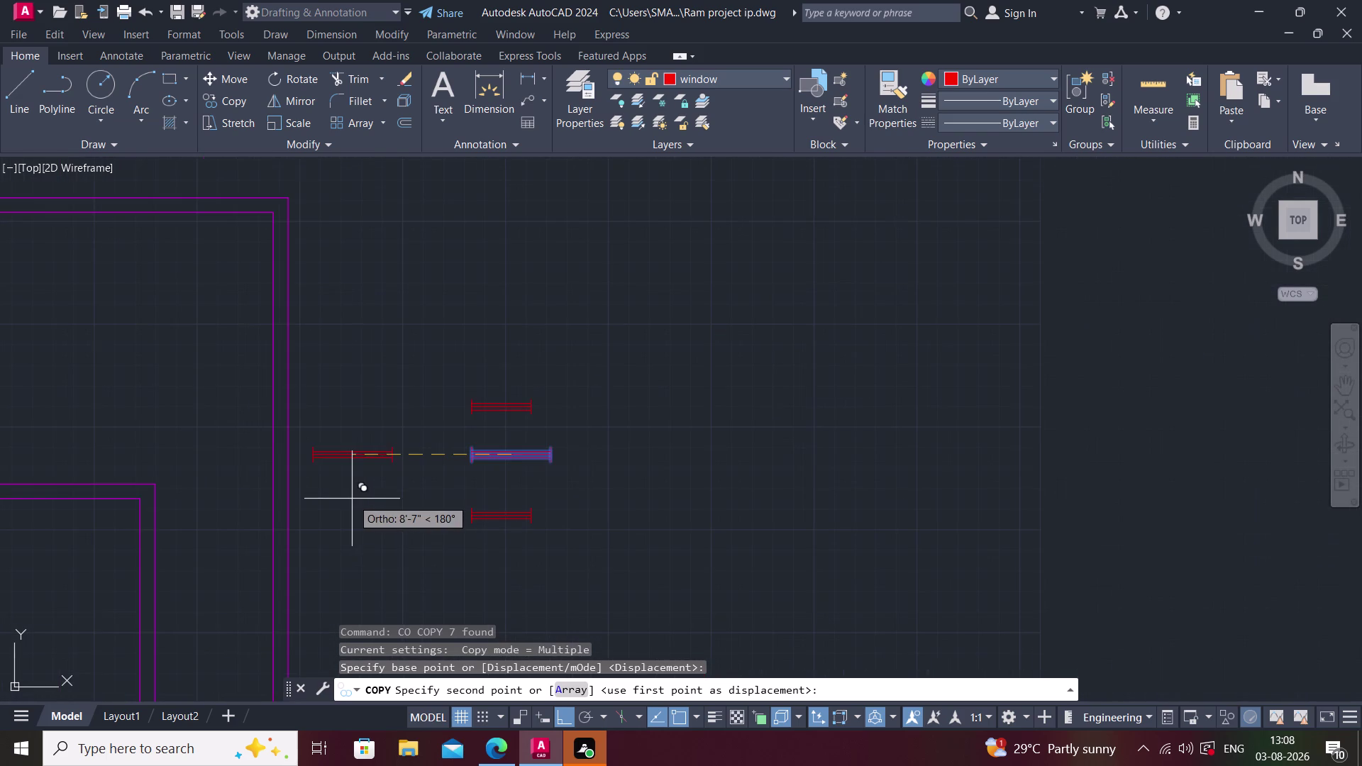
key(F8)
middle_drag(305, 583, 836, 442)
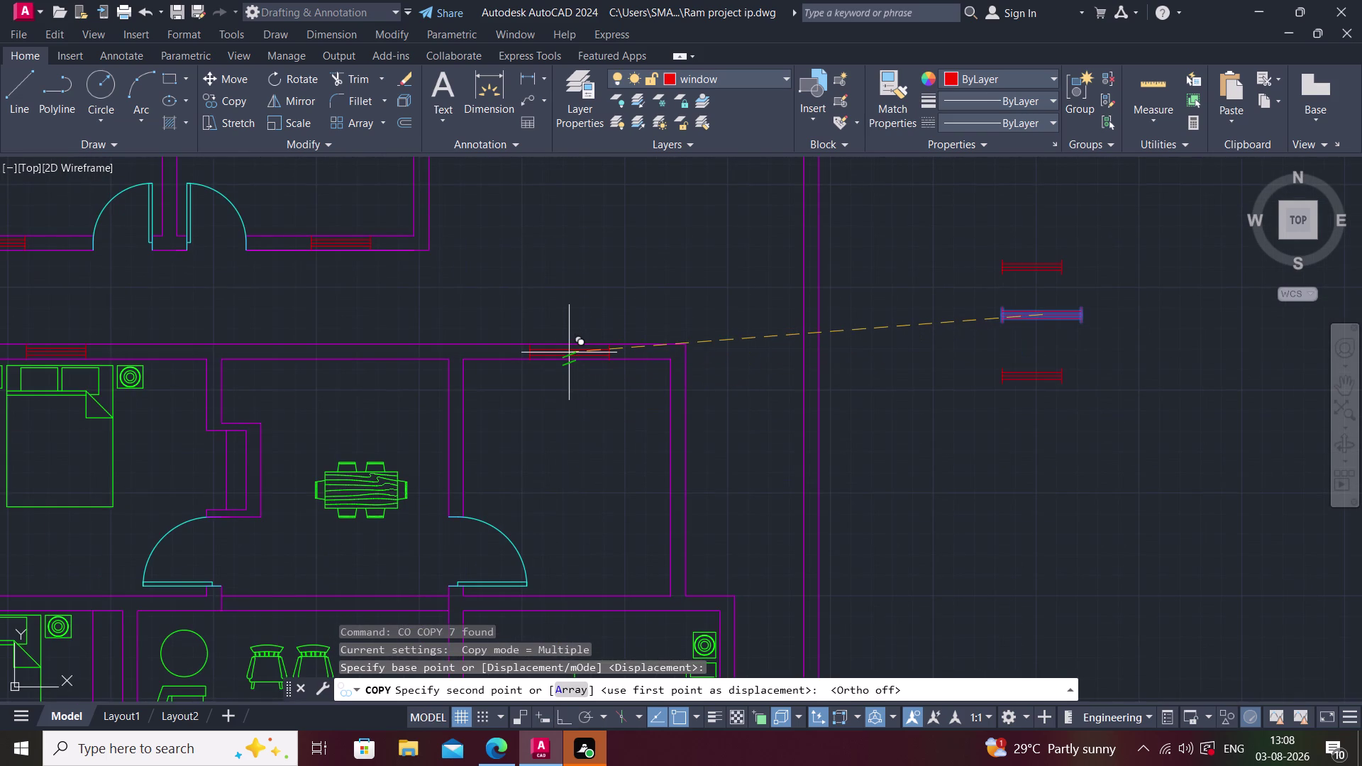
scroll(up, 3)
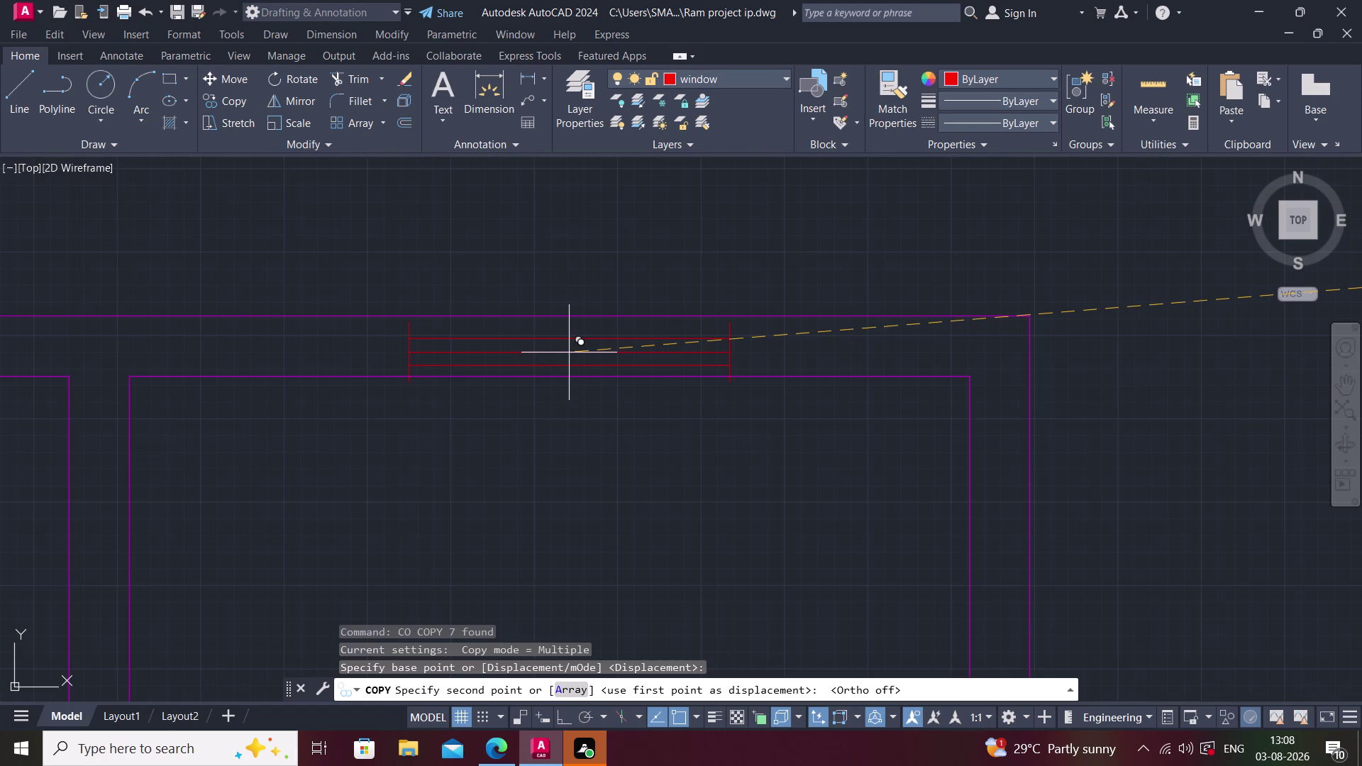
scroll(up, 3)
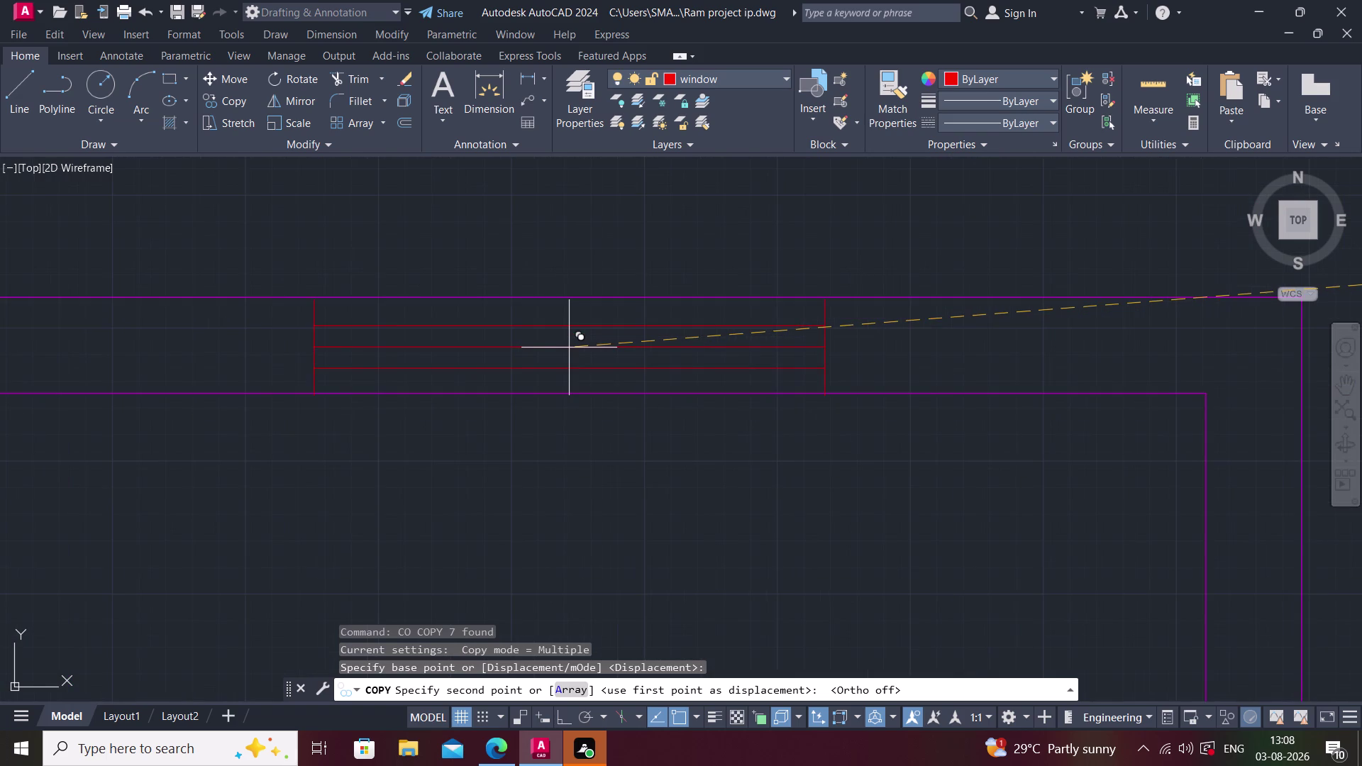
scroll(up, 3)
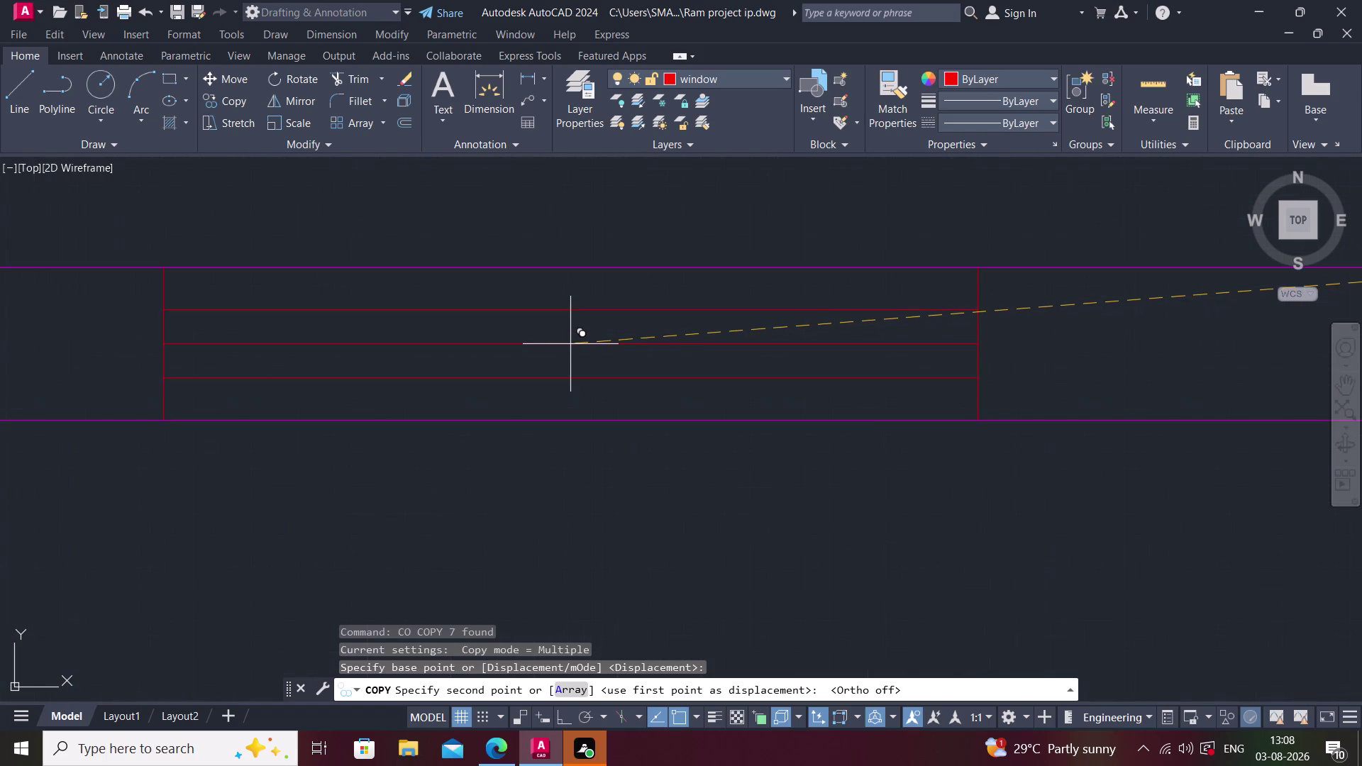
click(570, 344)
Place another copy in a bedroom wall opening and end copying.
scroll(down, 3)
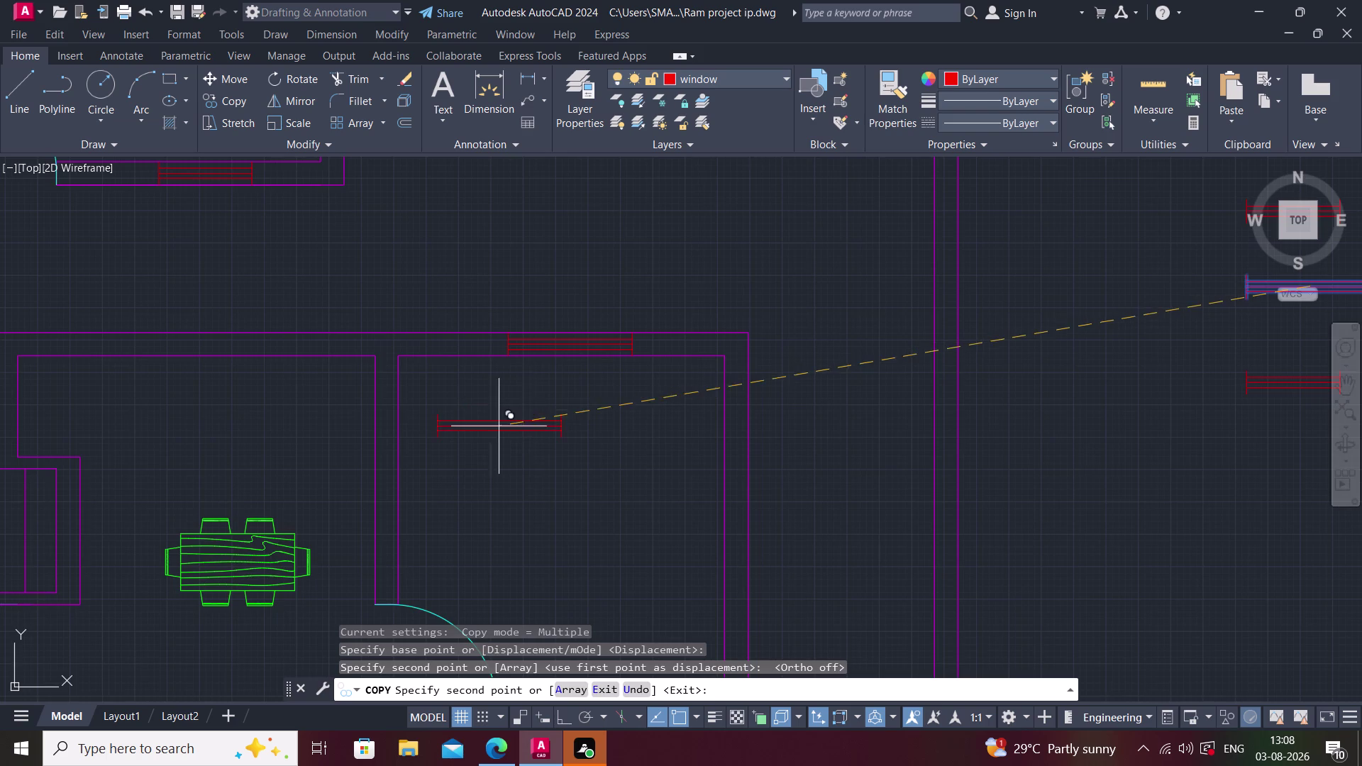
middle_drag(502, 432, 676, 418)
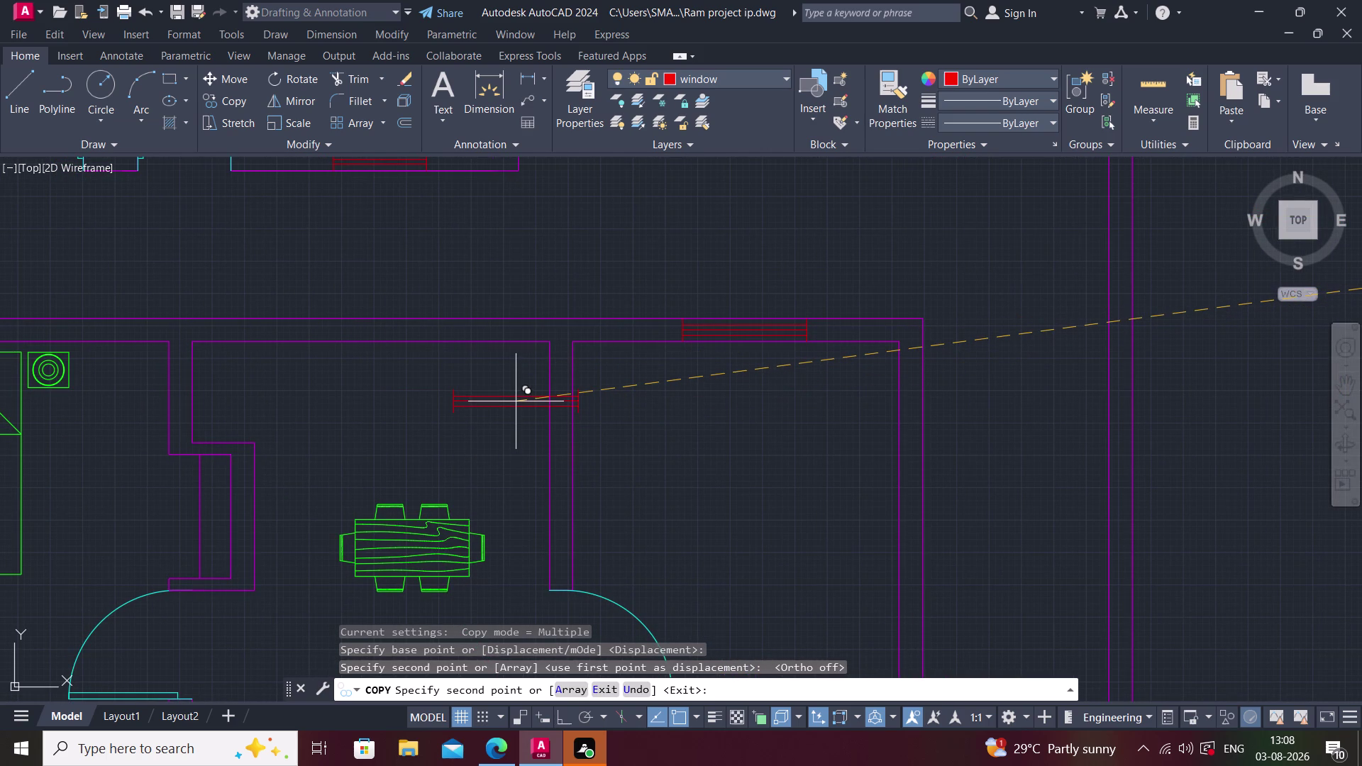
scroll(down, 3)
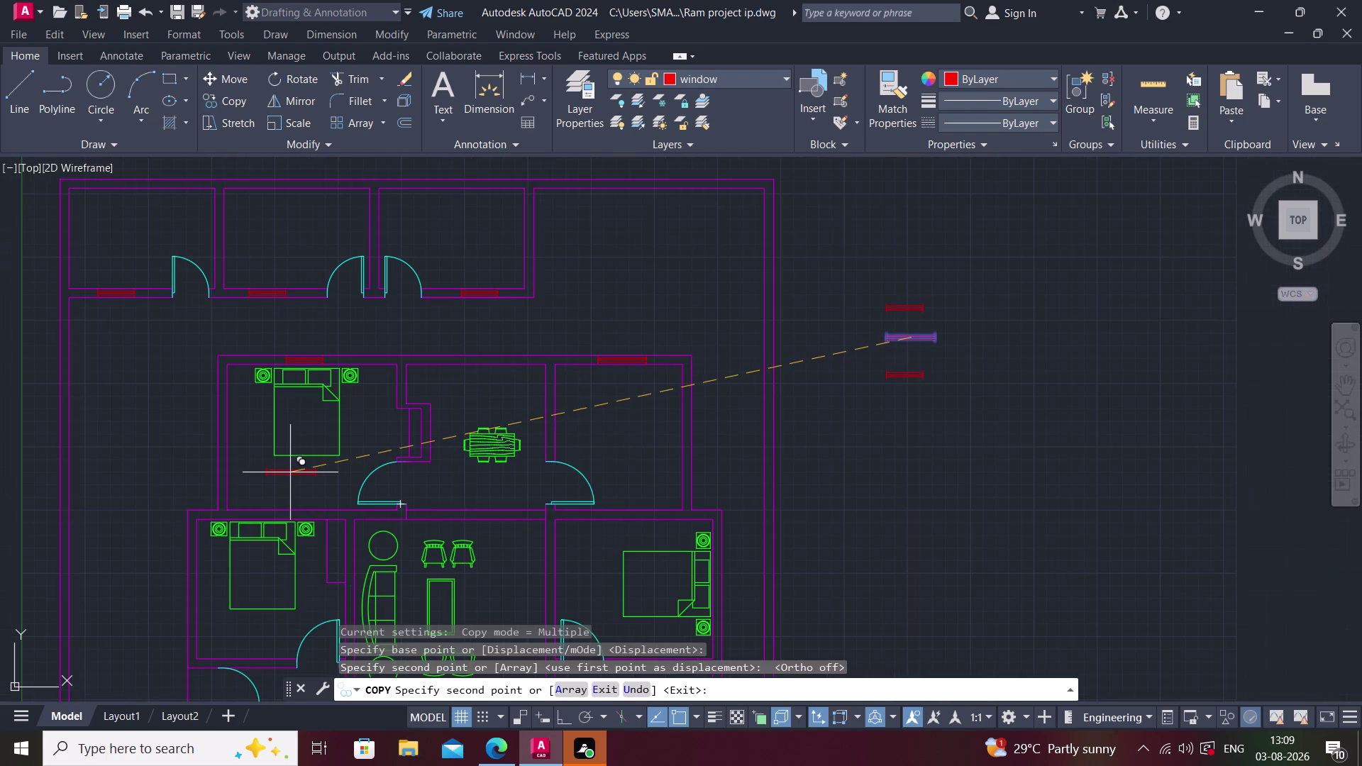
click(151, 438)
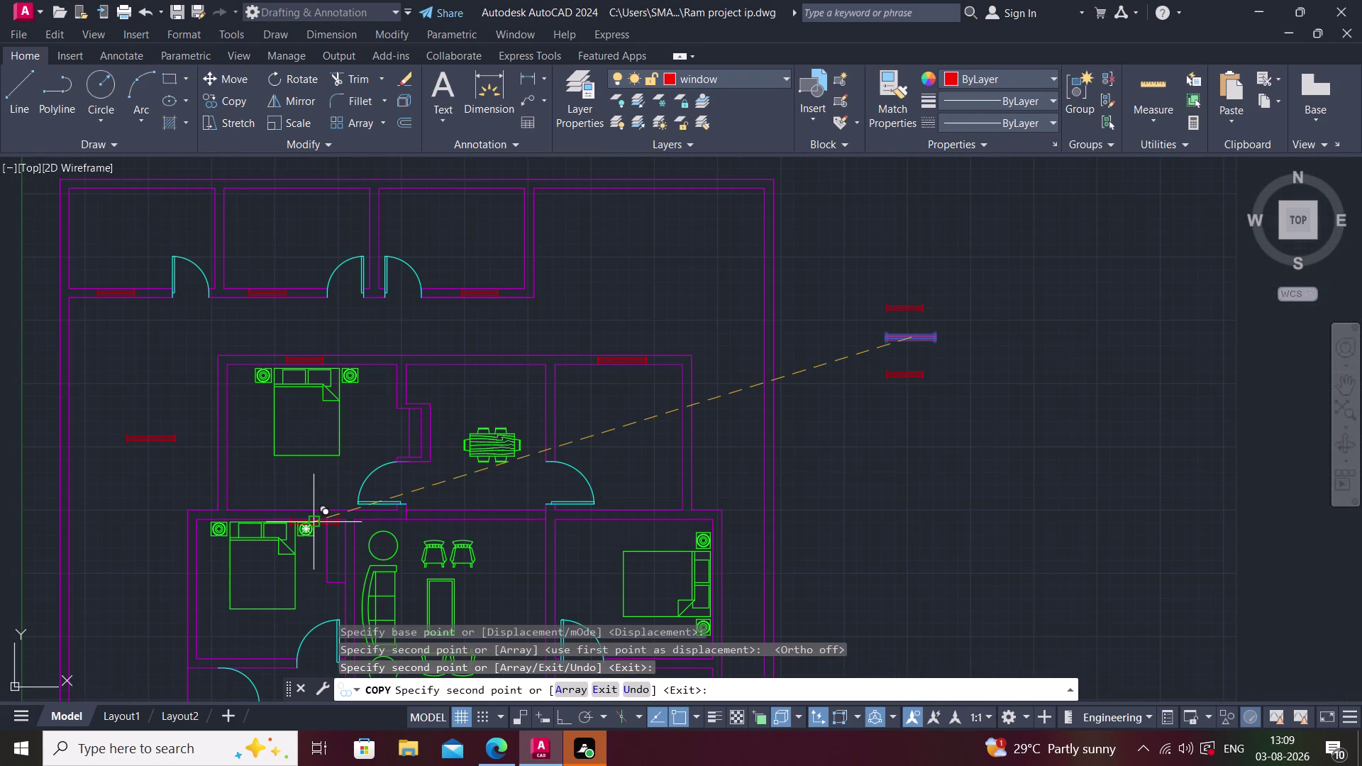
key(Escape)
Begin selecting the right end tick of a window symbol.
middle_drag(348, 422, 77, 448)
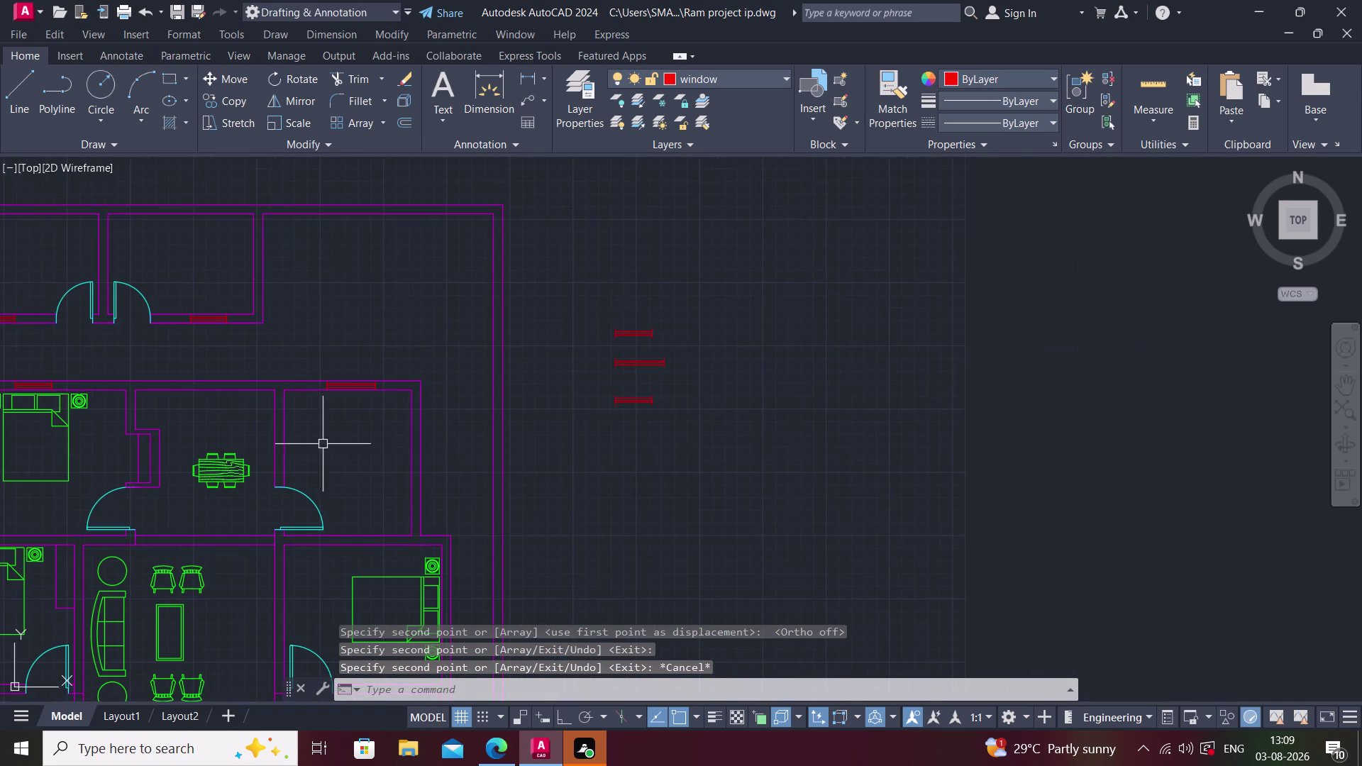
scroll(up, 3)
scroll(up, 3)
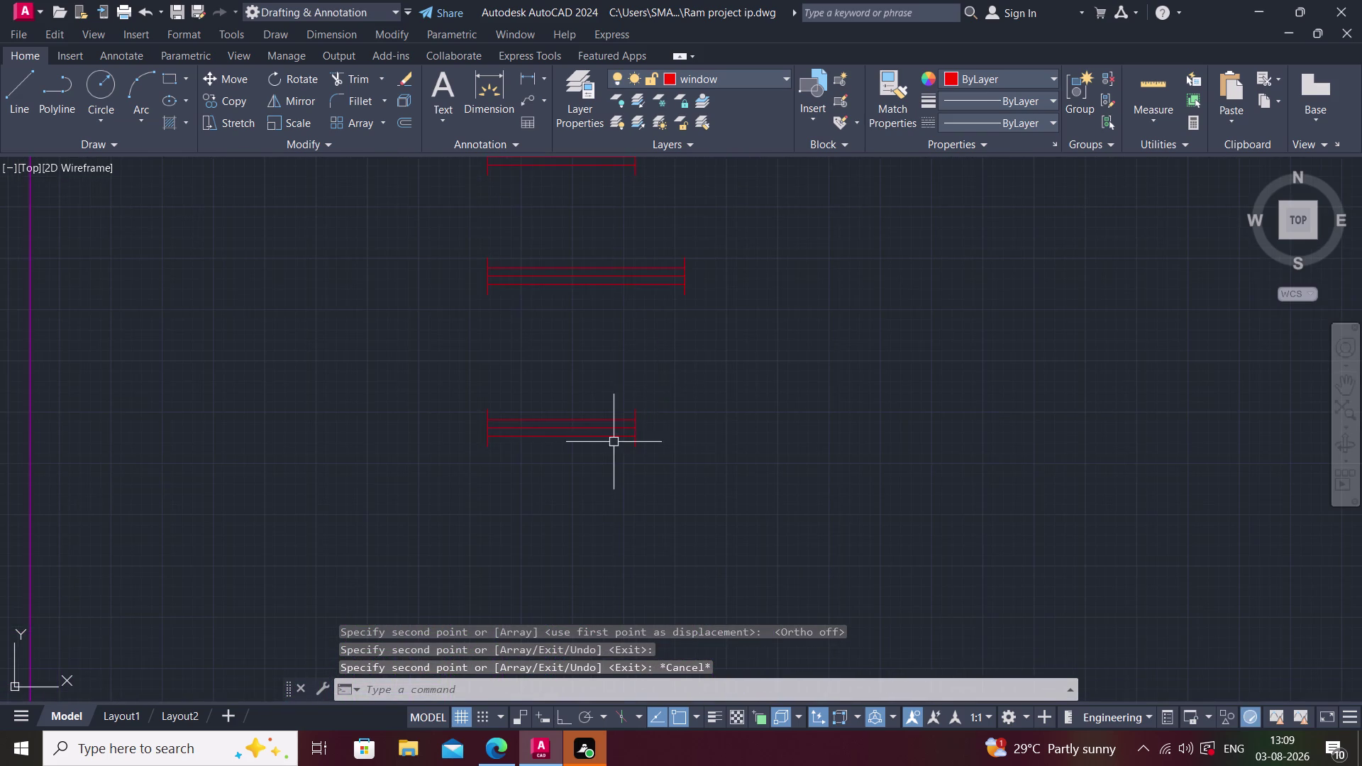
scroll(up, 3)
click(549, 365)
Move the selected right end tick 1'6" to the right with Ortho on.
click(633, 583)
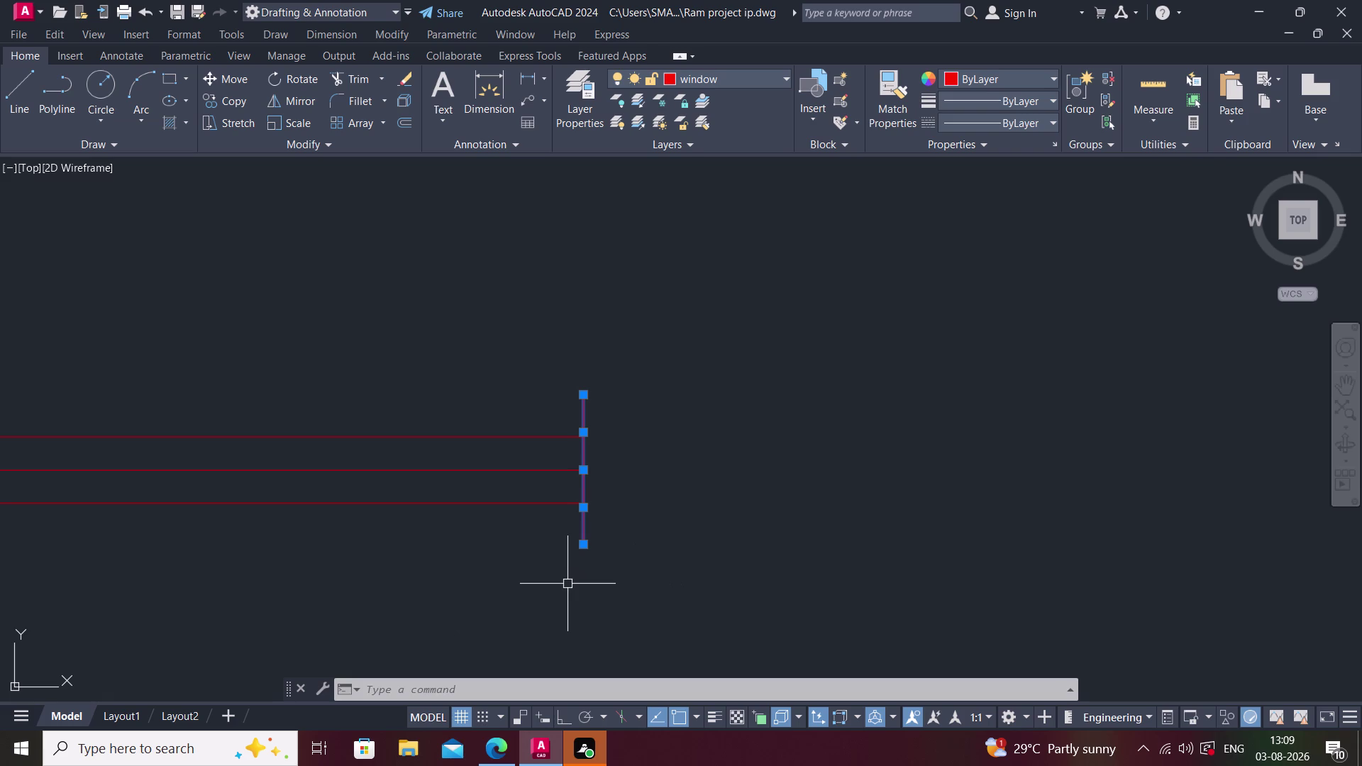
key(m)
key(space)
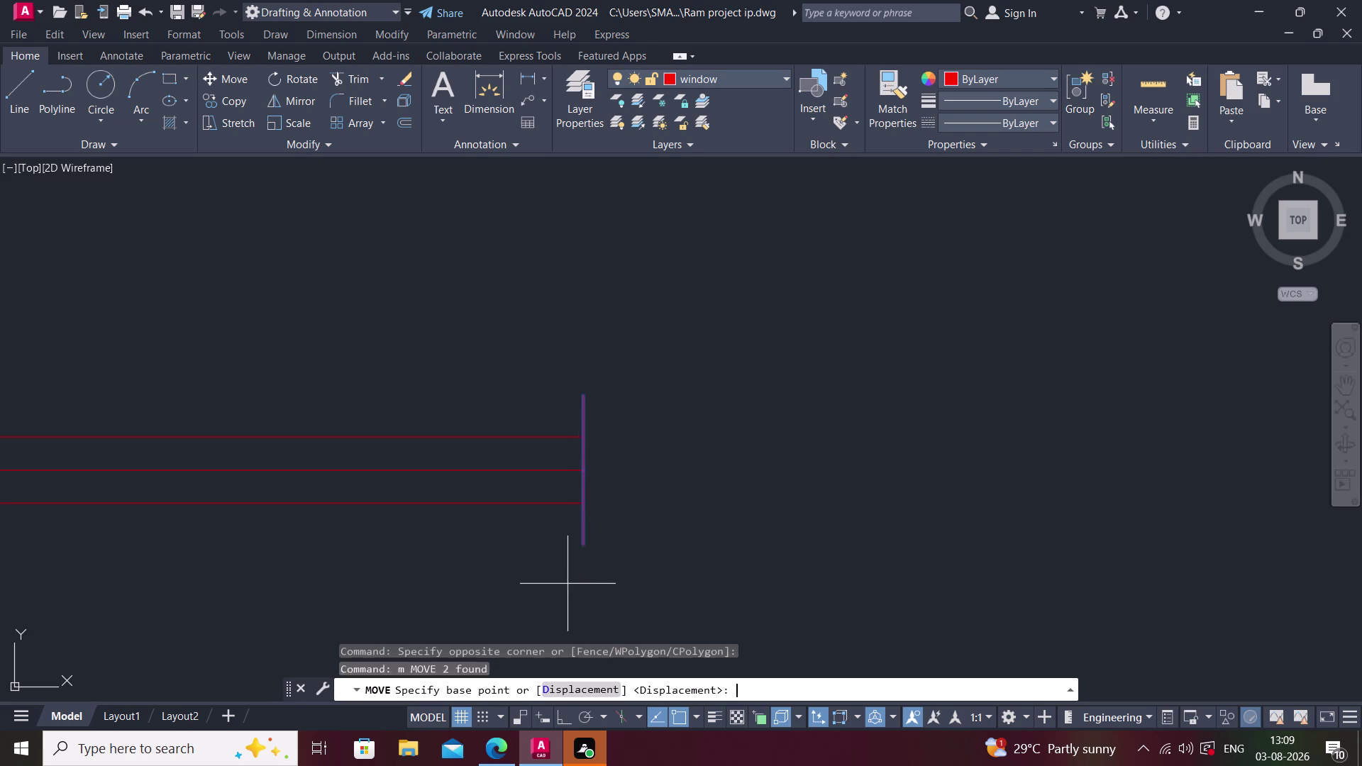
click(588, 473)
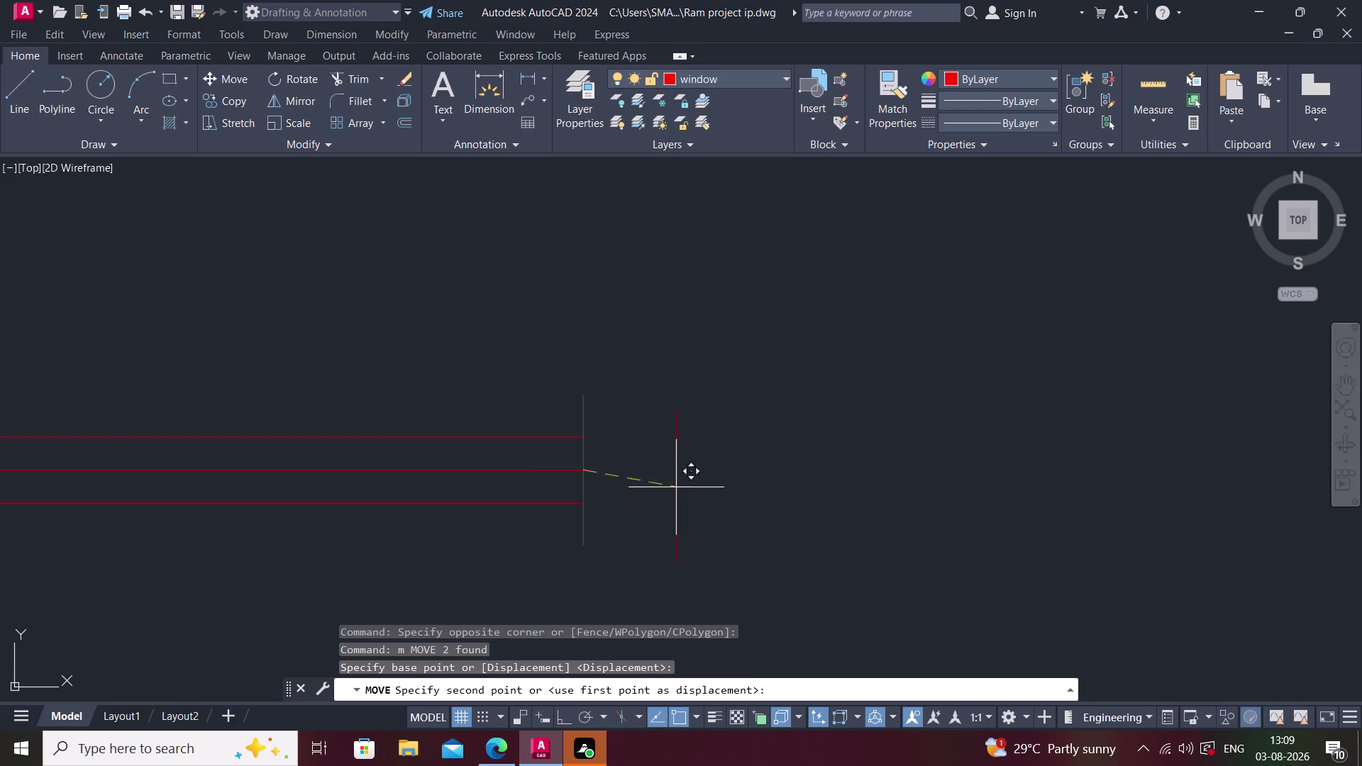
scroll(down, 3)
key(F8)
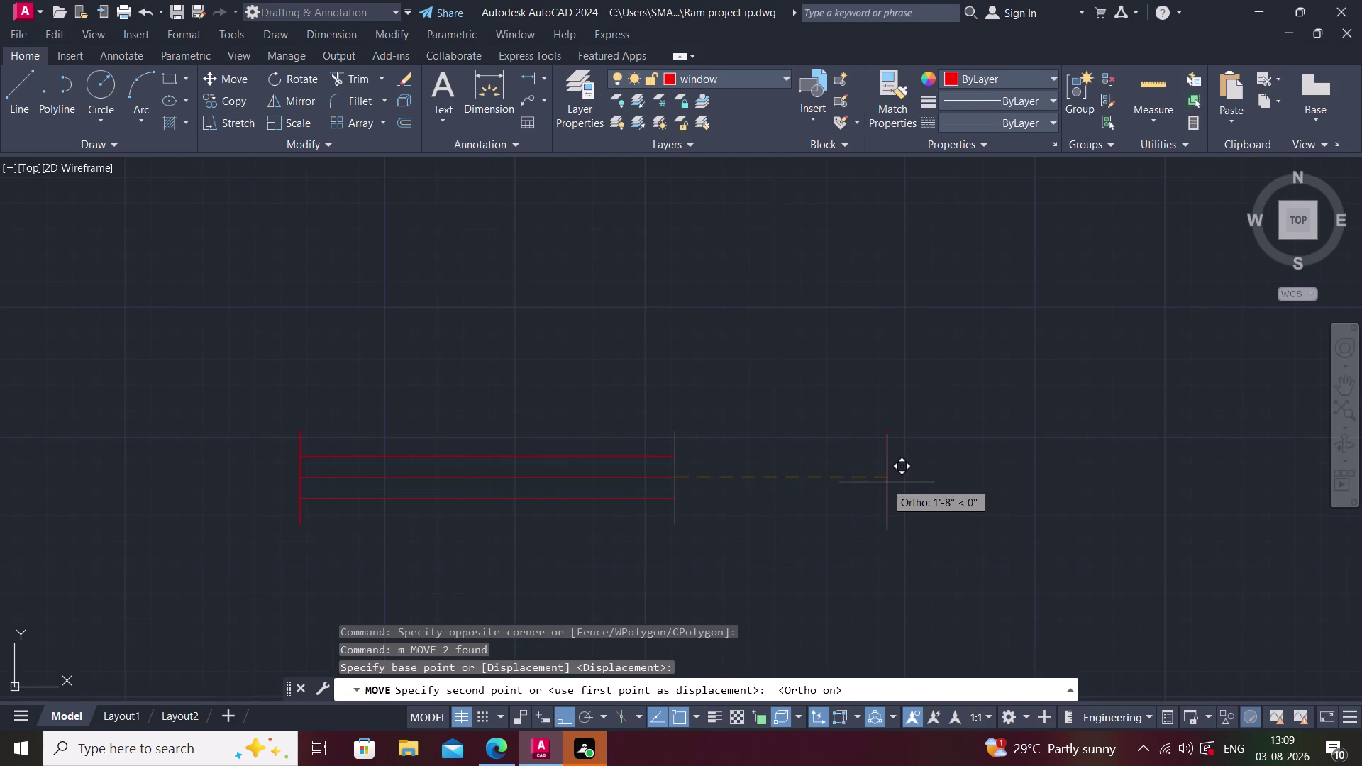
text(1'6)
text(")
key(Return)
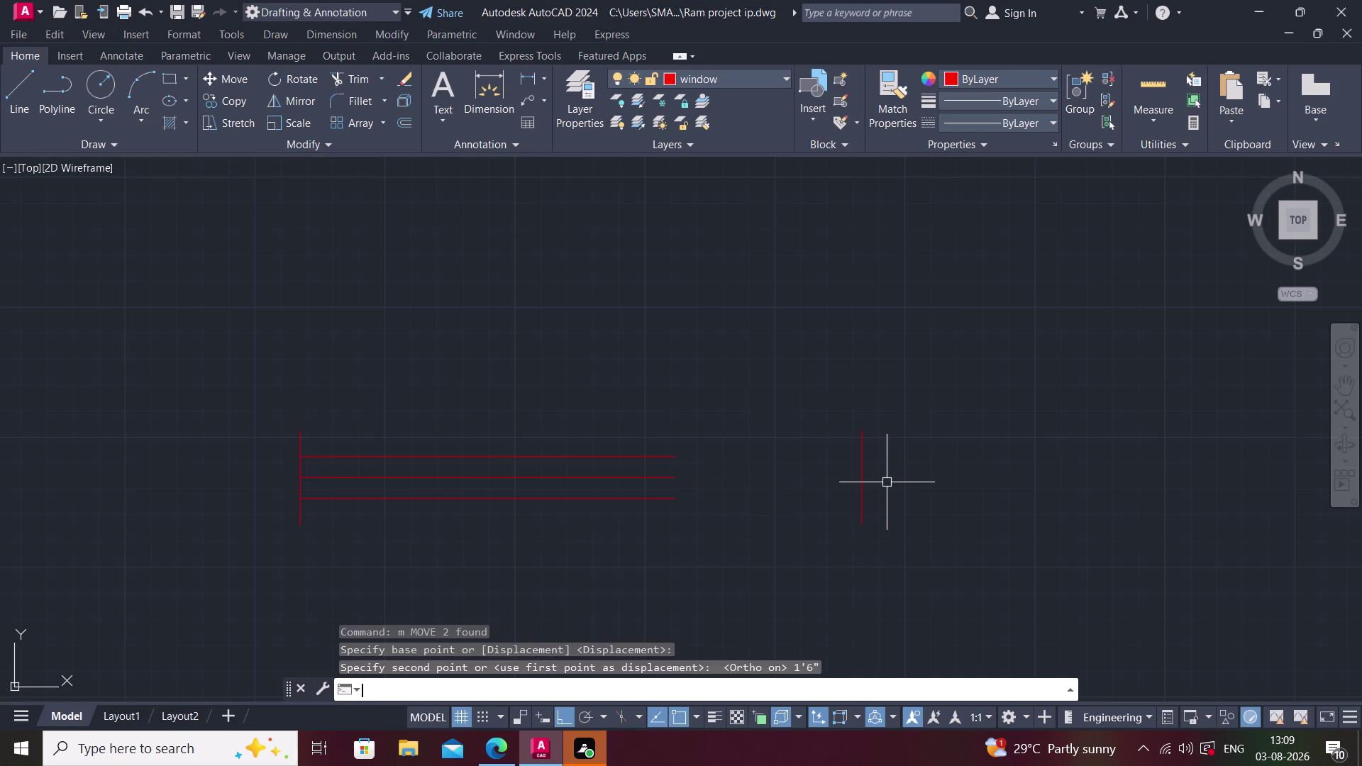
key(Escape)
Extend the three window lines to the relocated end tick using a fence.
text(ex)
key(space)
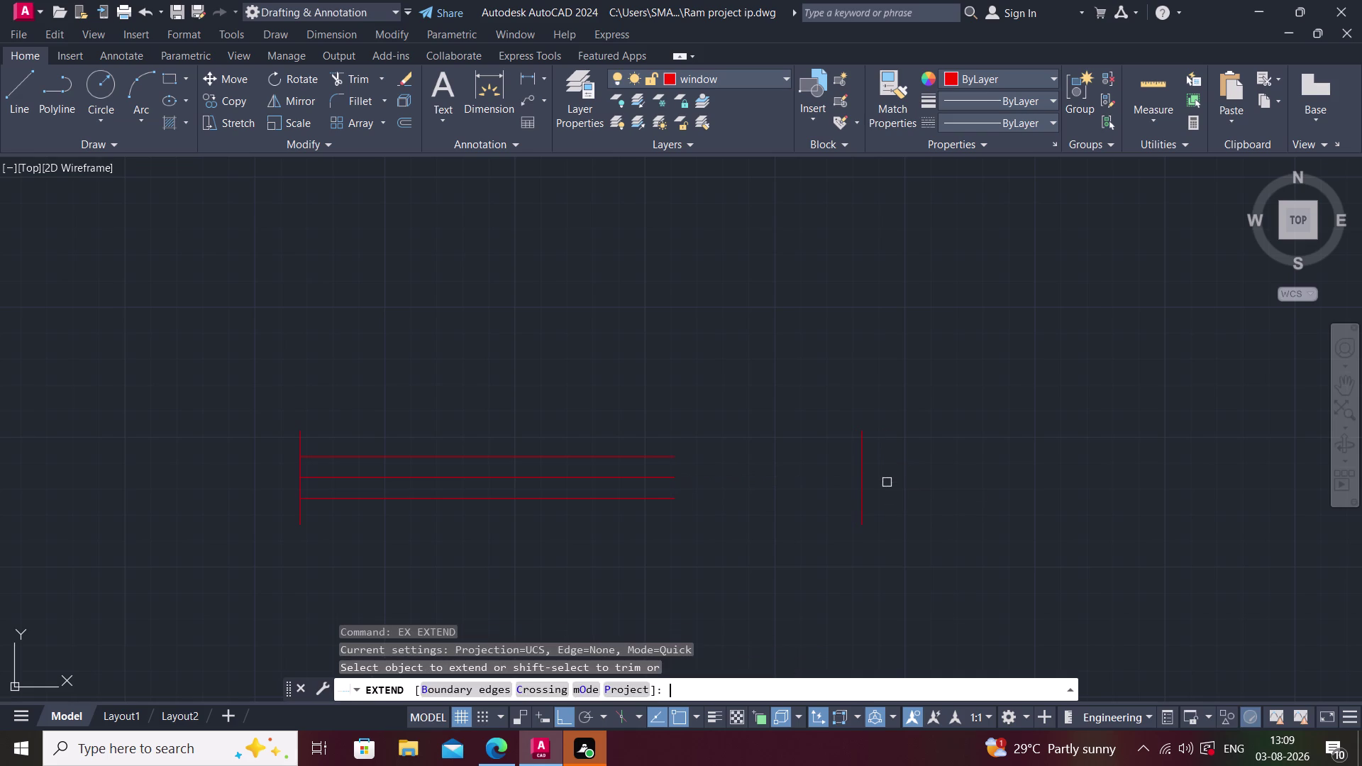
drag(595, 408, 606, 417)
click(685, 592)
key(Escape)
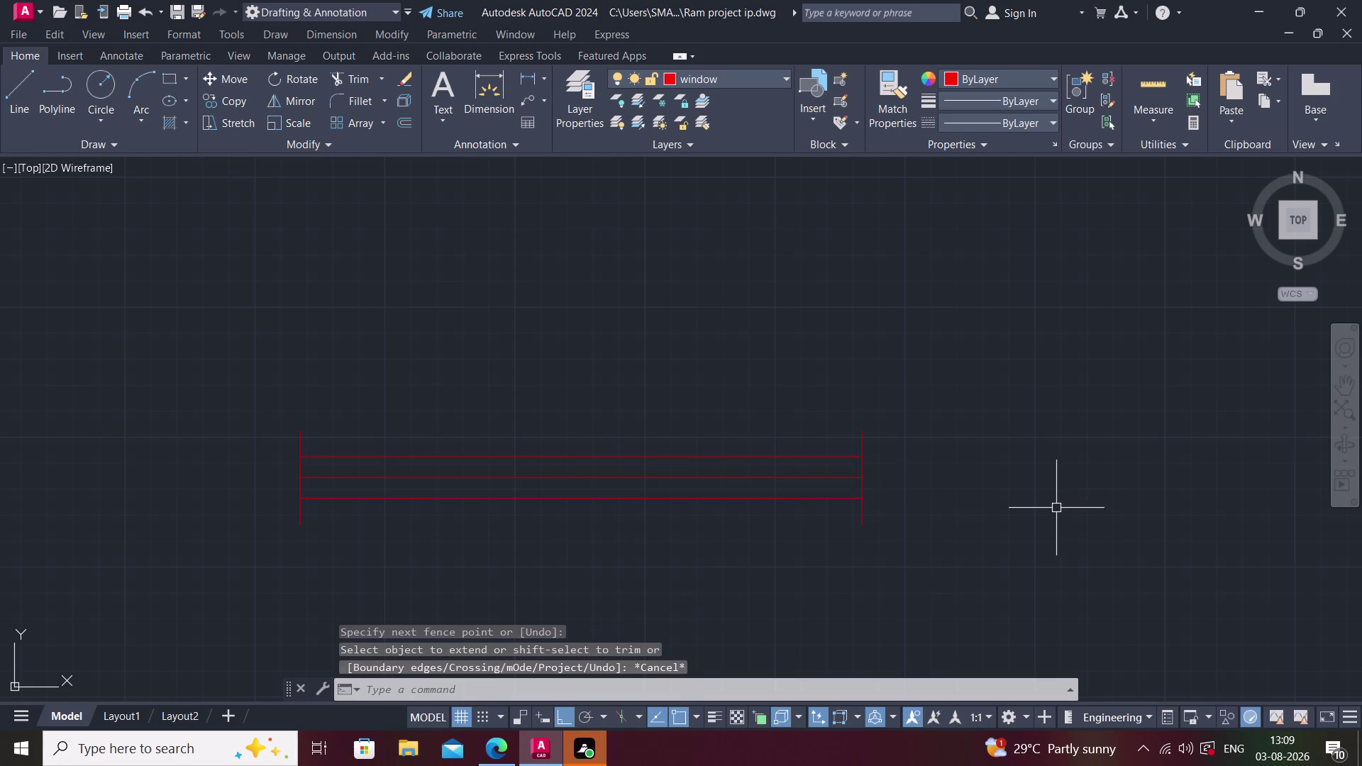
middle_drag(998, 506, 990, 501)
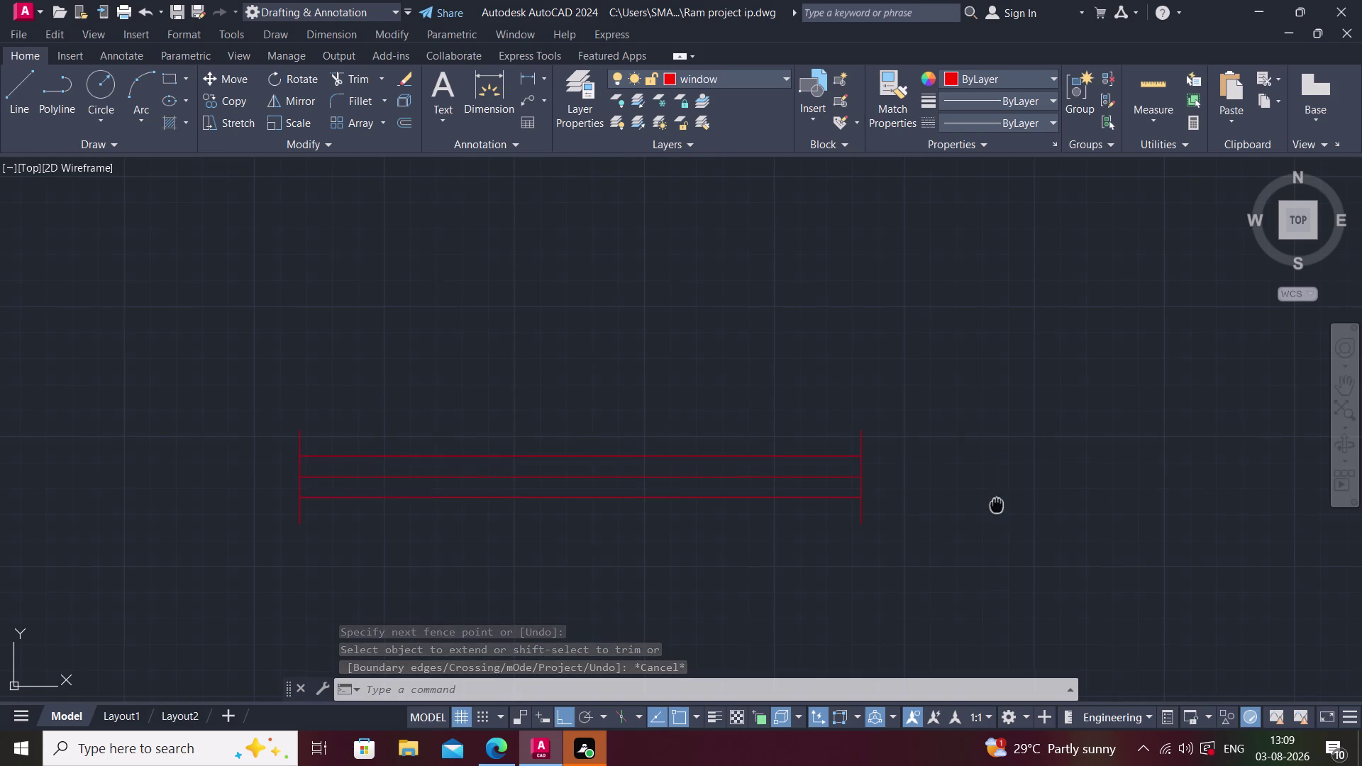
Window-select the lengthened red window symbol and start COPY with the co alias.
middle_drag(989, 501, 943, 480)
scroll(down, 3)
click(373, 334)
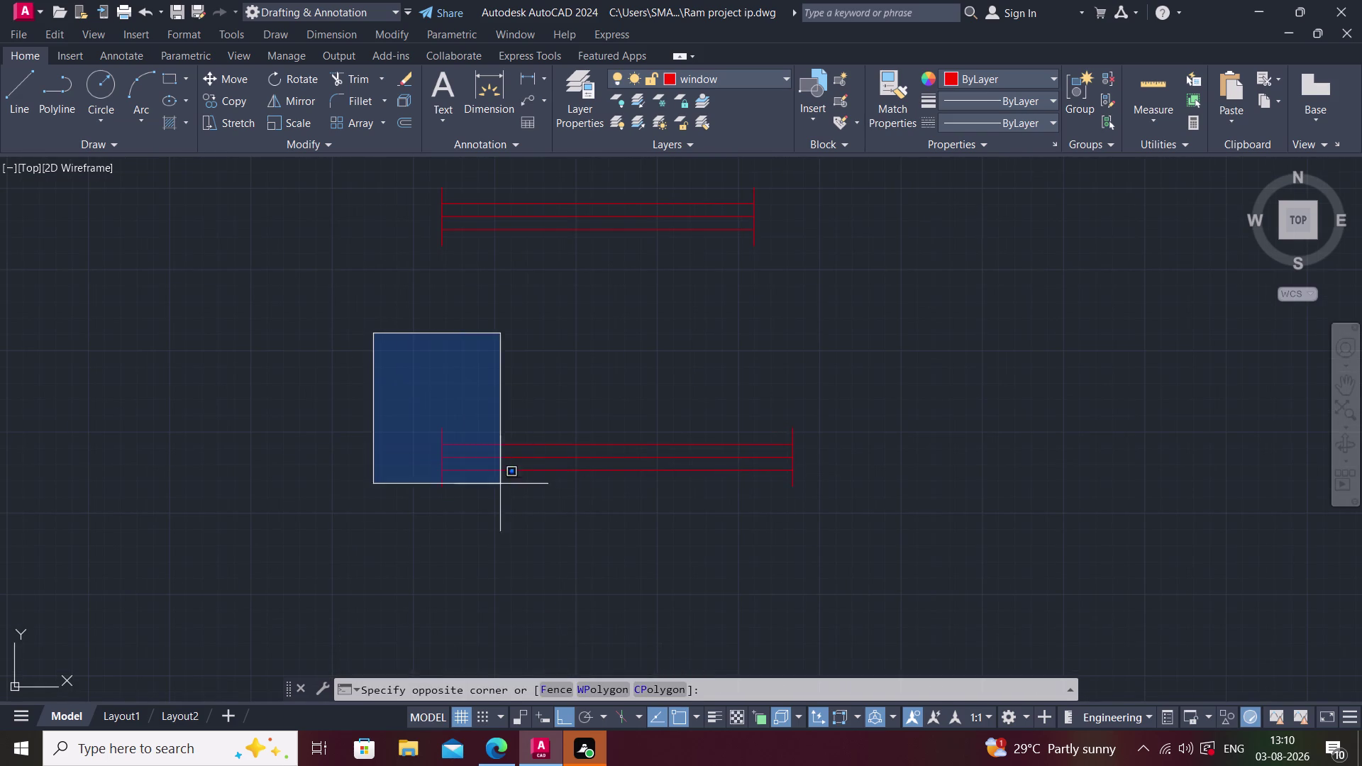
click(903, 579)
key(m)
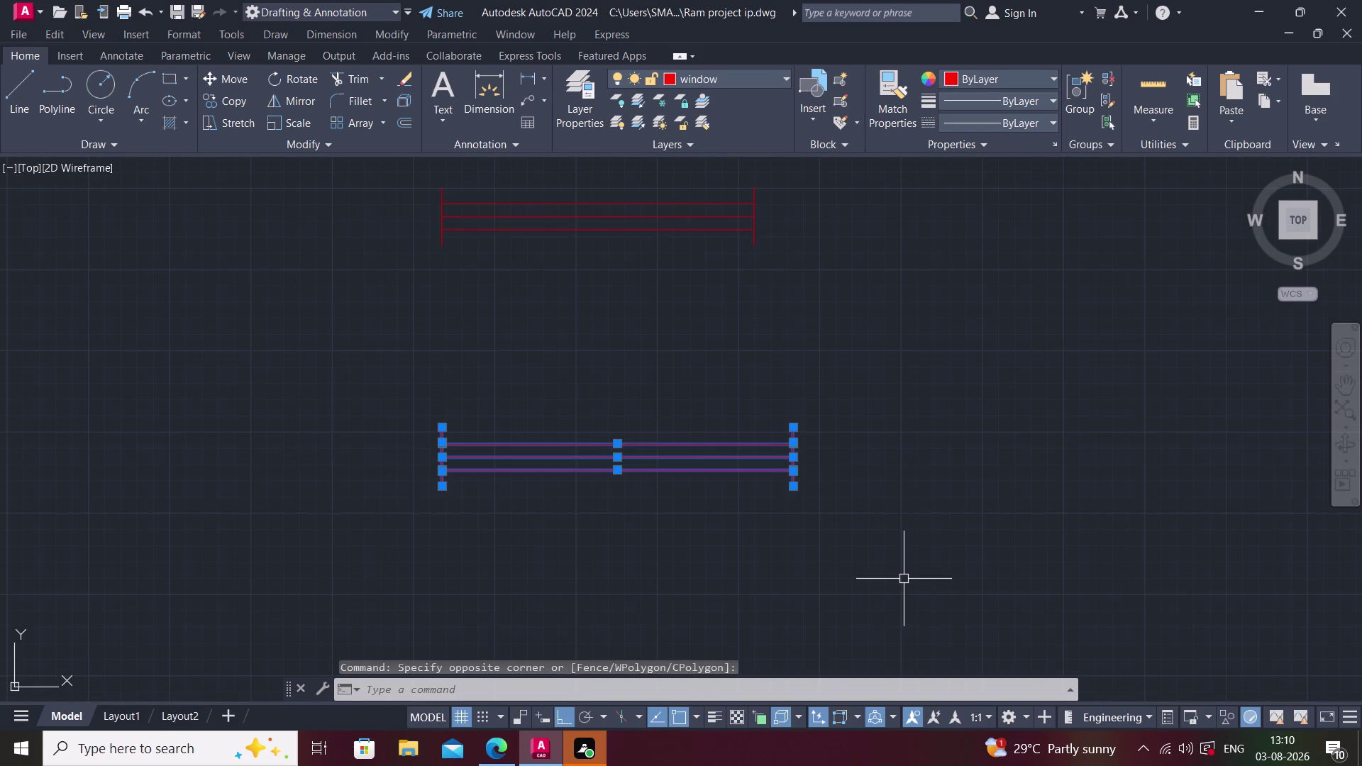
key(BackSpace)
text(co)
key(space)
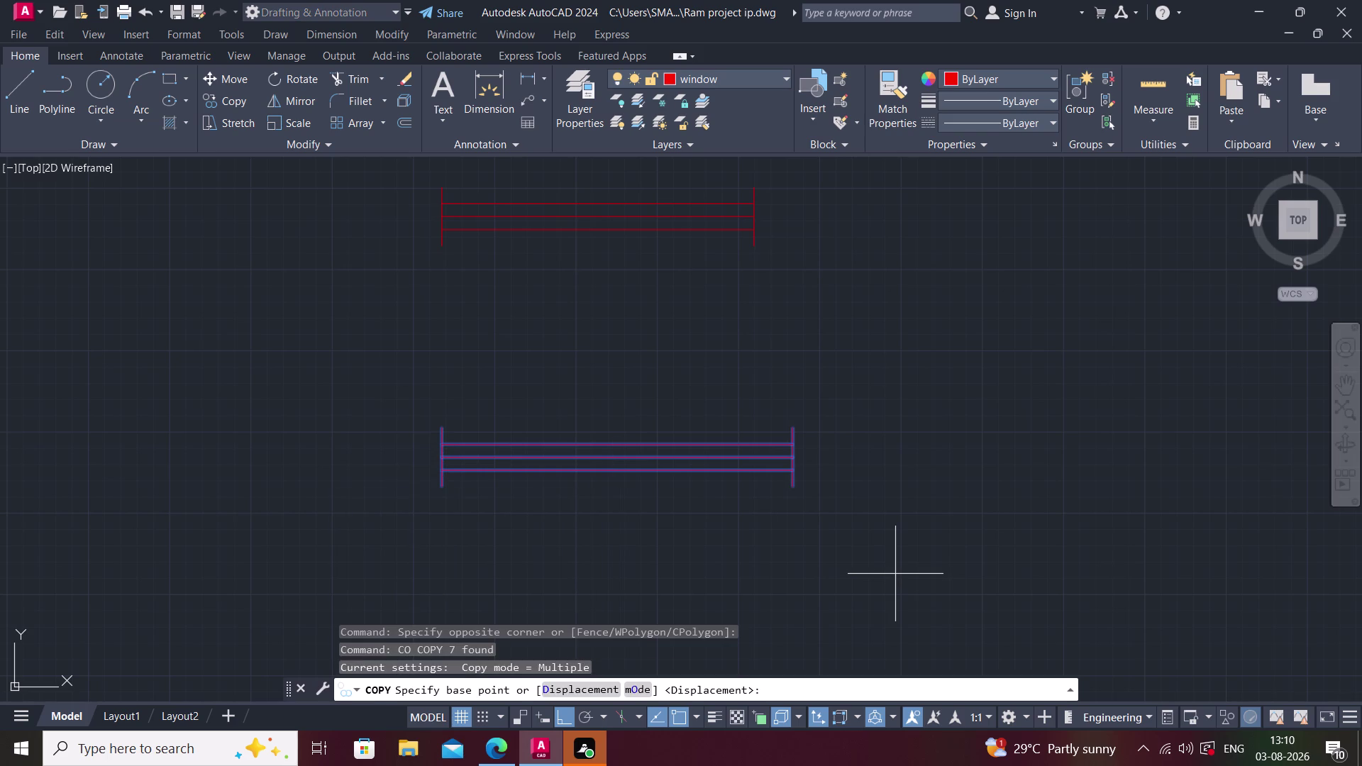
Pick a base point, turn Ortho off, and drop the copy into the room's top wall opening.
middle_drag(742, 537, 775, 559)
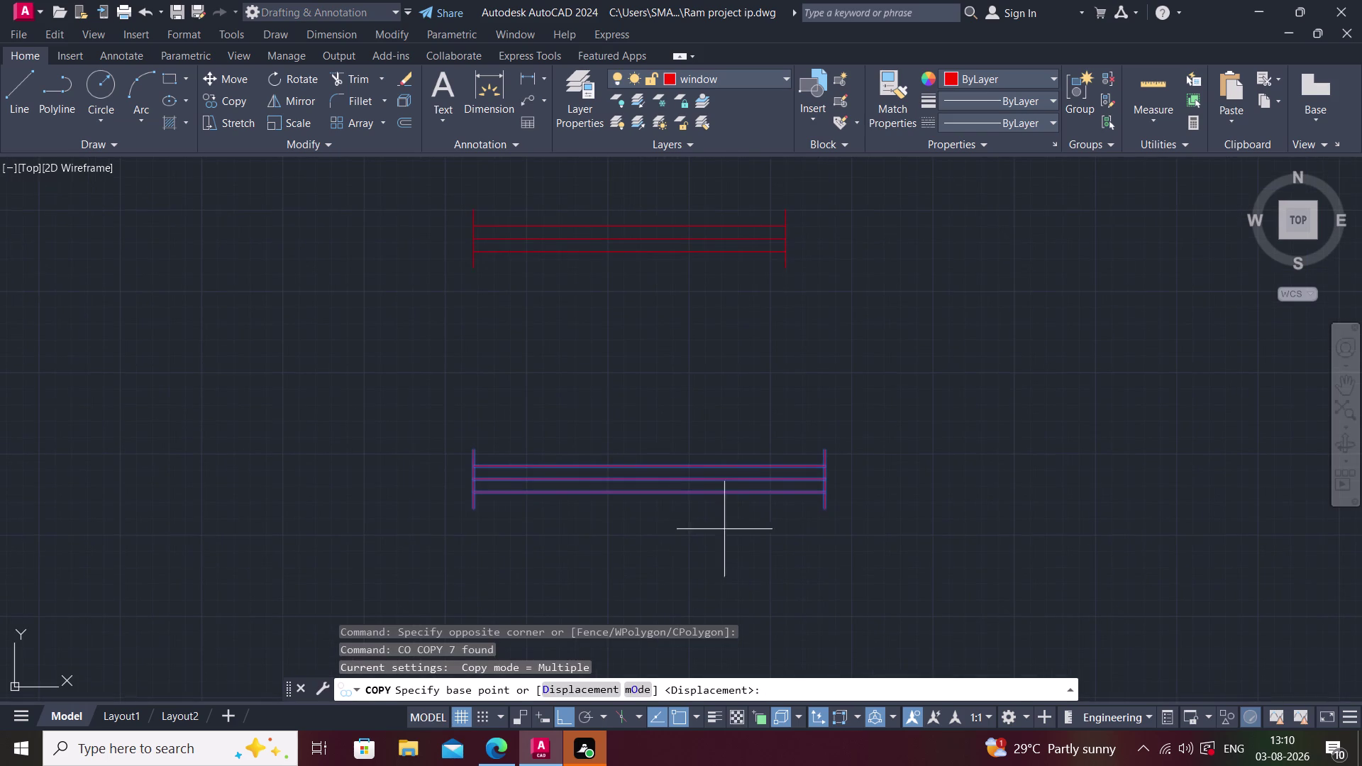
click(646, 474)
scroll(down, 3)
middle_drag(495, 497, 940, 449)
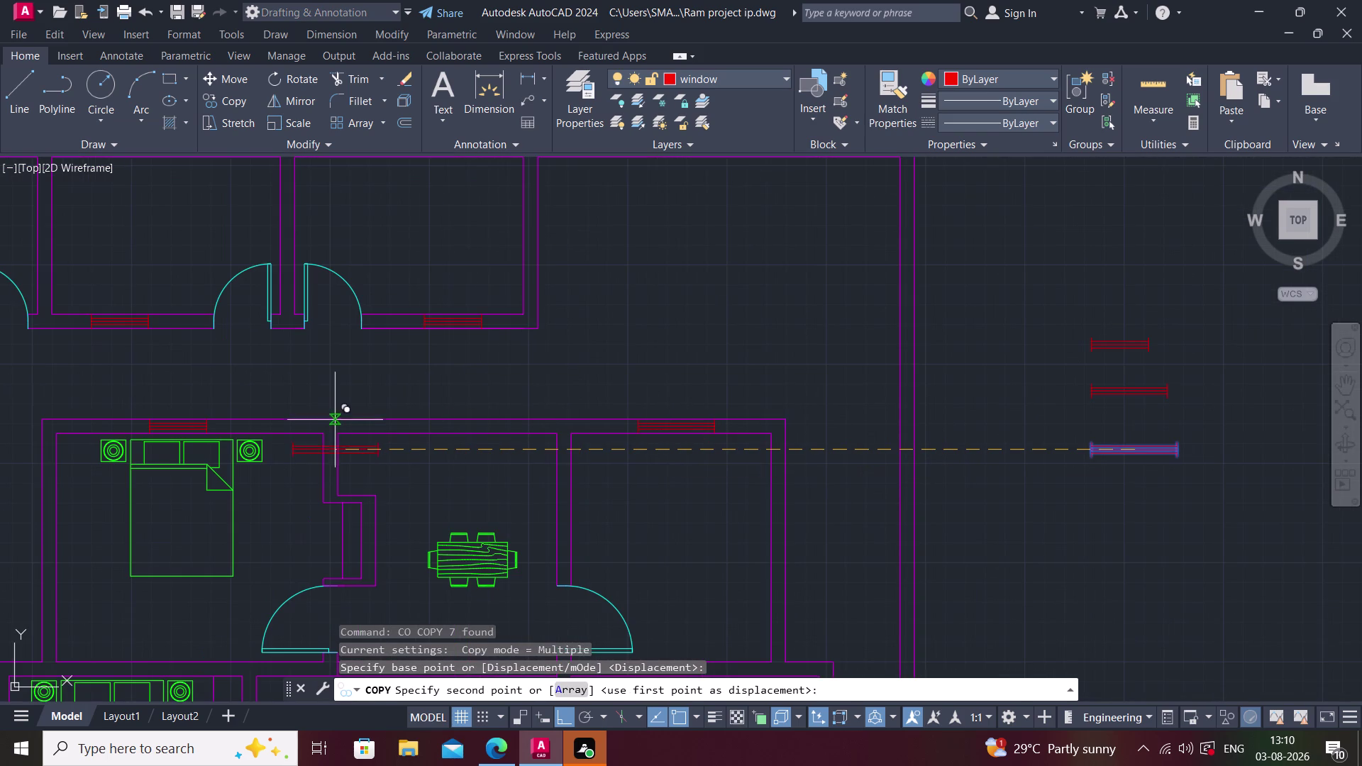
key(F8)
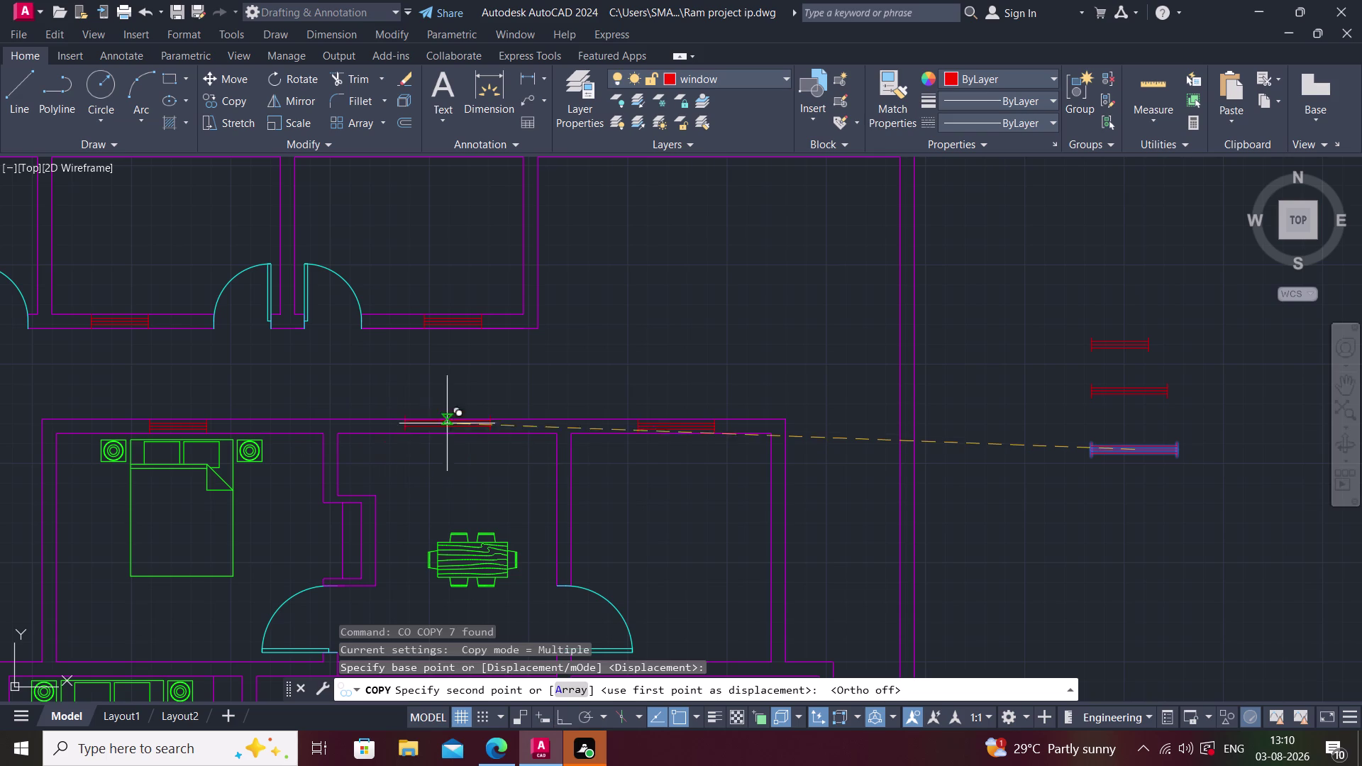
scroll(up, 3)
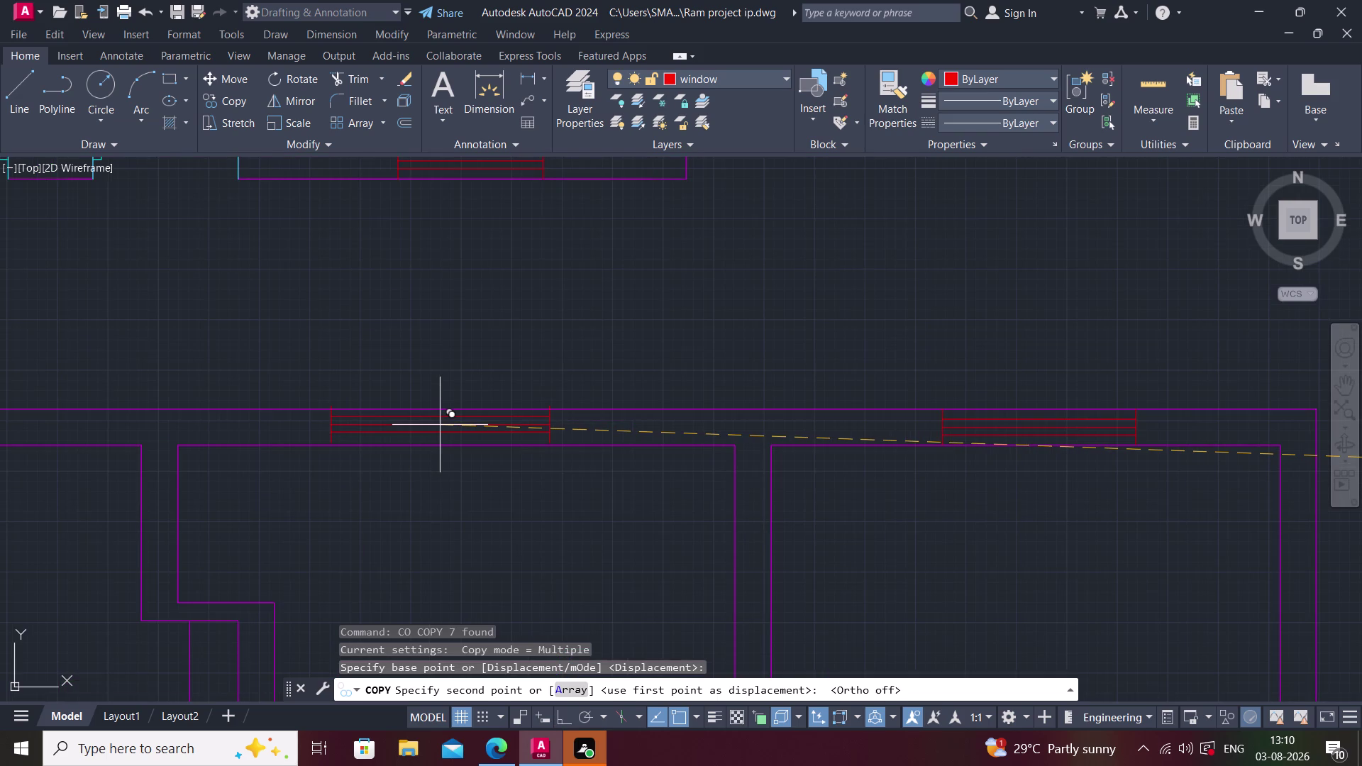
scroll(up, 3)
middle_drag(447, 429, 447, 430)
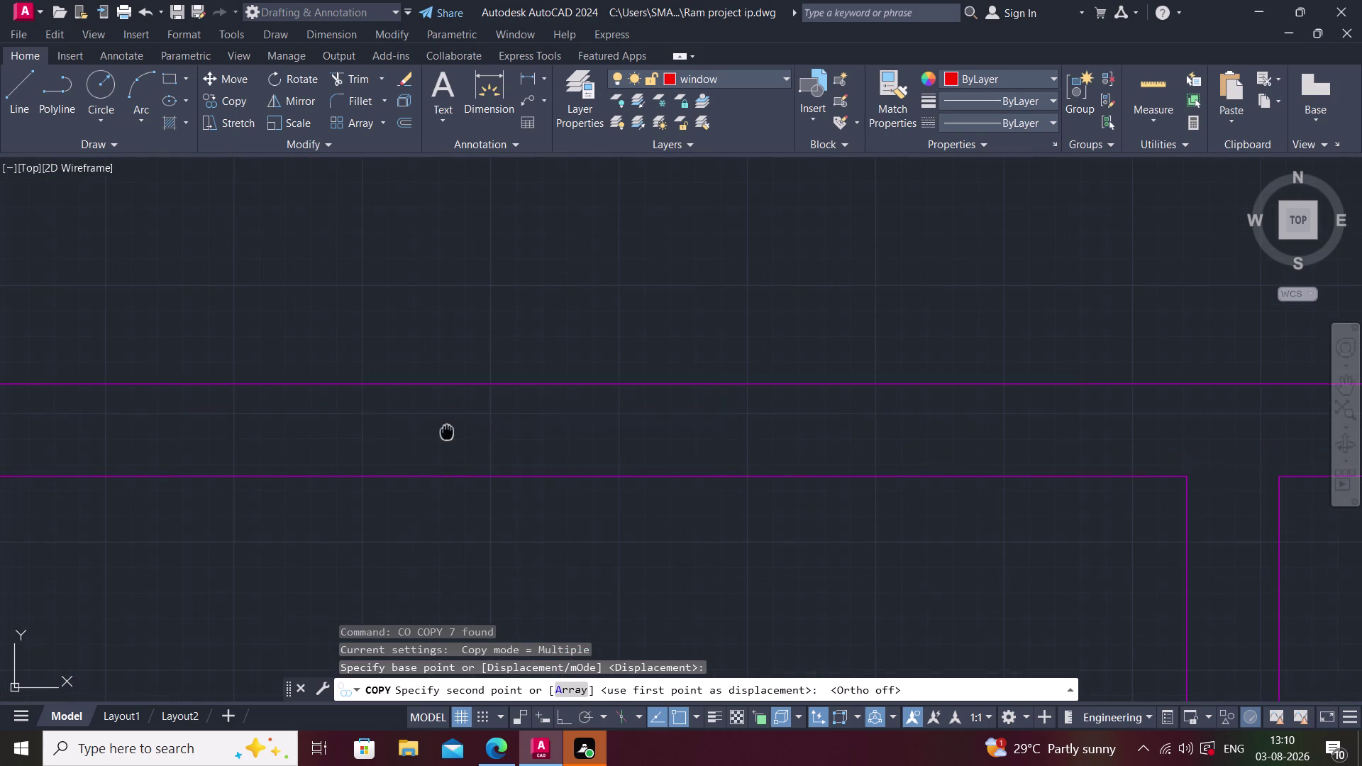
middle_drag(447, 430, 537, 439)
scroll(down, 3)
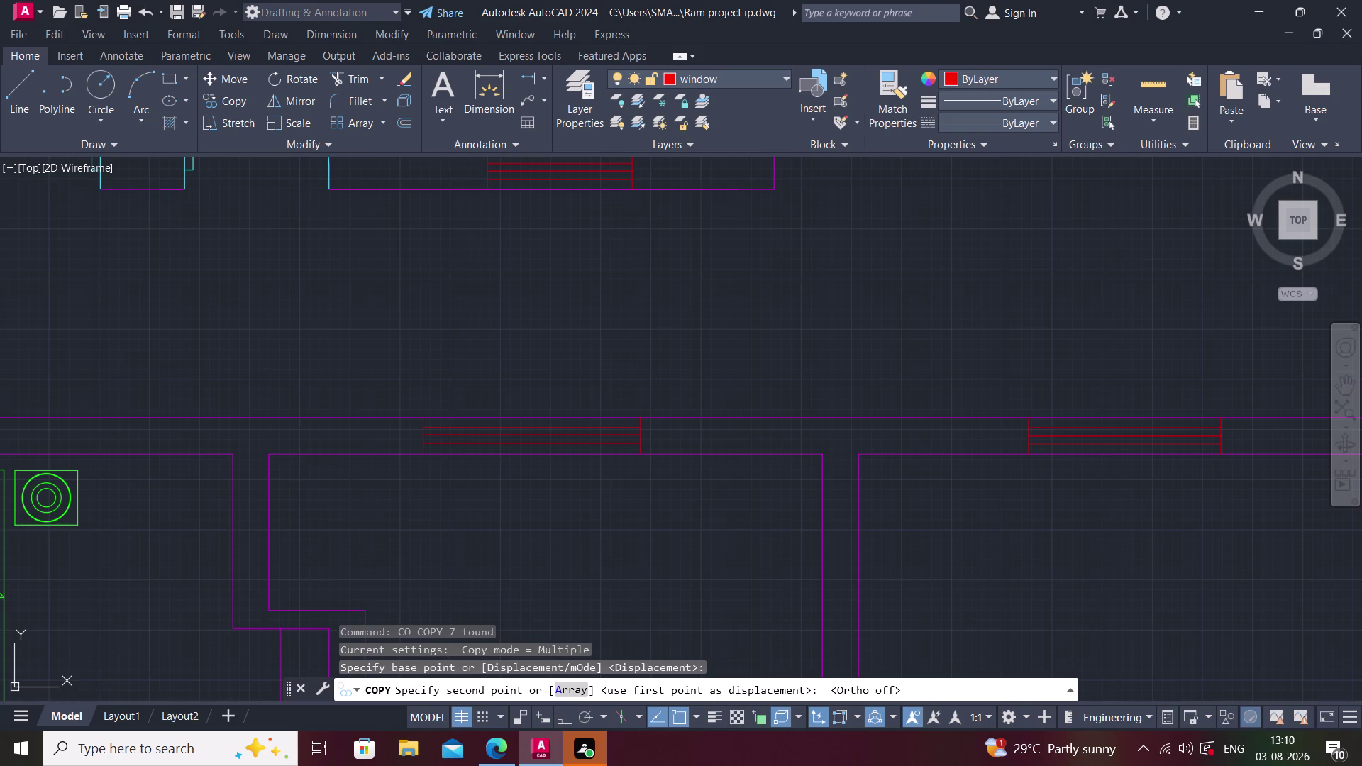
scroll(up, 3)
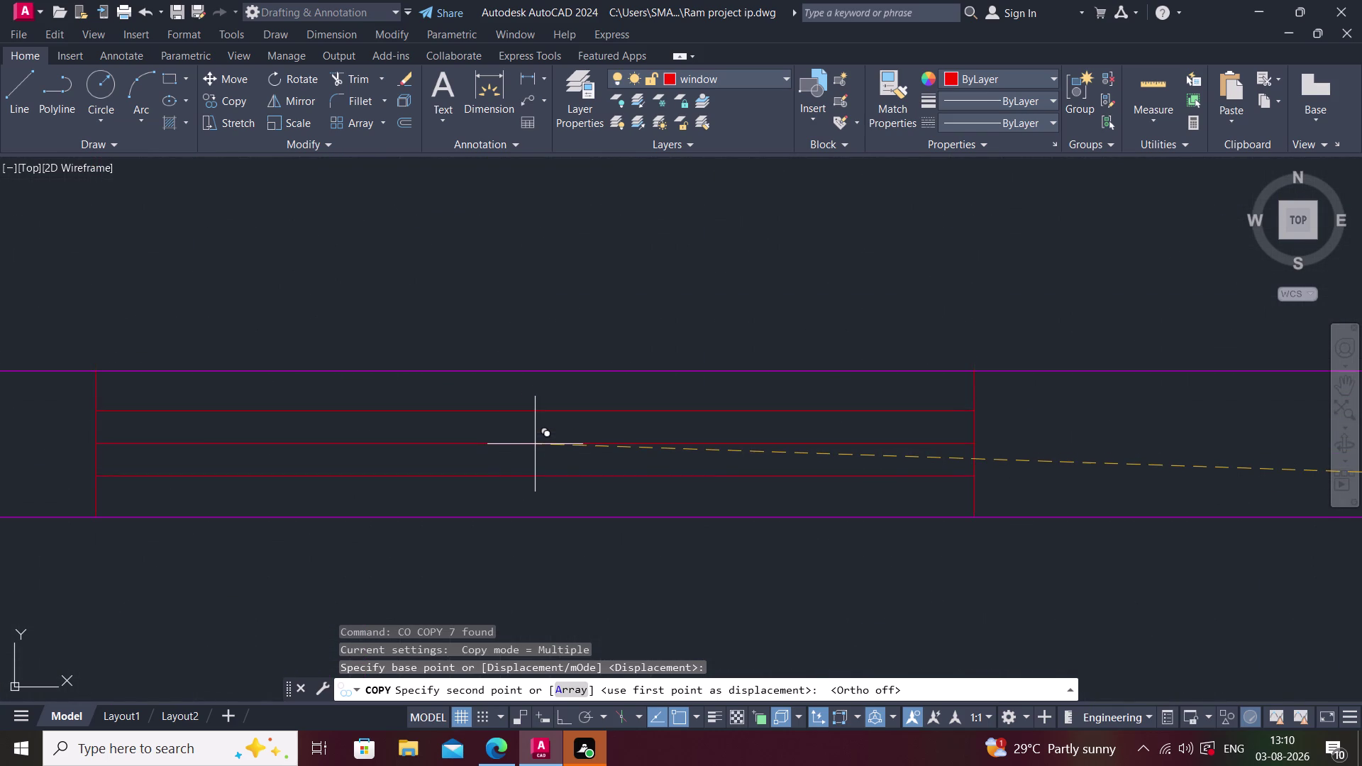
scroll(up, 3)
scroll(down, 3)
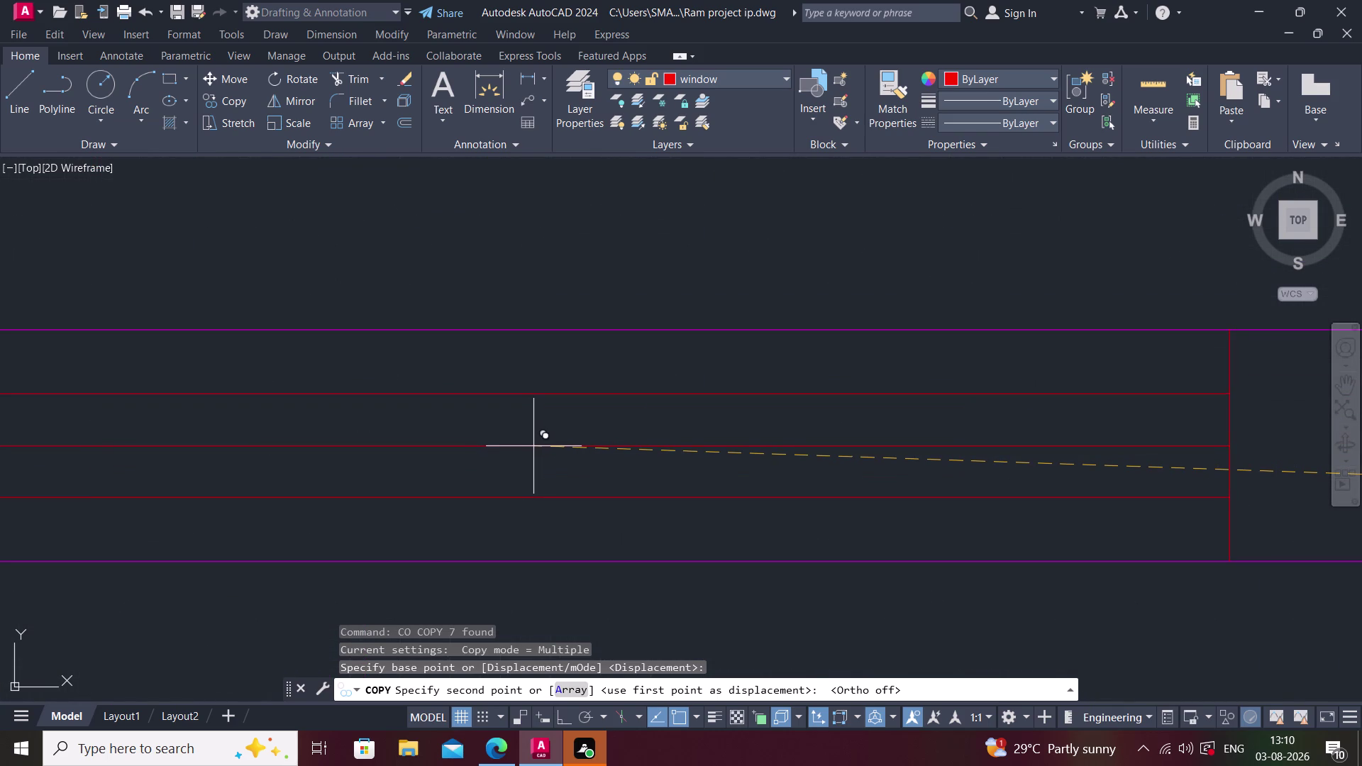
click(534, 446)
End the copy command and bring the whole floor plan into view.
scroll(down, 3)
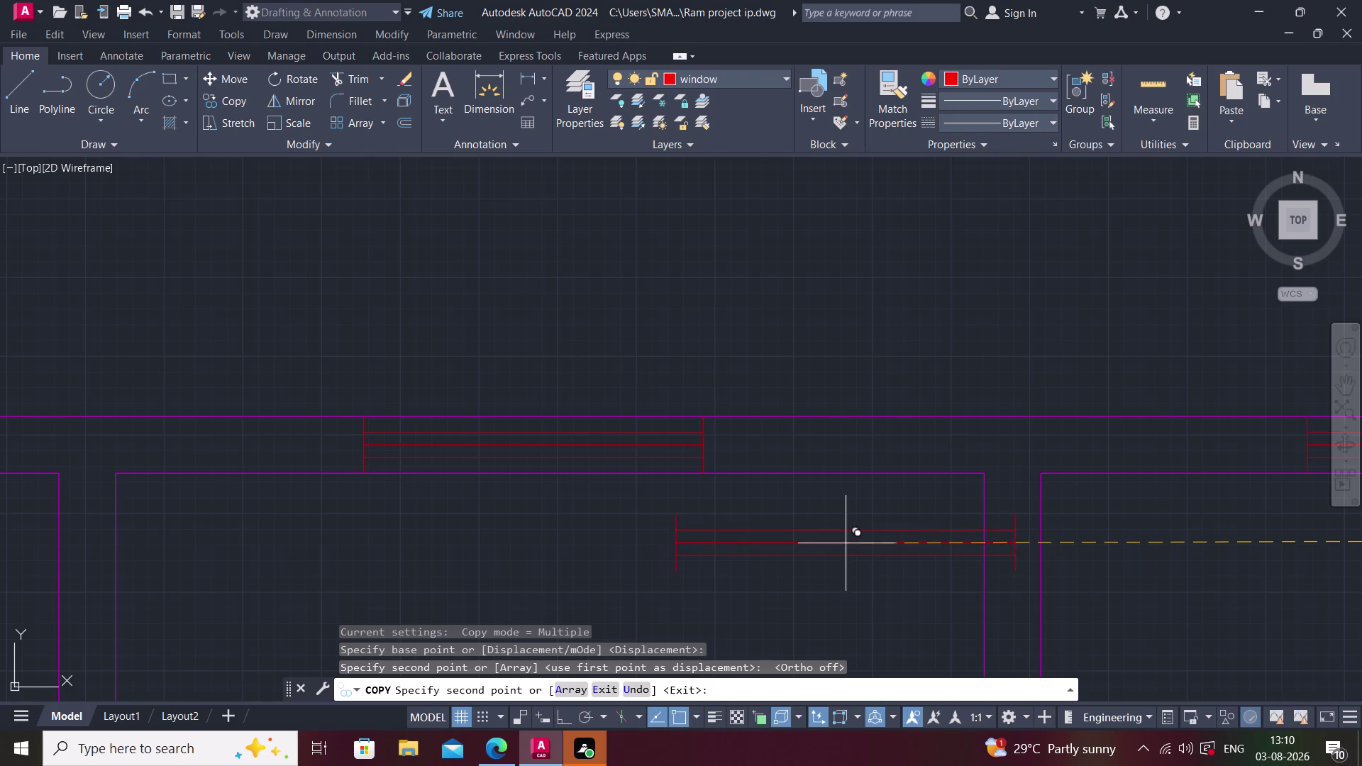
scroll(down, 3)
middle_drag(755, 519, 689, 430)
scroll(down, 3)
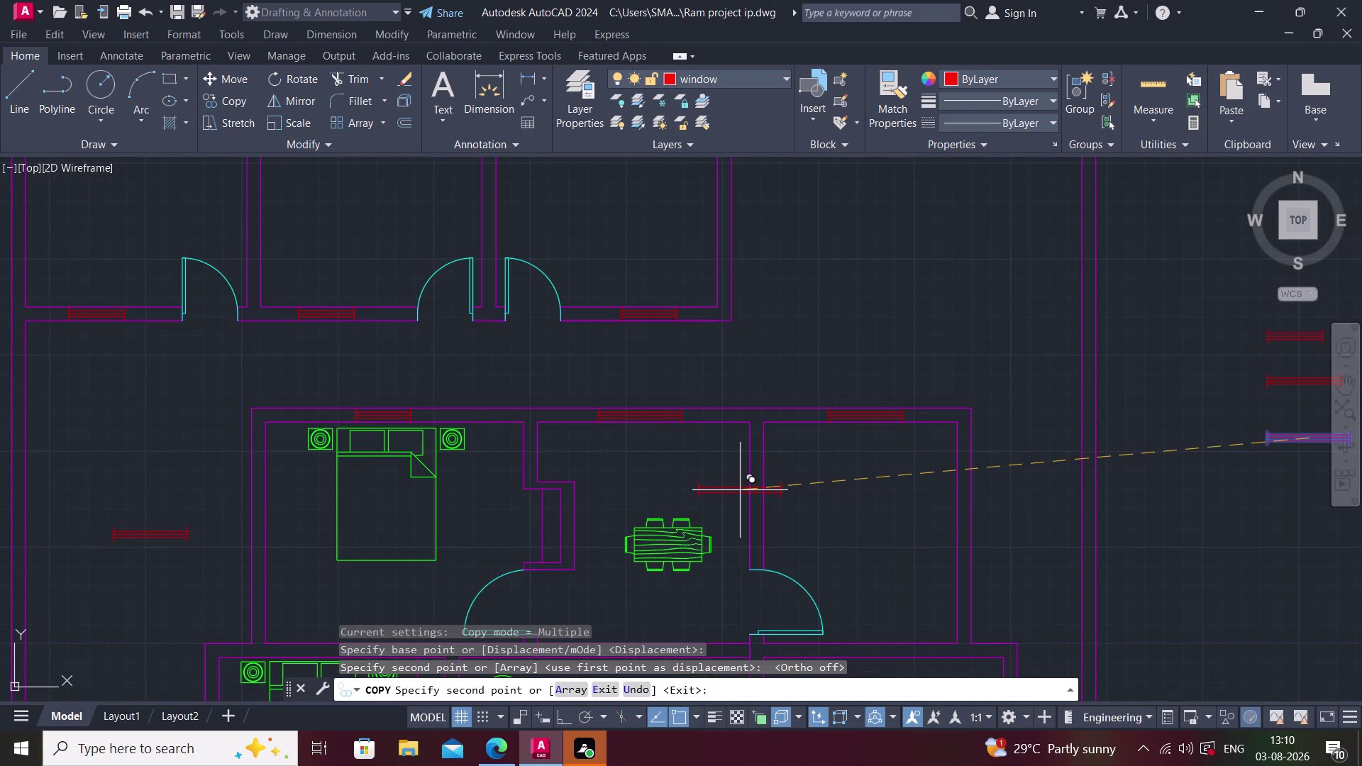
key(Escape)
scroll(down, 3)
middle_drag(666, 501, 618, 432)
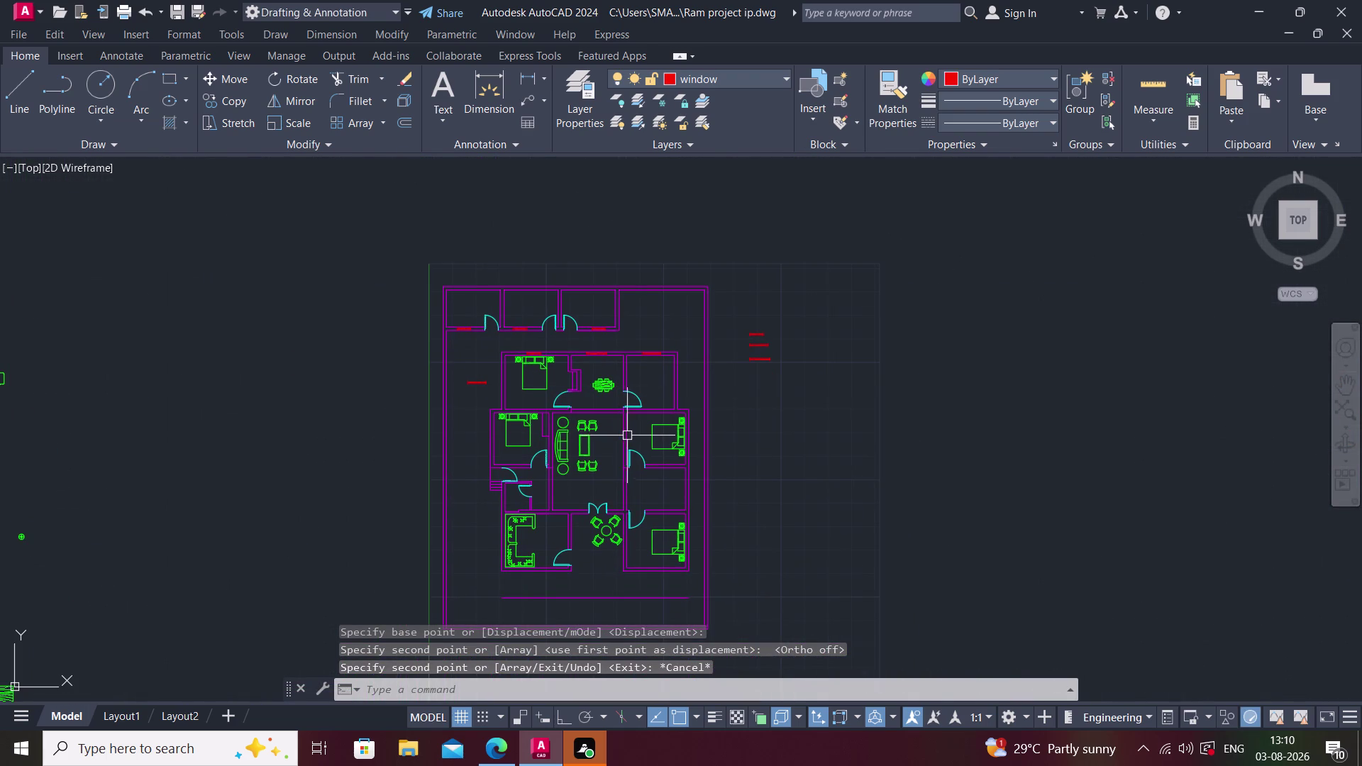
scroll(up, 3)
click(469, 380)
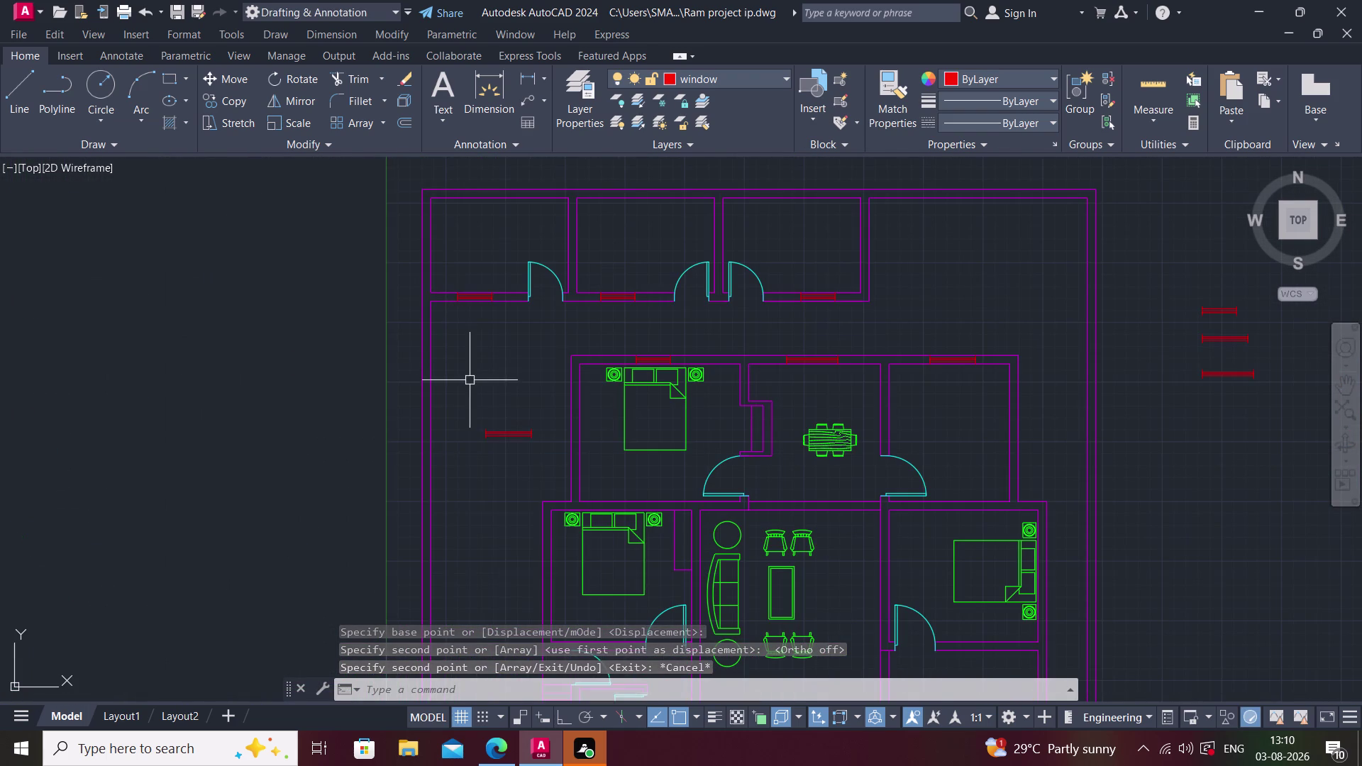
Rotate the spare window symbol a quarter turn with Ortho on so it stands vertical.
click(577, 496)
text(r)
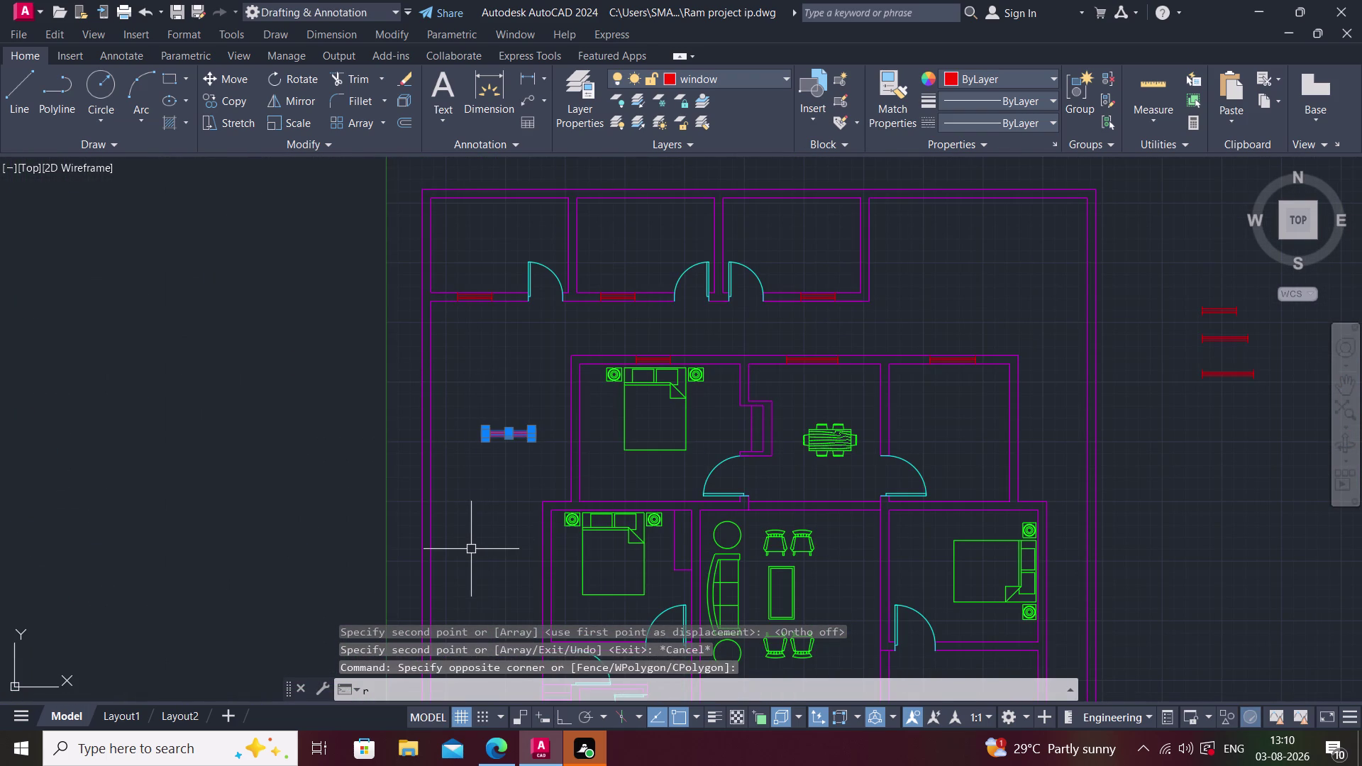
text(o)
key(space)
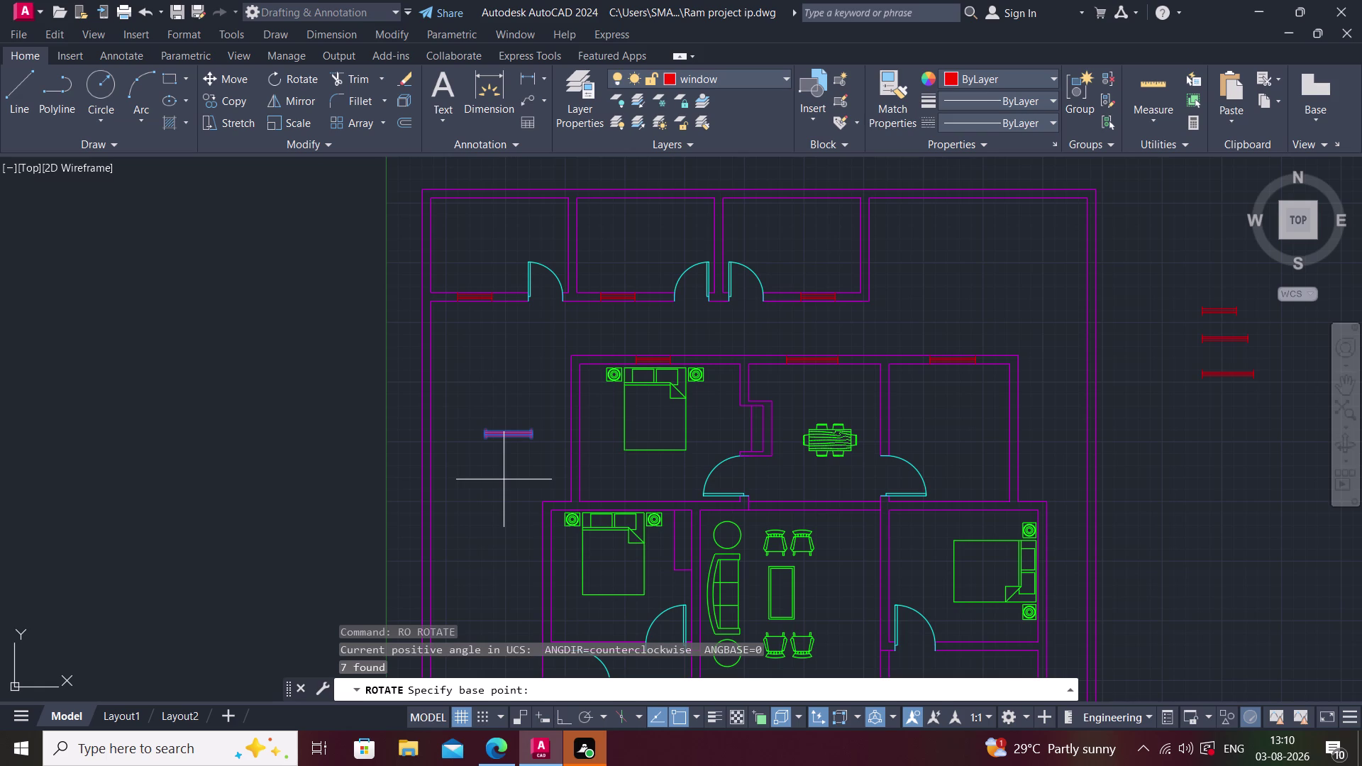
scroll(up, 3)
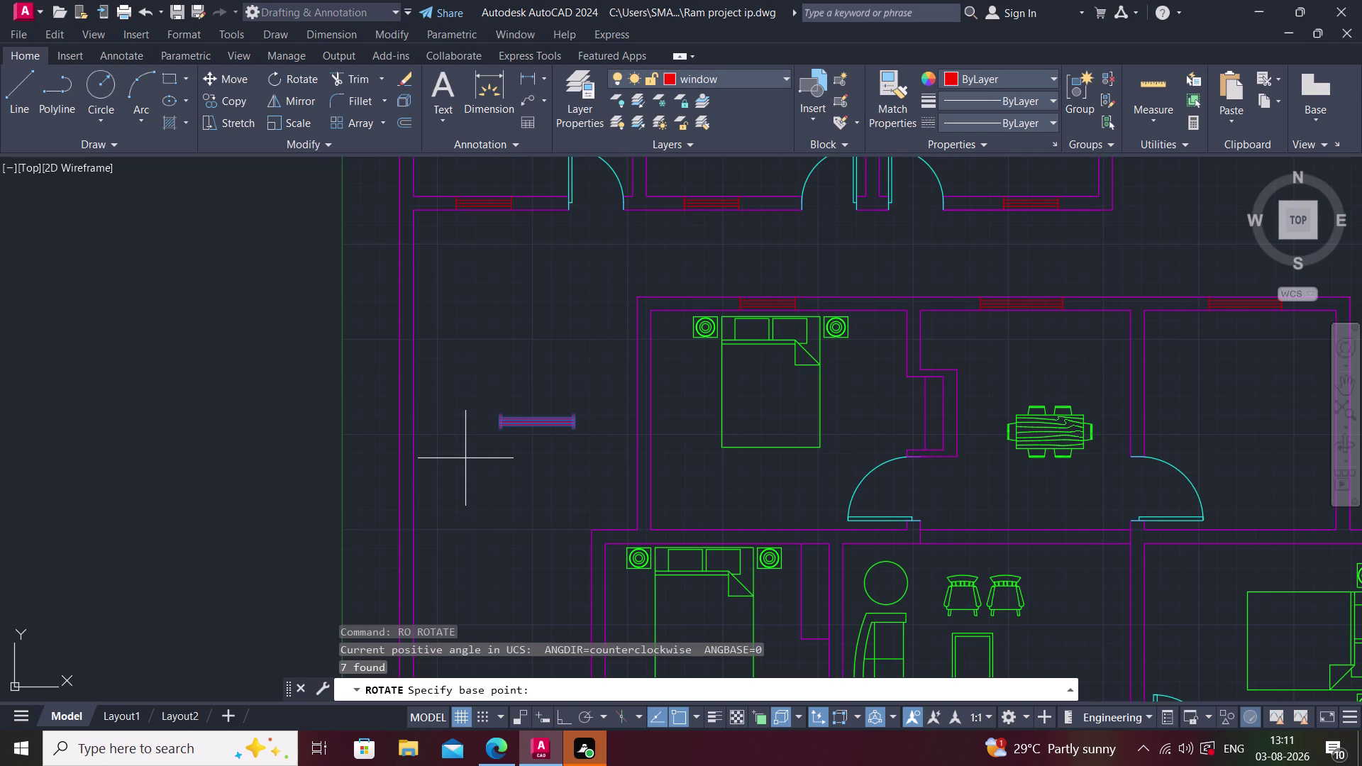
text(re)
key(BackSpace)
text(o)
key(space)
click(496, 412)
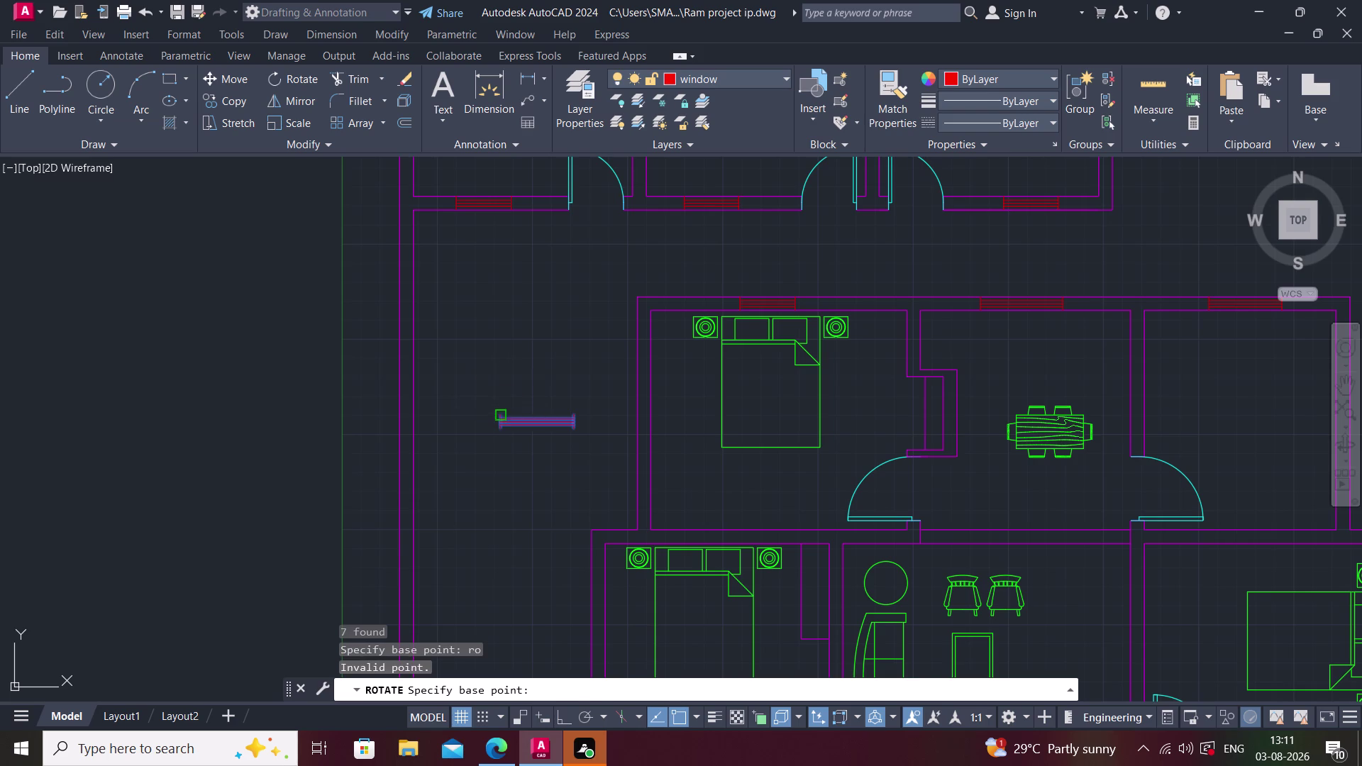
key(F8)
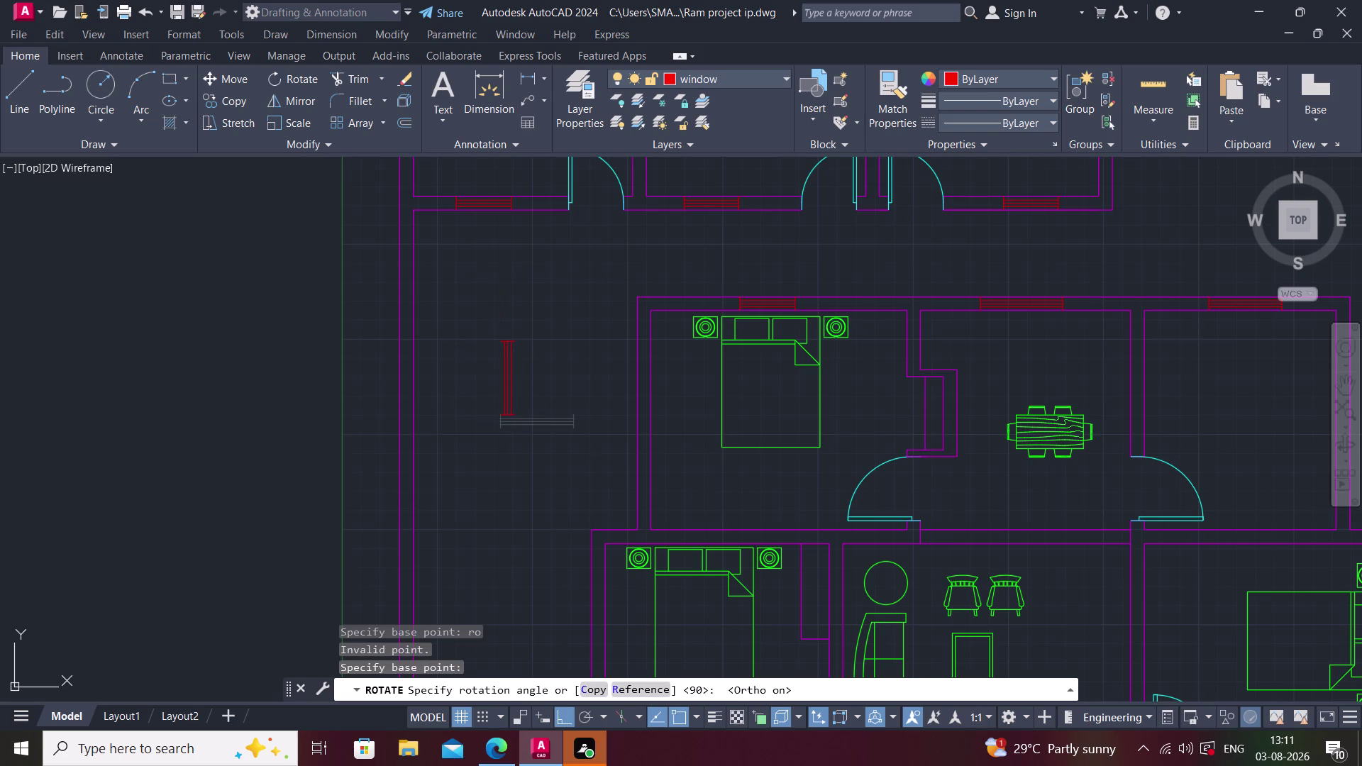
click(499, 266)
Reselect the upright window symbol and start COPY on it.
key(Escape)
click(481, 299)
click(566, 484)
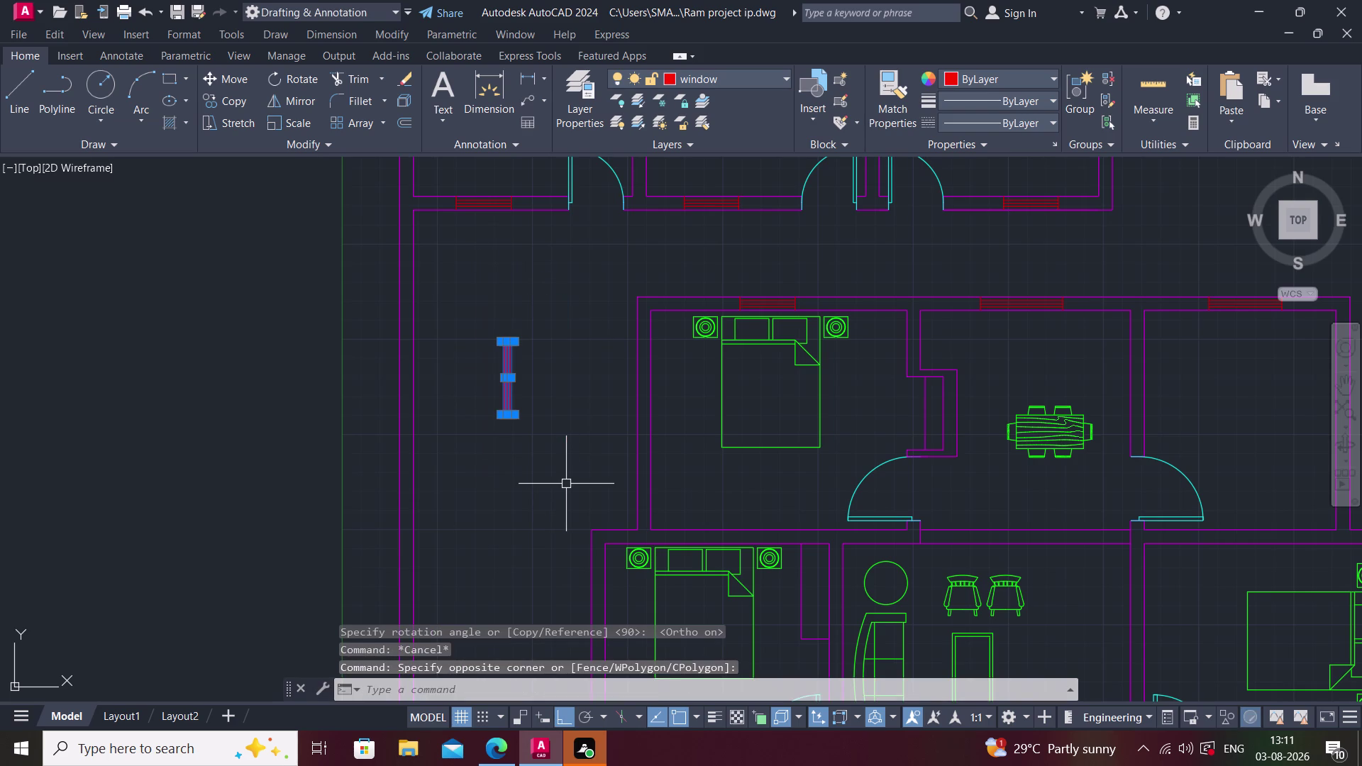
text(co)
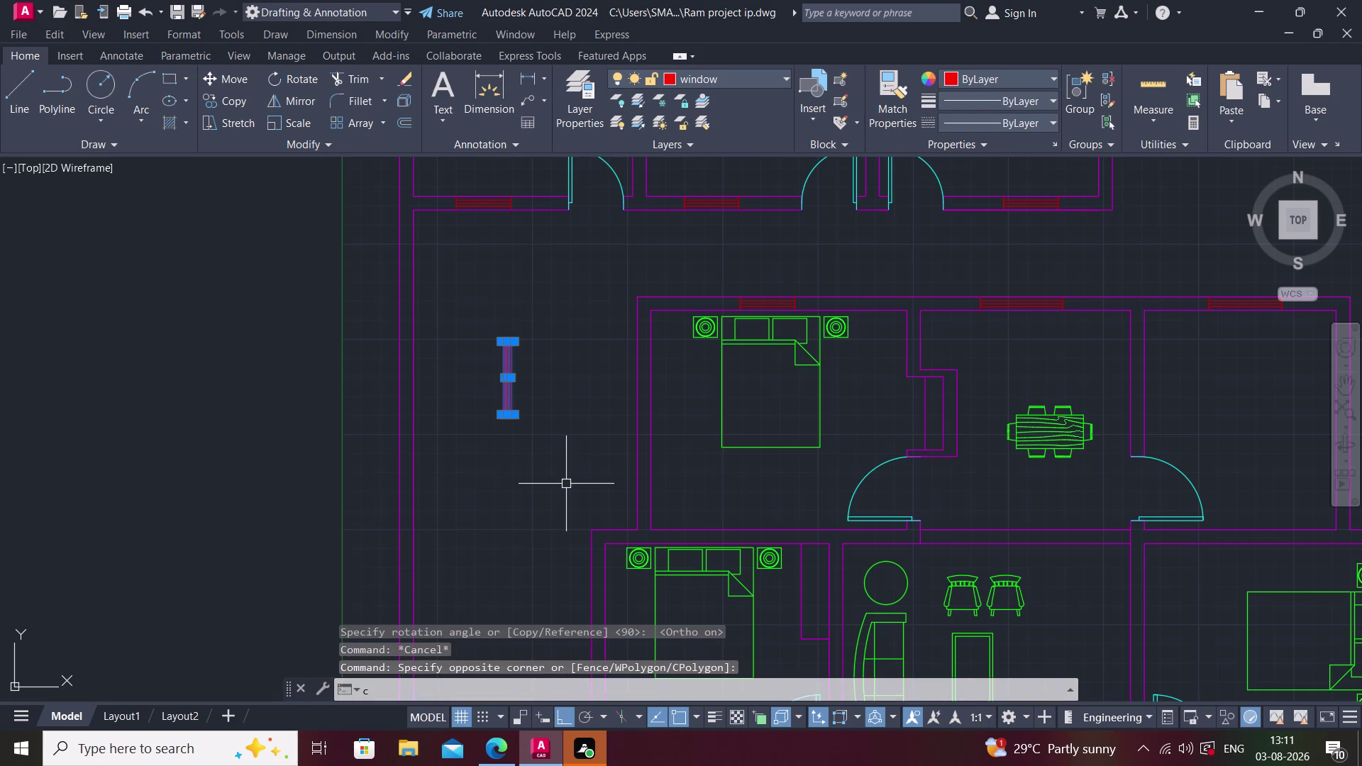
key(space)
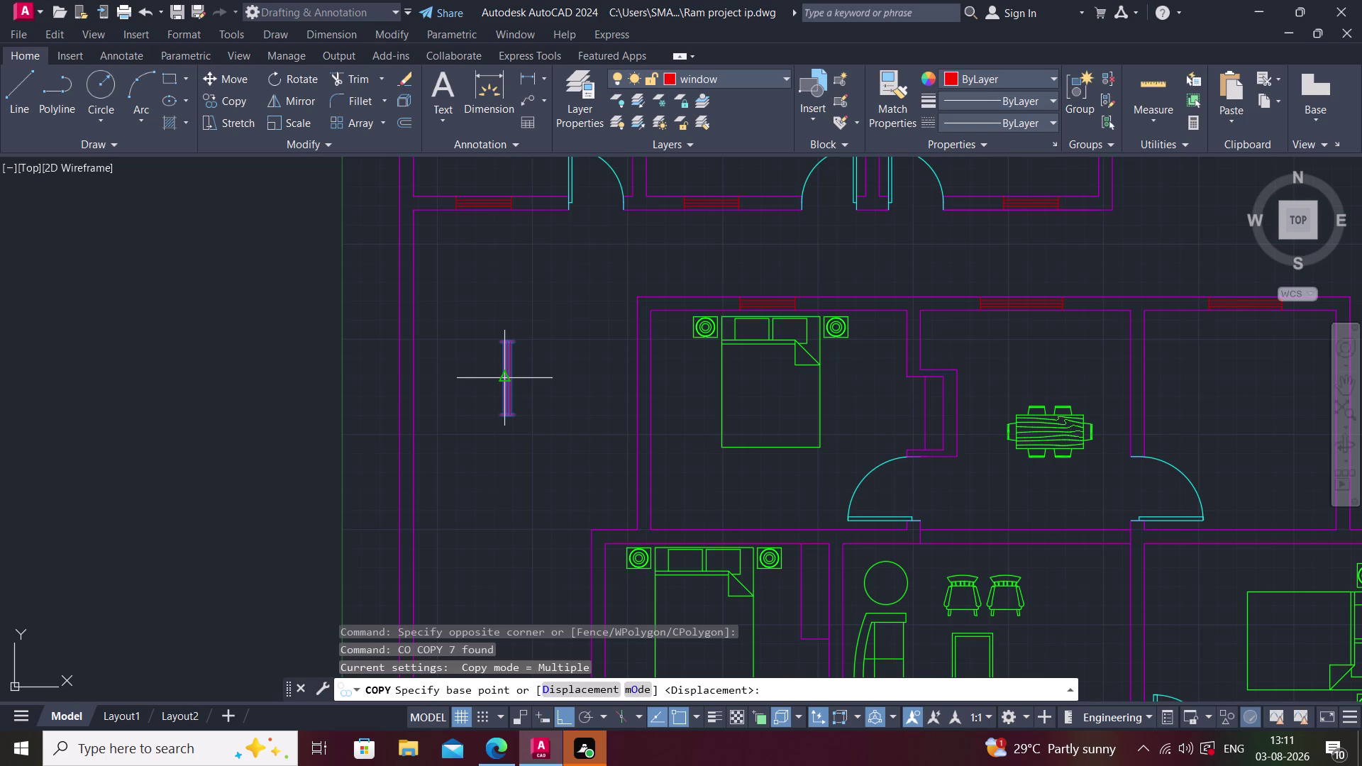
Use the upright window's midpoint as the copy base and turn Ortho off.
scroll(up, 3)
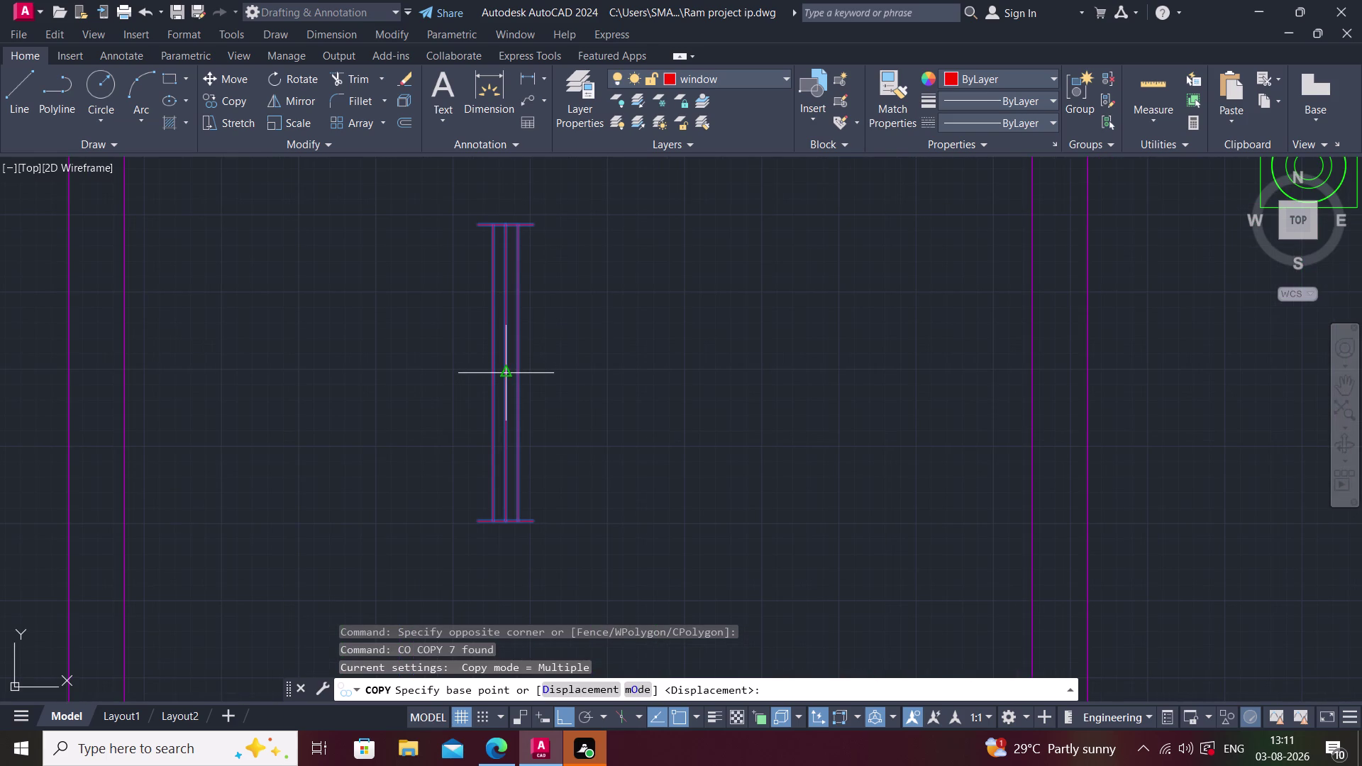
click(505, 373)
scroll(down, 3)
middle_drag(722, 414, 526, 436)
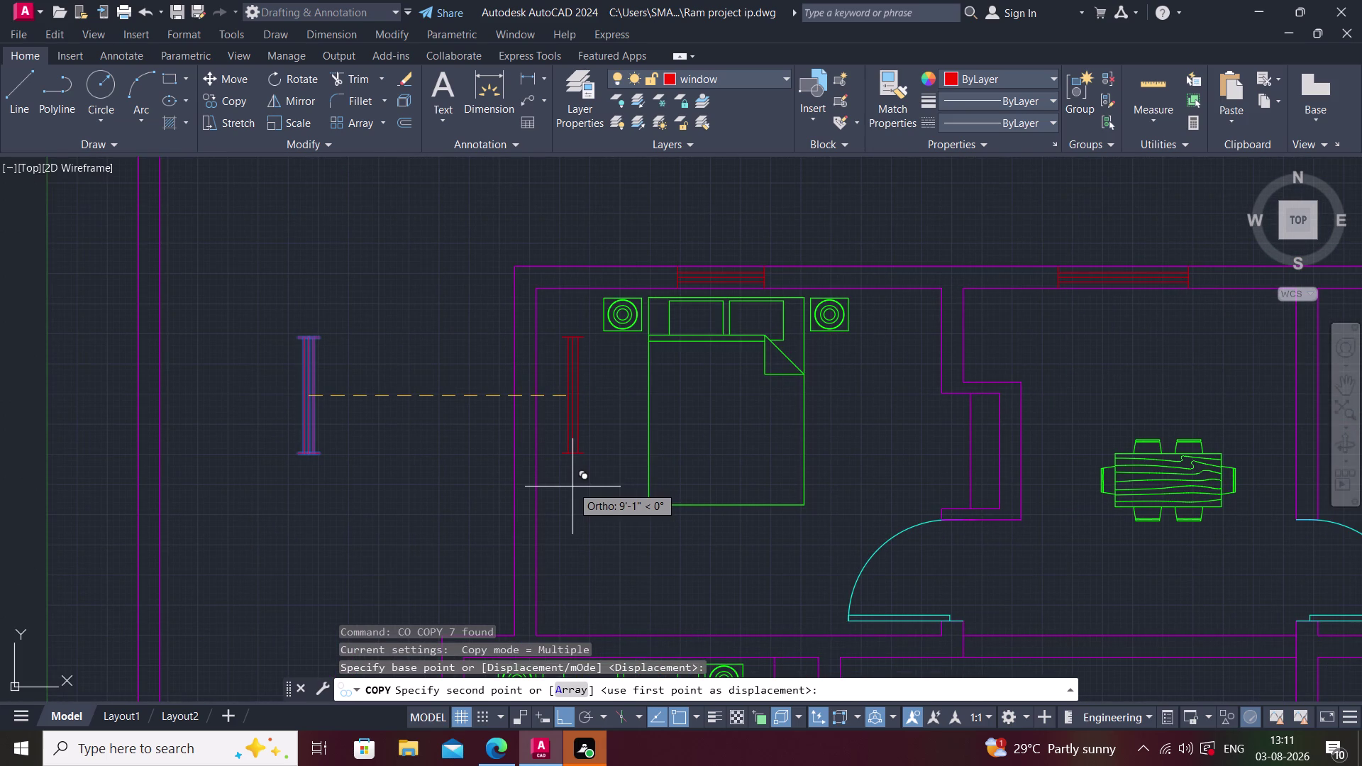
key(F8)
Drop the window copy into the upper bedroom's left wall opening.
middle_drag(546, 498, 524, 486)
scroll(down, 3)
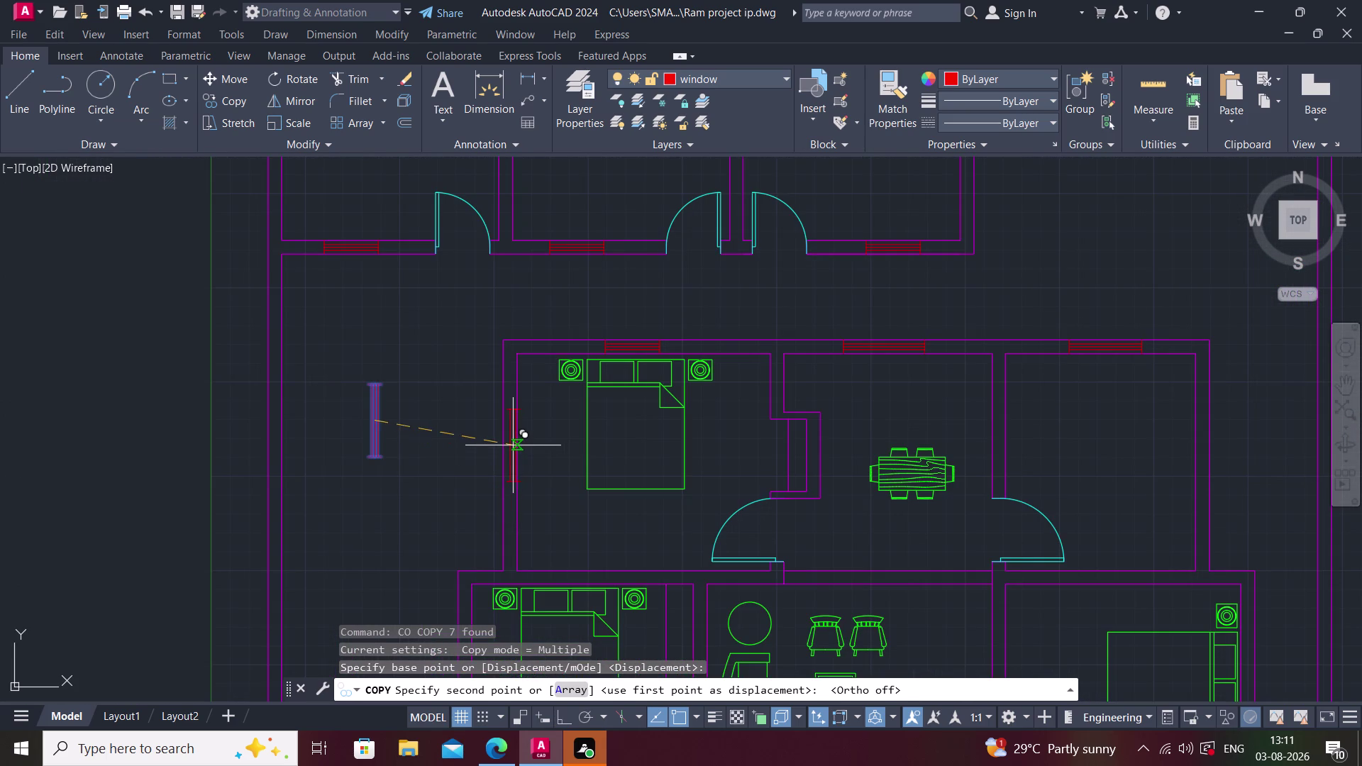
scroll(up, 3)
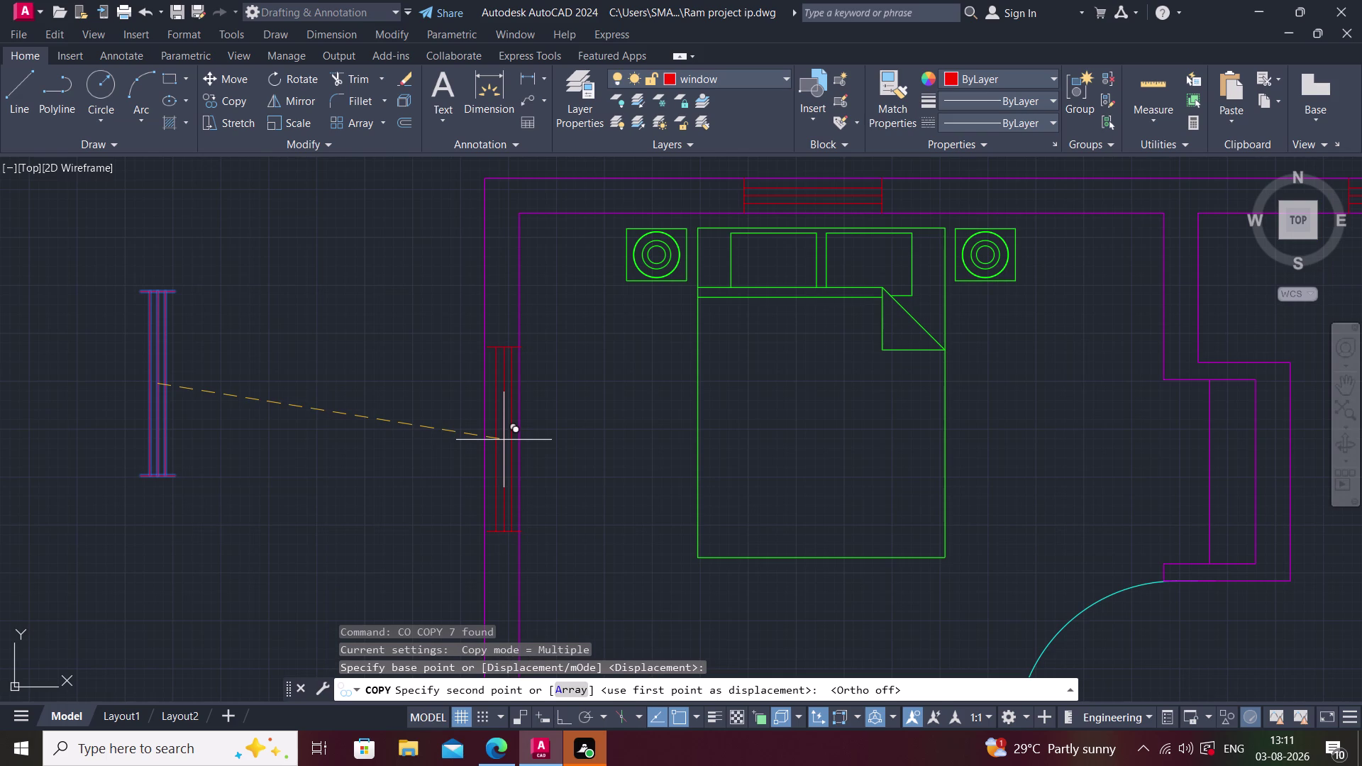
scroll(up, 3)
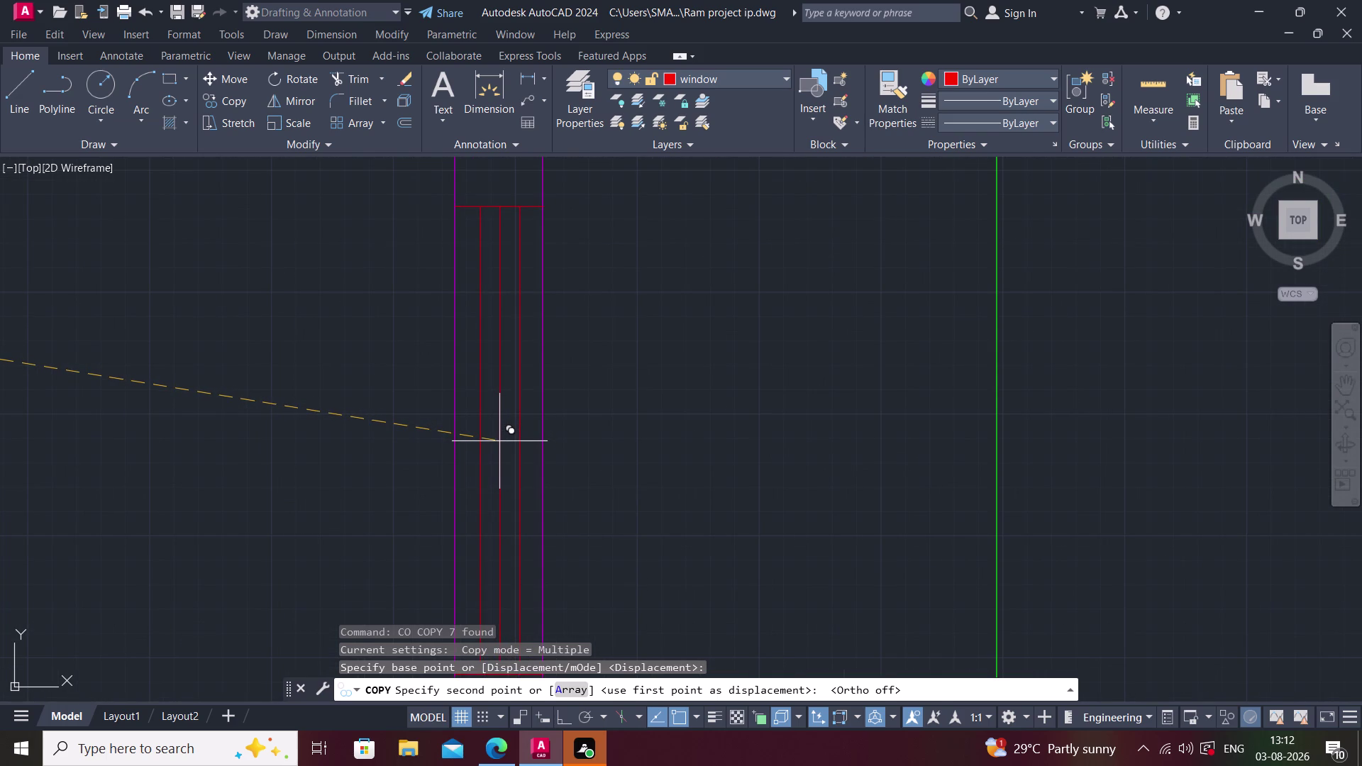
scroll(up, 3)
middle_drag(499, 441, 468, 545)
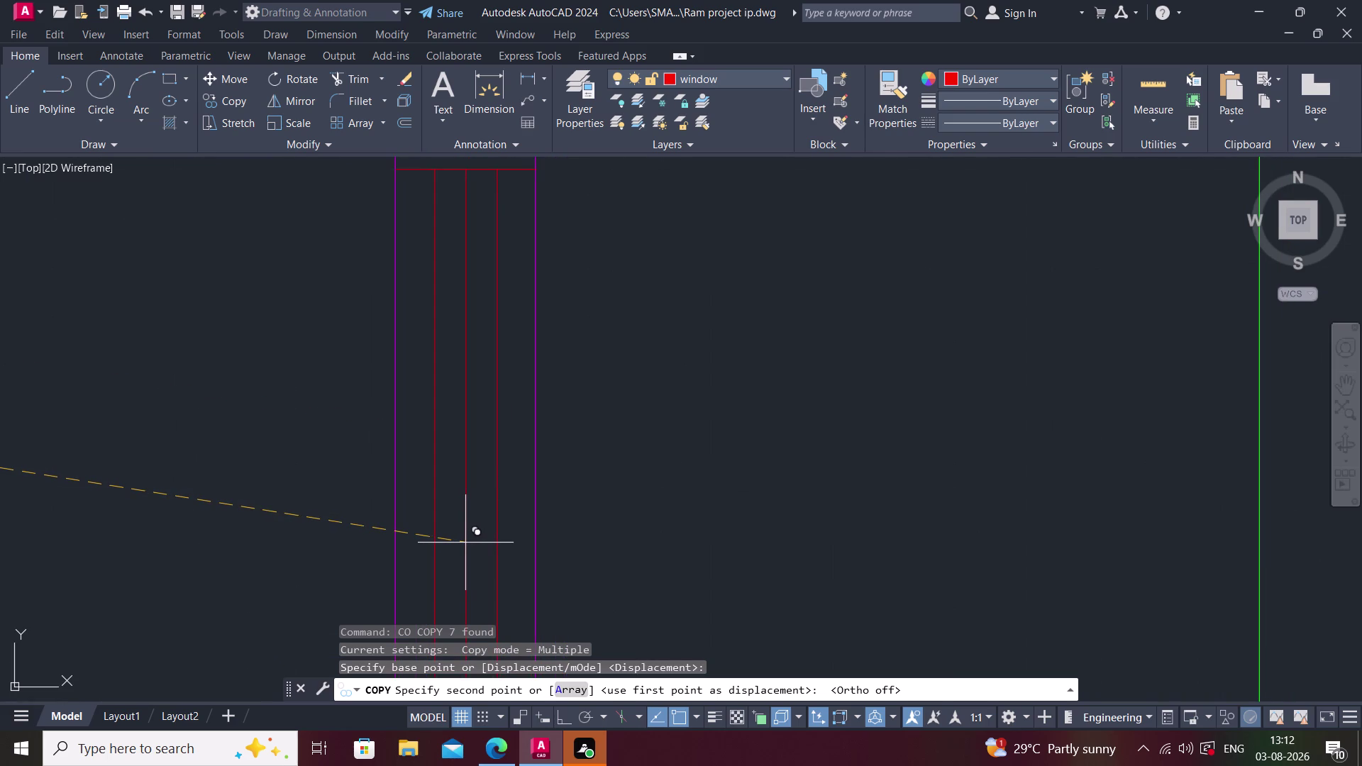
click(464, 542)
scroll(down, 3)
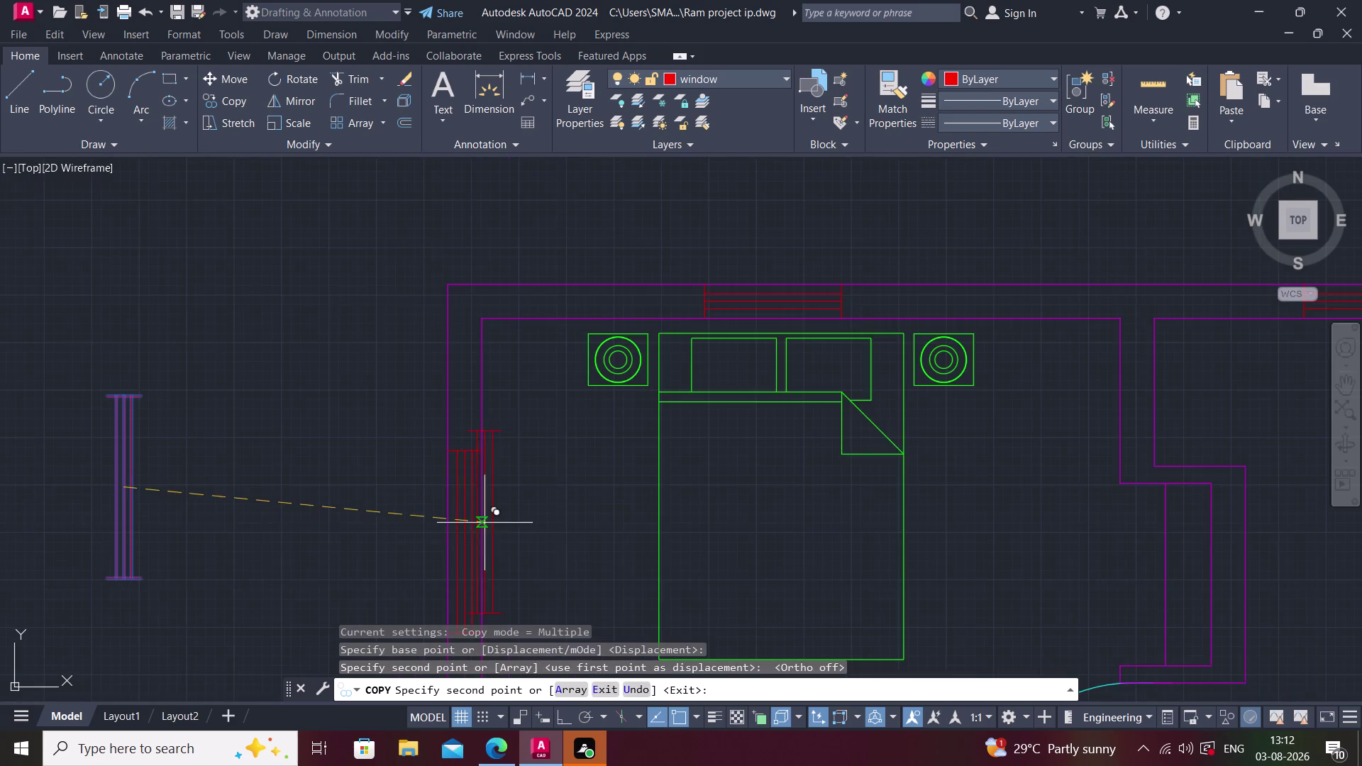
scroll(down, 3)
middle_drag(605, 495, 484, 317)
scroll(down, 3)
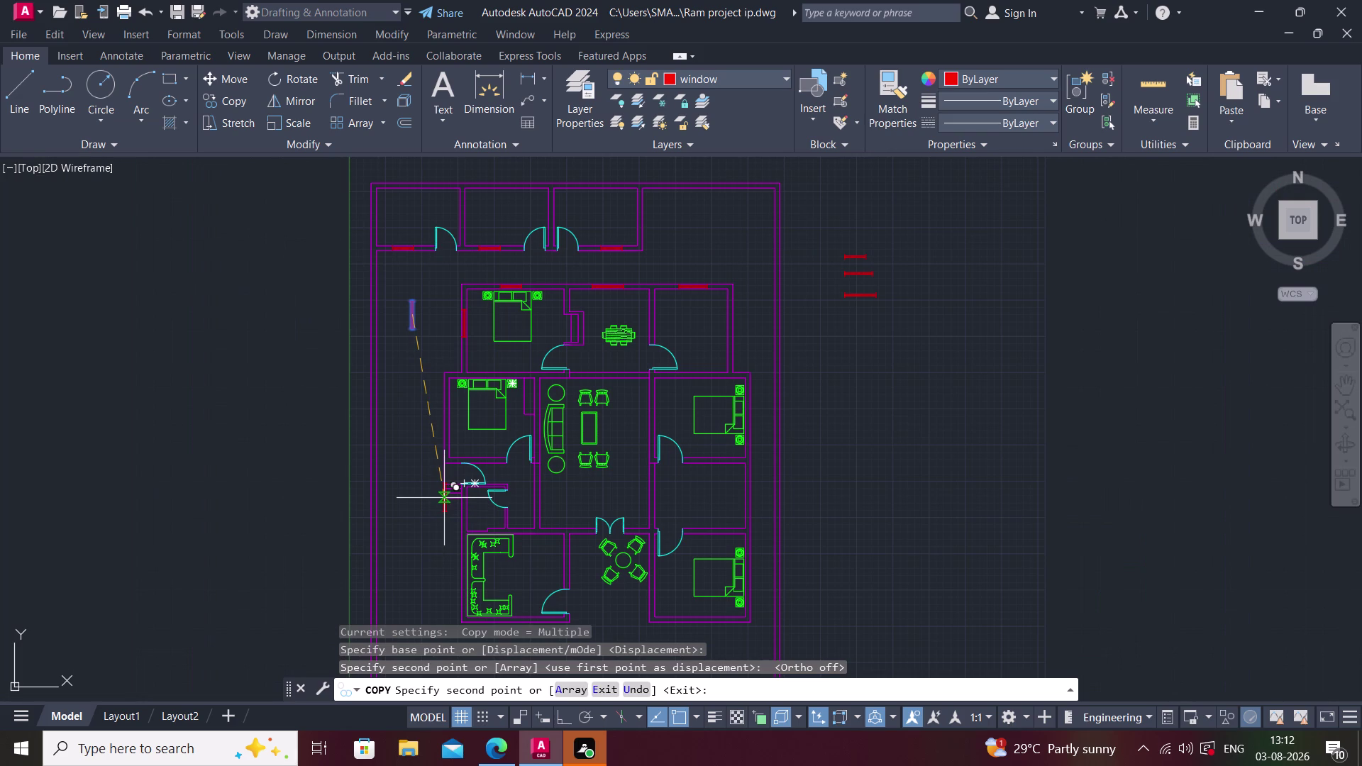
Pan down and zoom in on the lower bedroom's left wall to line up the window preview.
scroll(up, 3)
scroll(up, 3)
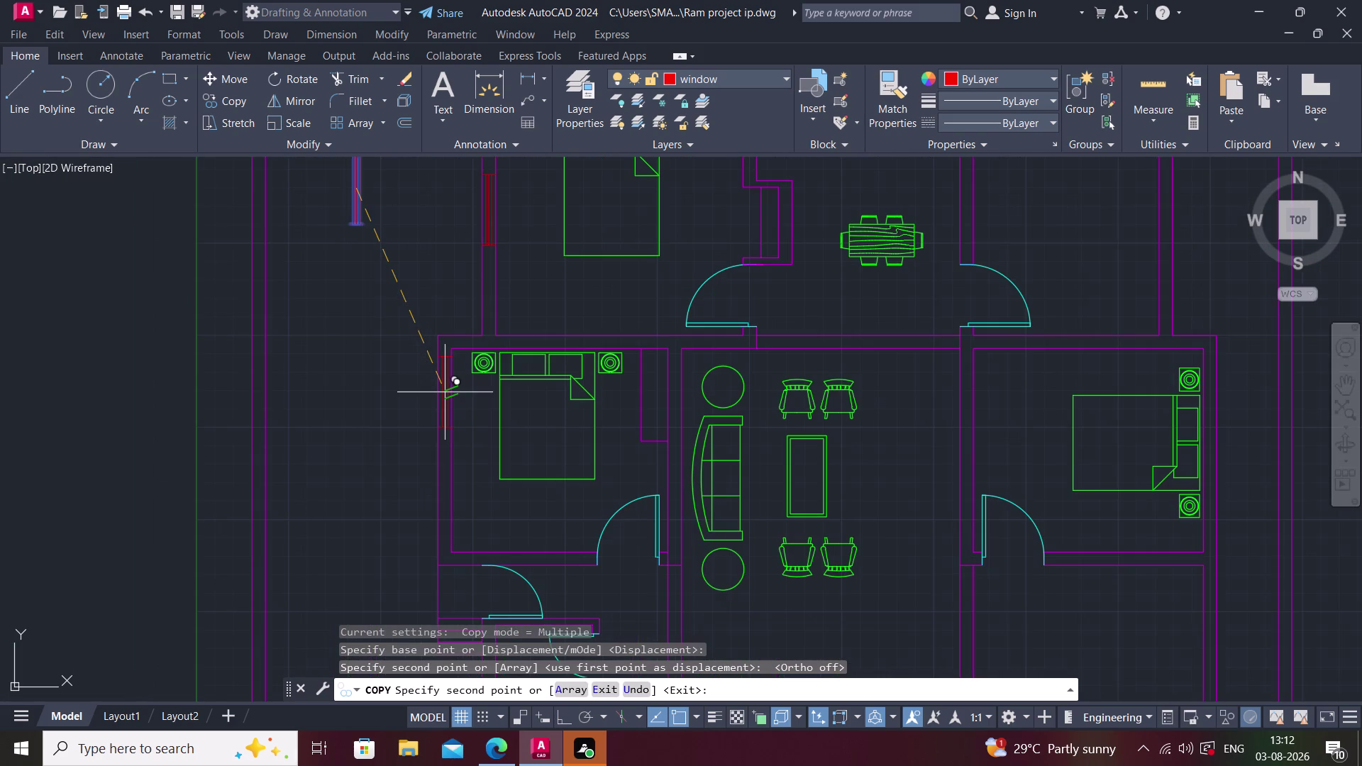
scroll(down, 3)
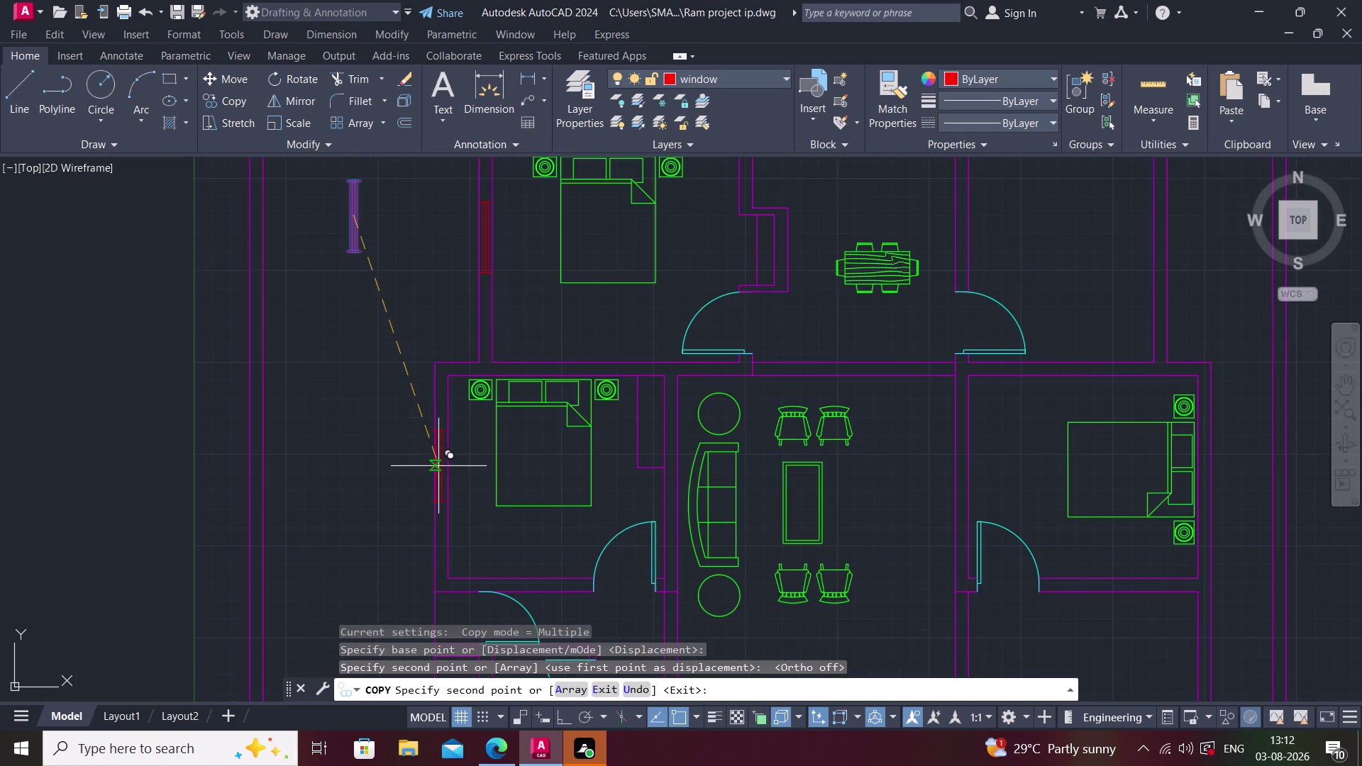
middle_drag(439, 473, 454, 415)
scroll(up, 3)
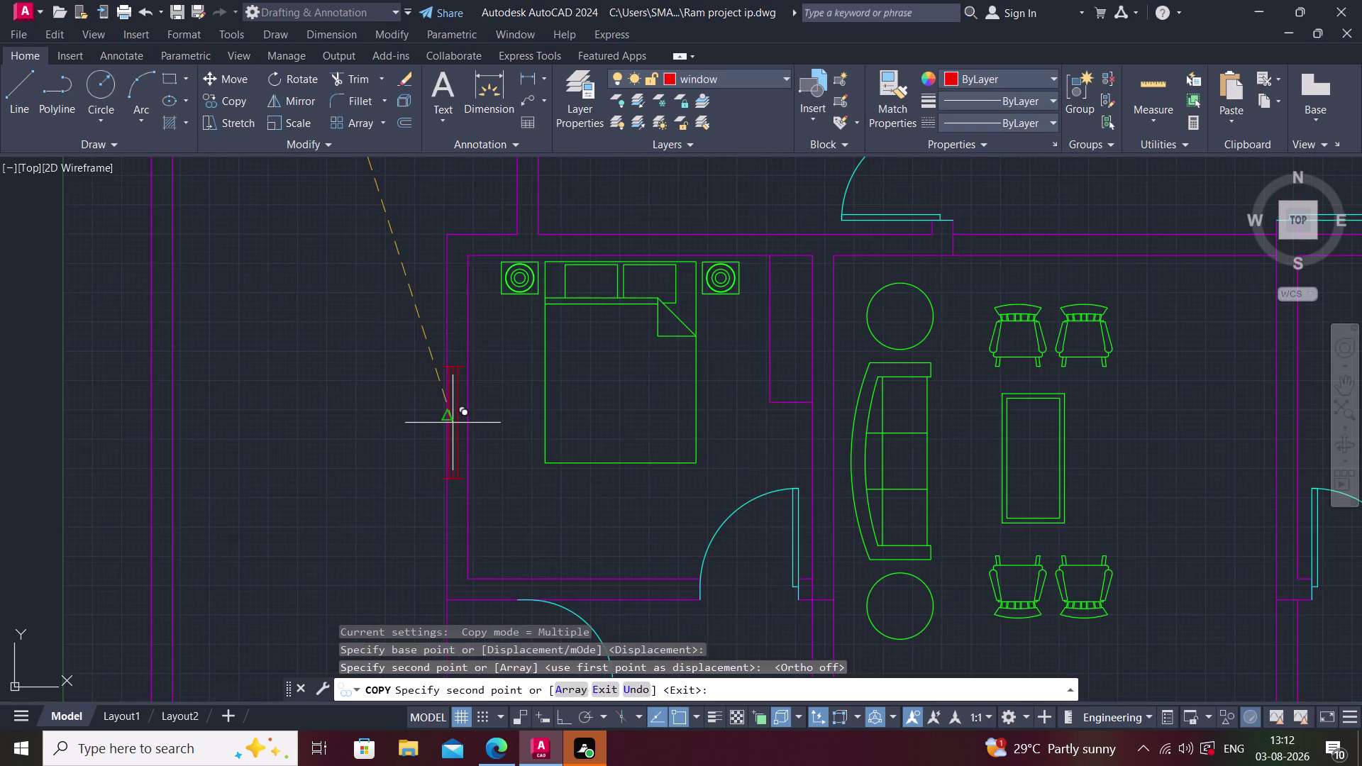
scroll(up, 3)
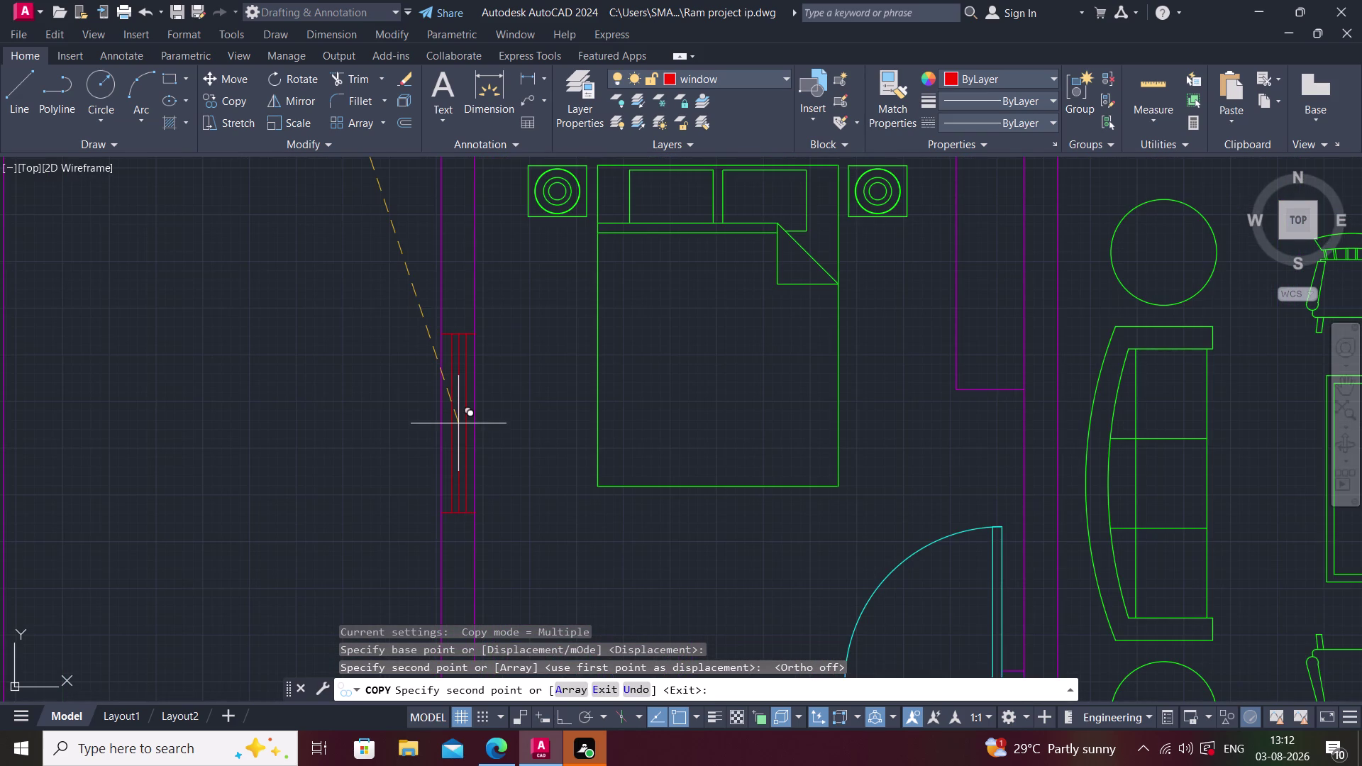
scroll(up, 3)
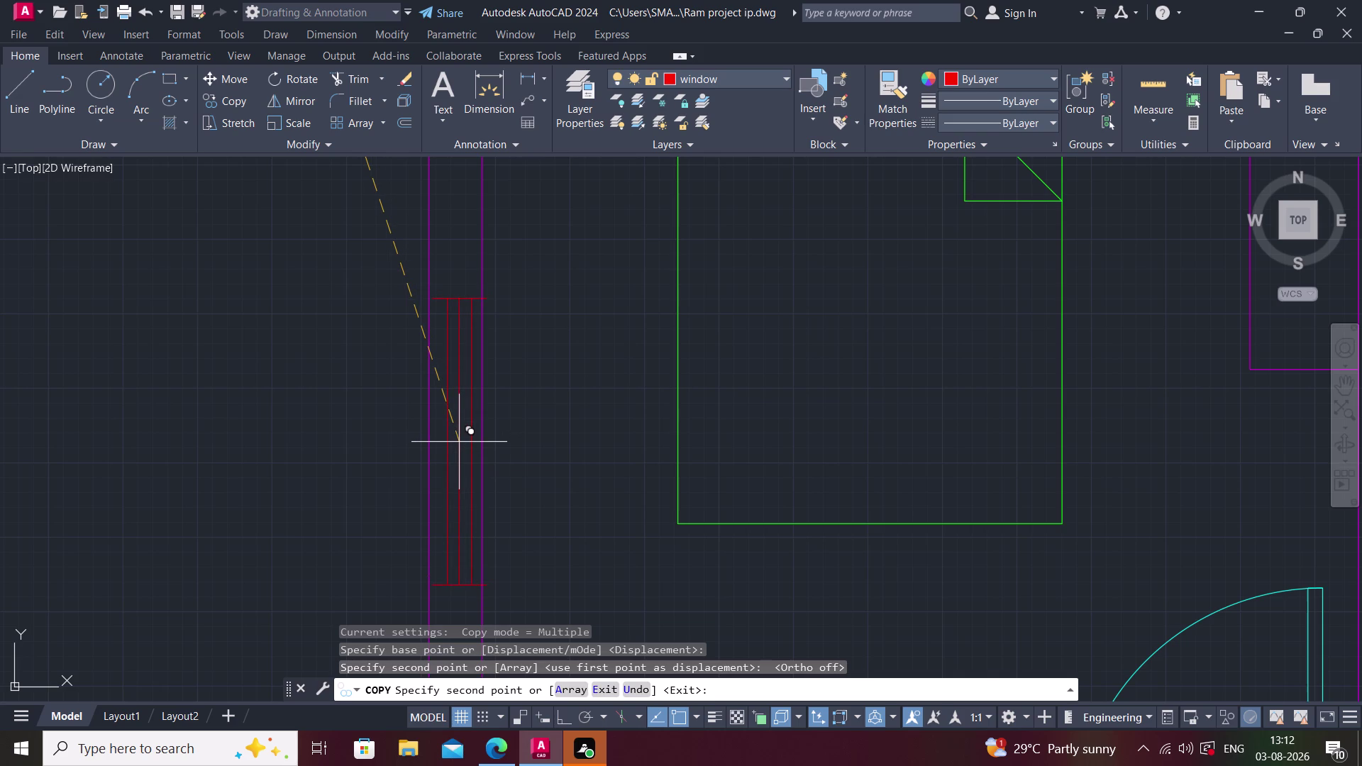
scroll(up, 3)
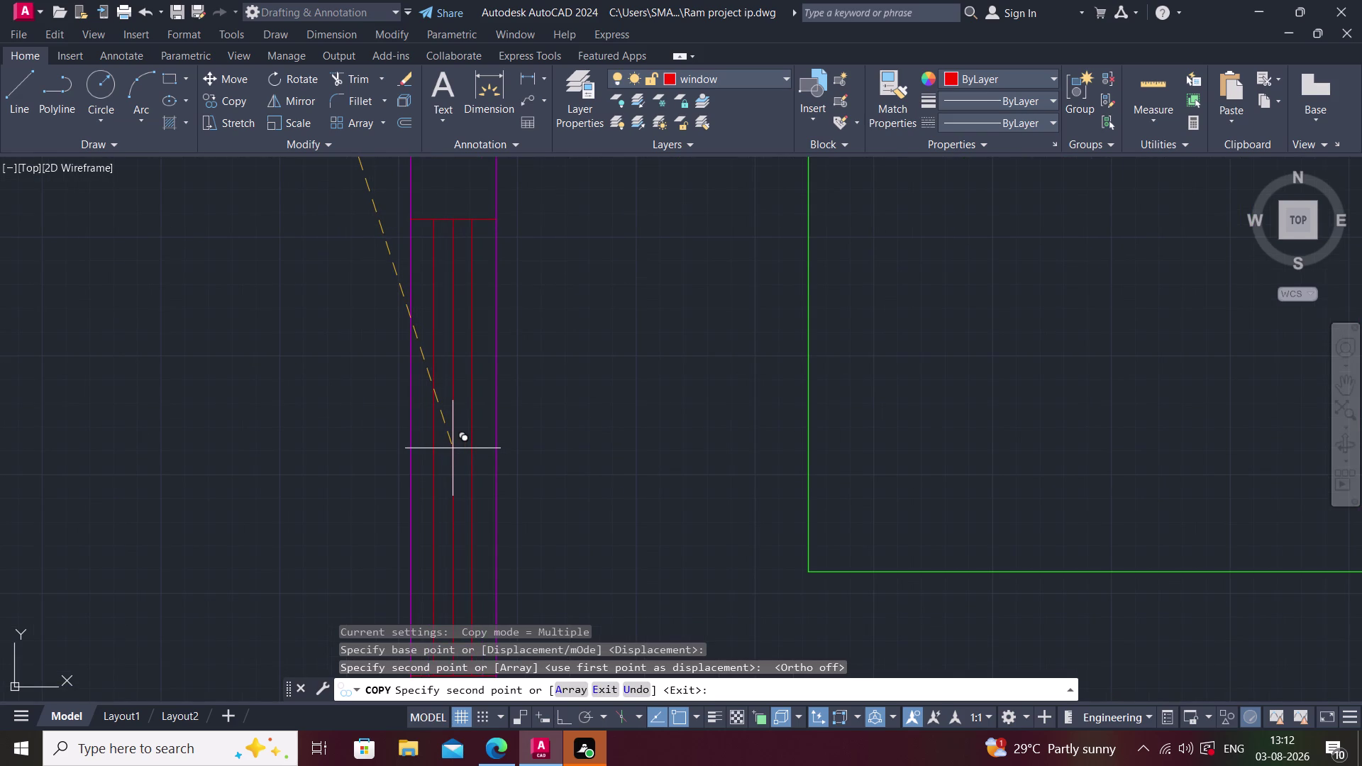
scroll(up, 3)
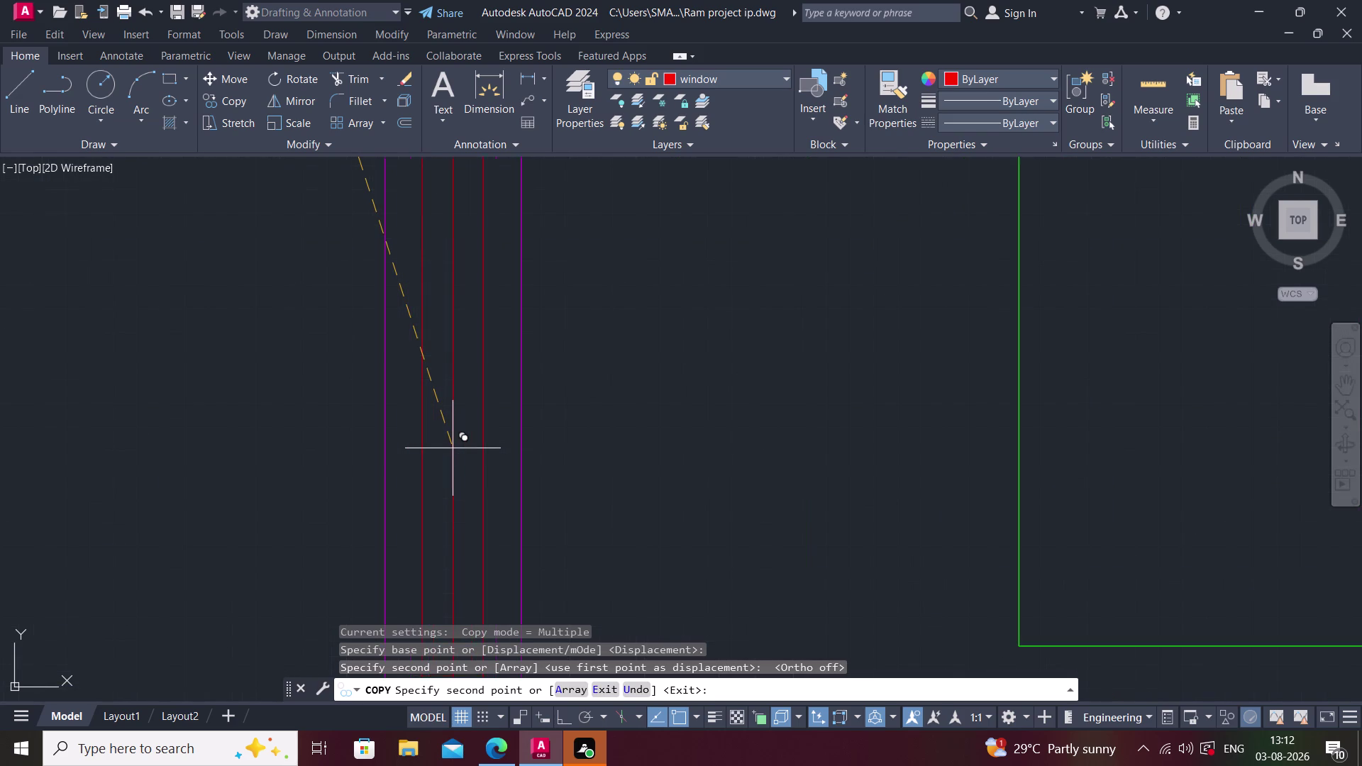